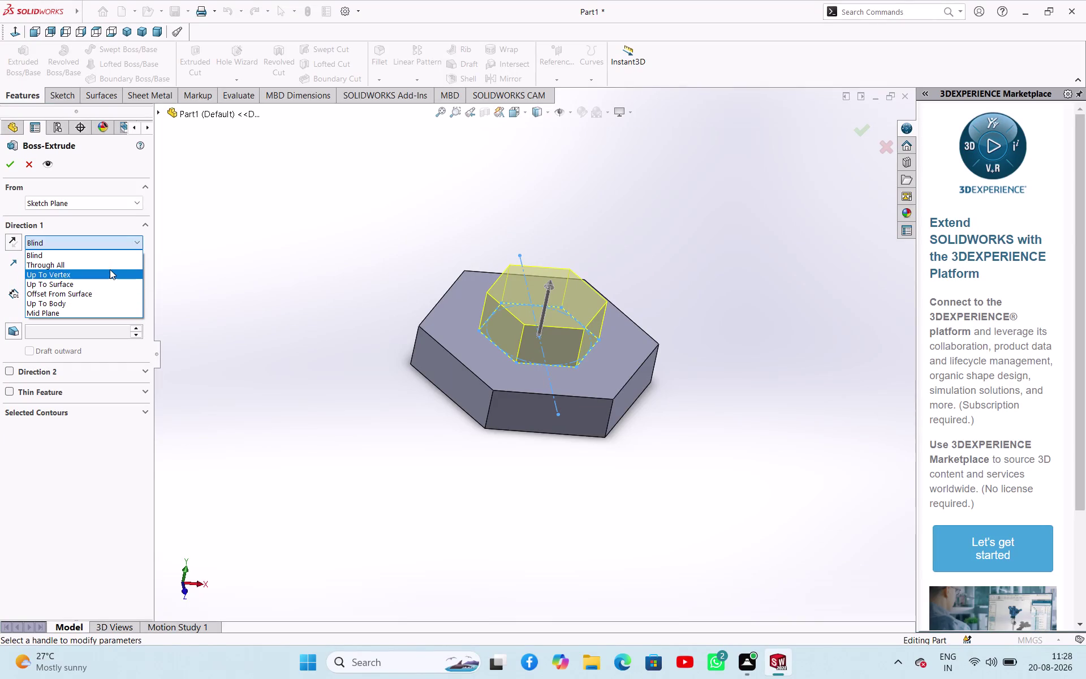
Extrude the smaller hexagon 60 mm upward as a blind boss on the base.
click(85, 240)
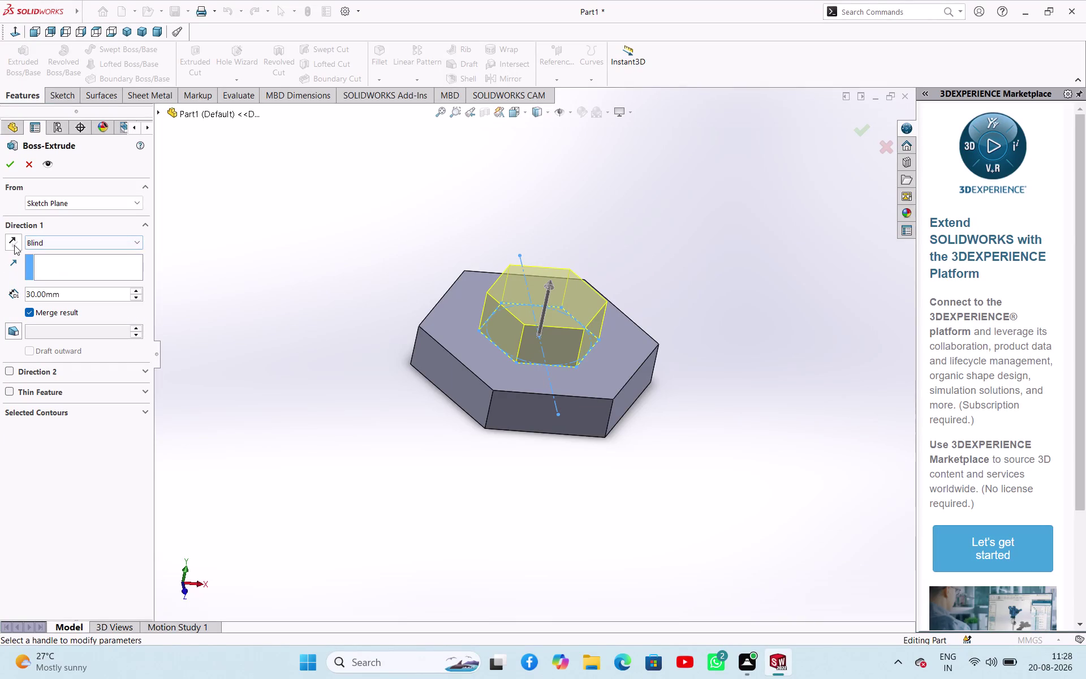
click(18, 243)
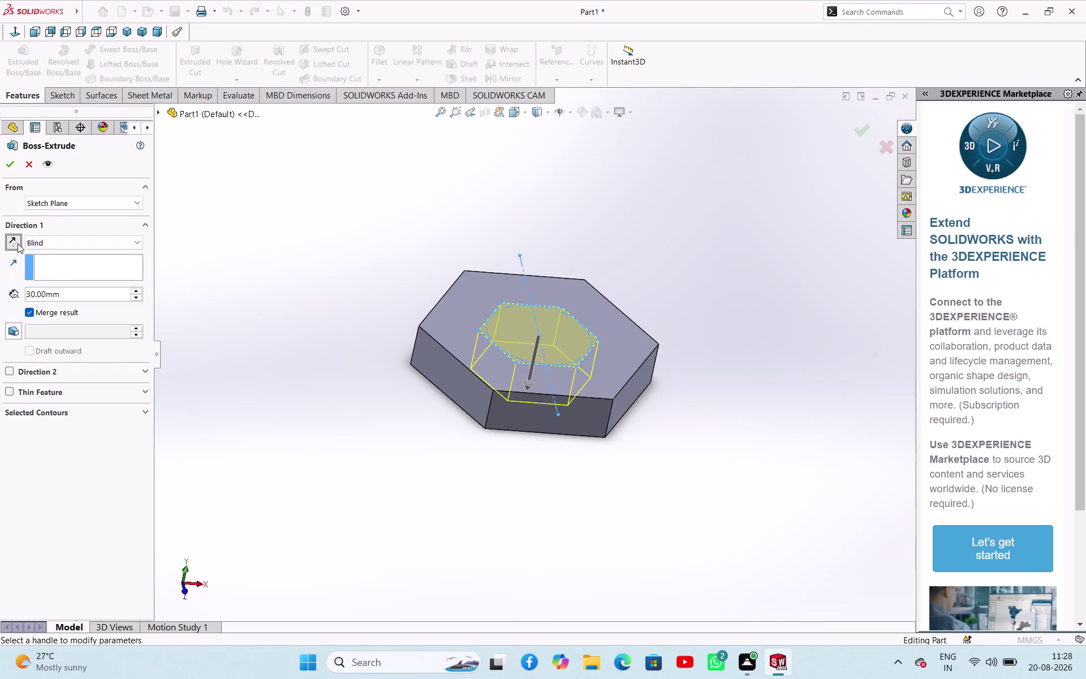
click(18, 243)
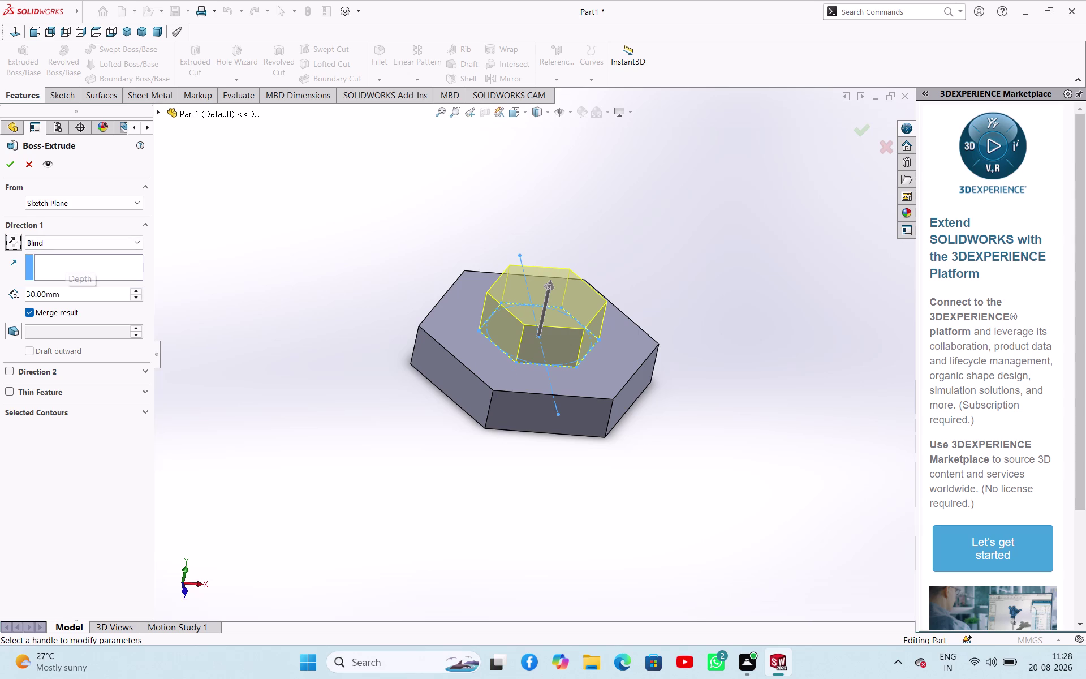
triple_click(139, 290)
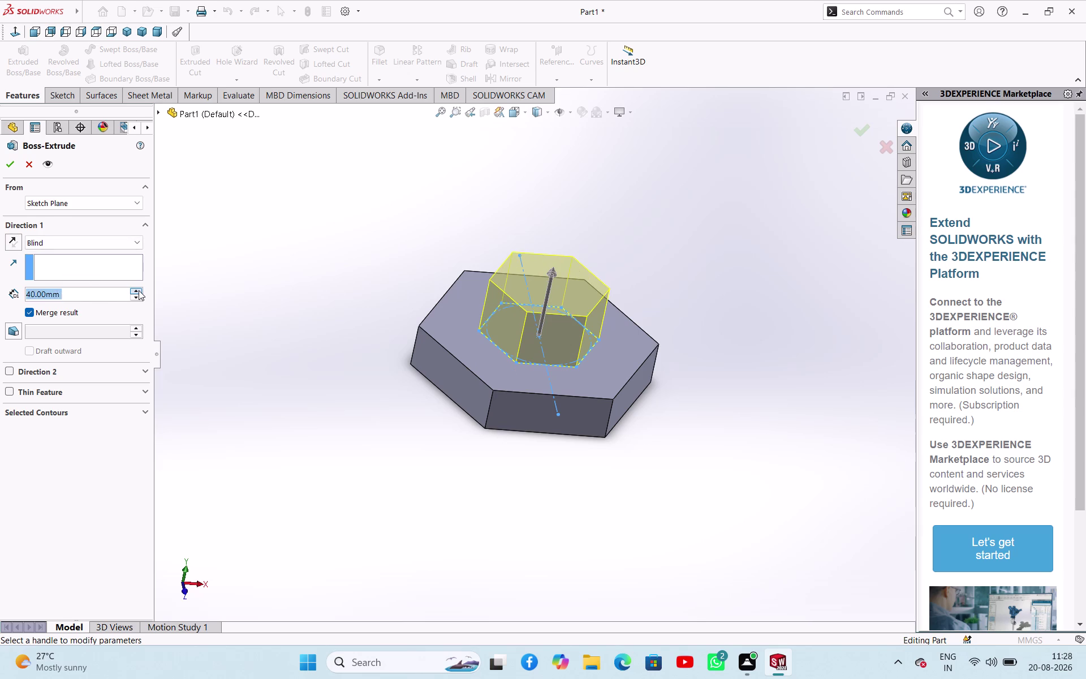
click(8, 164)
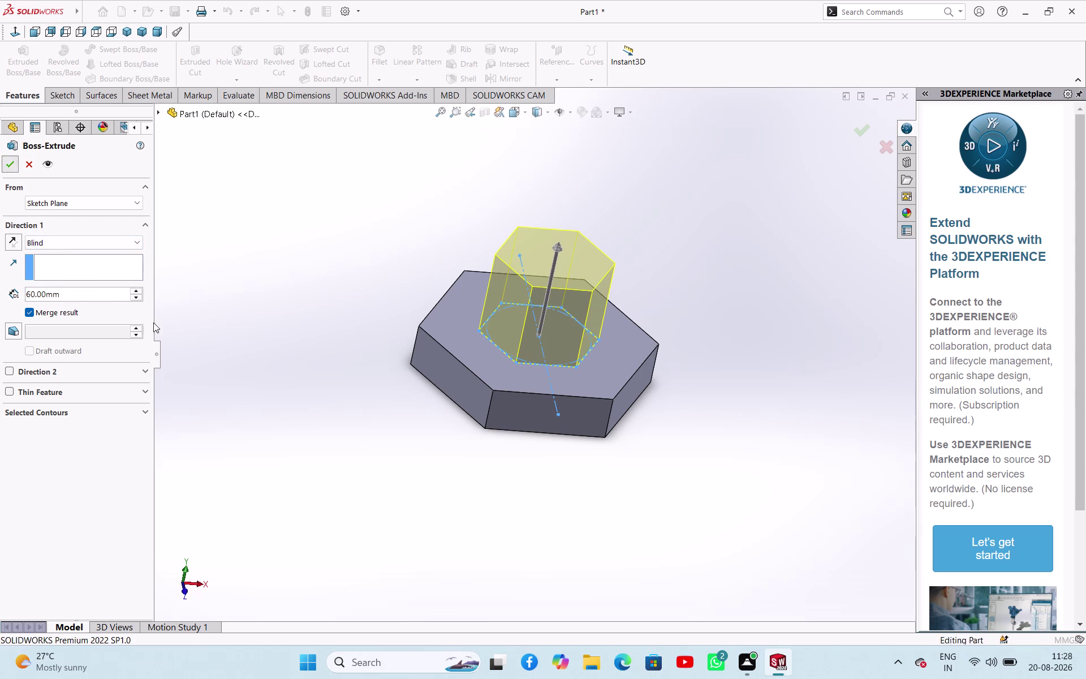
click(261, 352)
middle_click(307, 382)
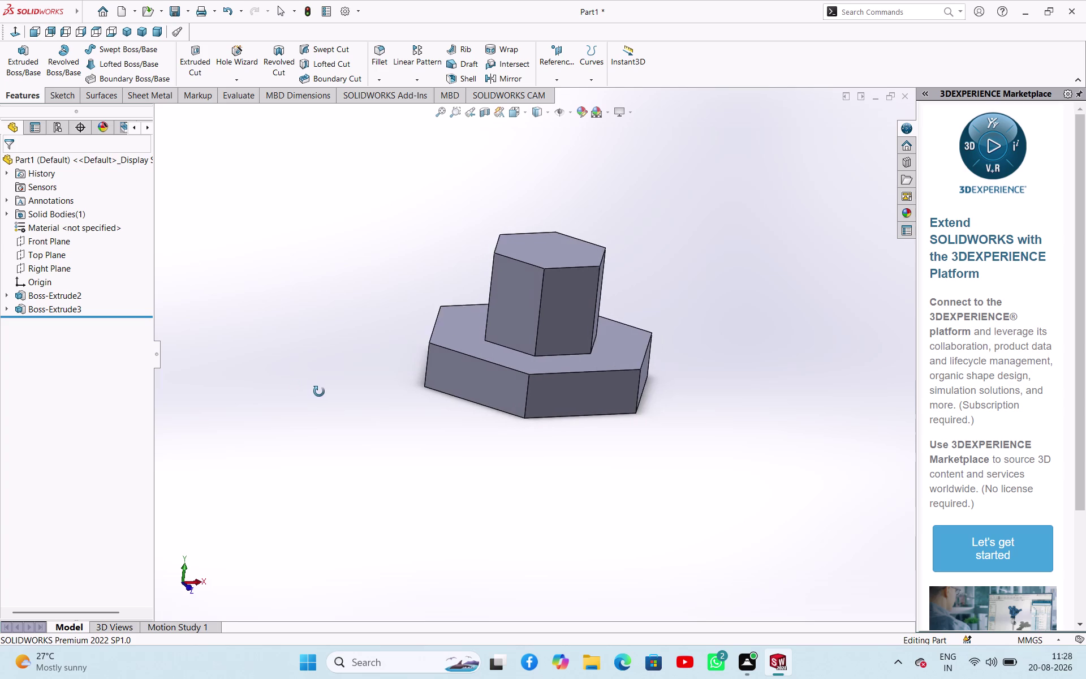
click(57, 245)
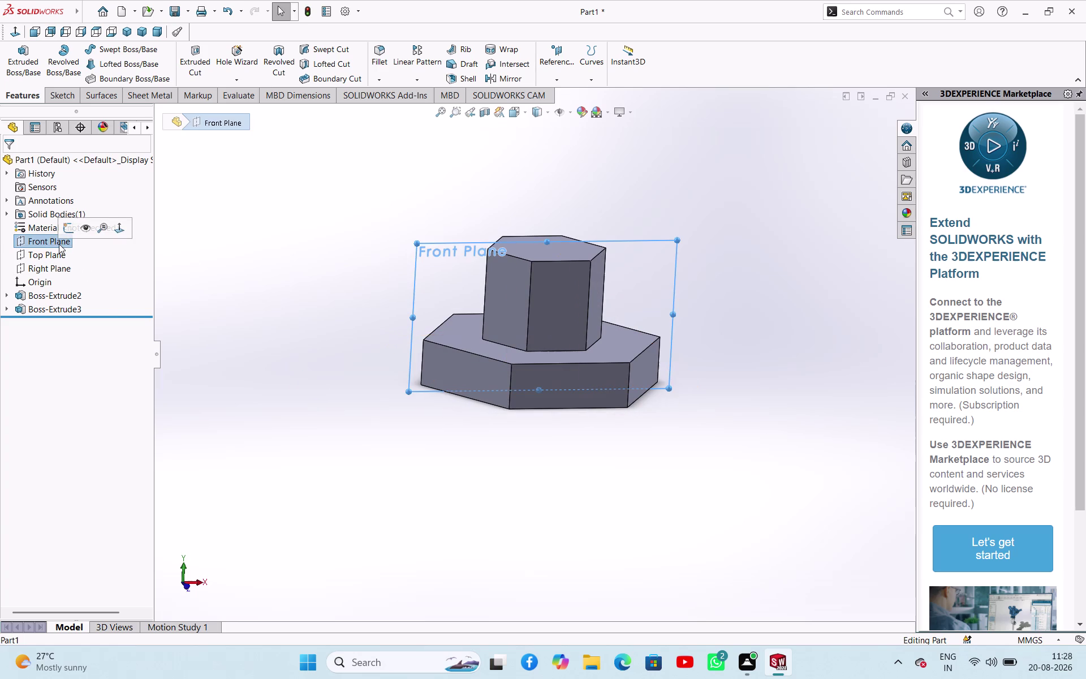
Start a sketch on the Front Plane, orbit to inspect the part, then switch to Top view.
click(68, 232)
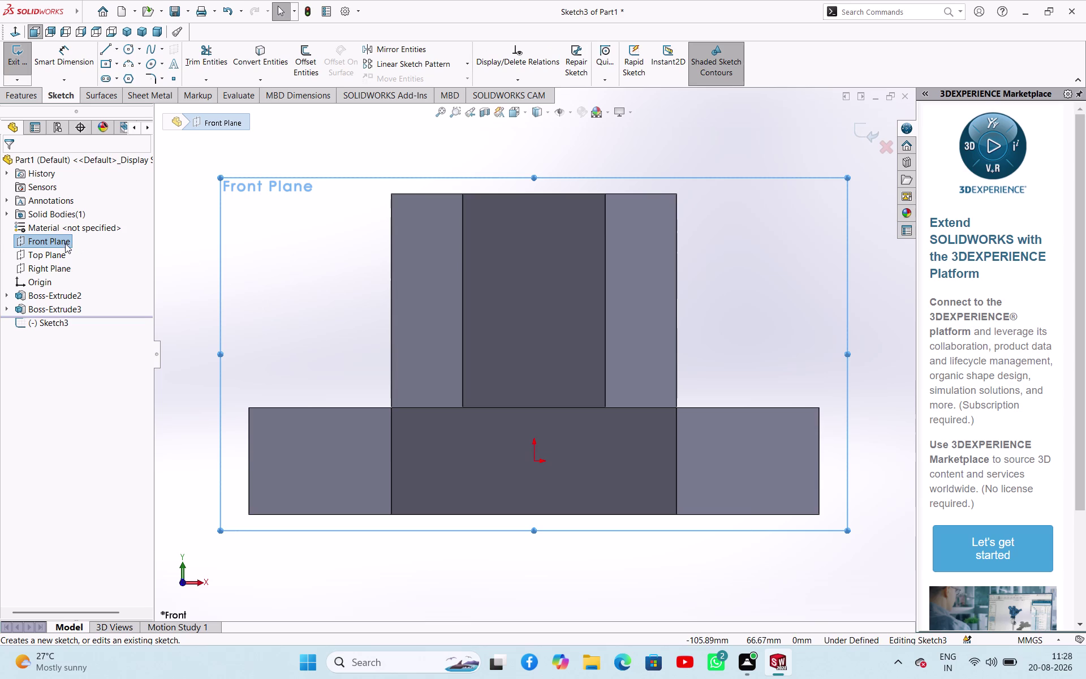
scroll(up, 3)
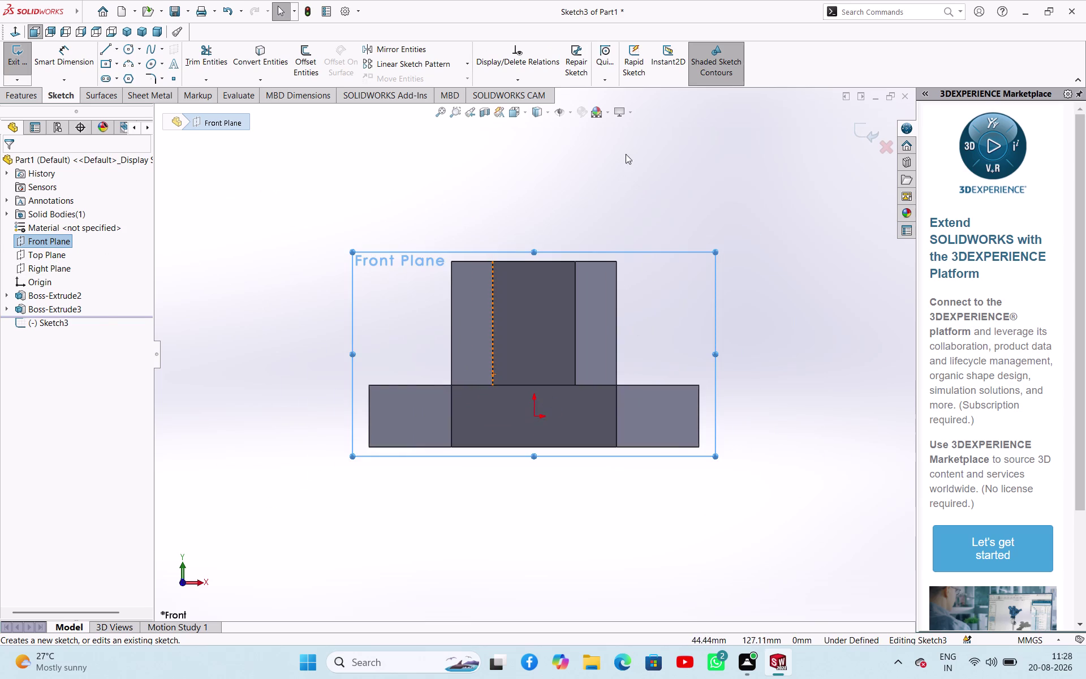
middle_drag(607, 203, 612, 261)
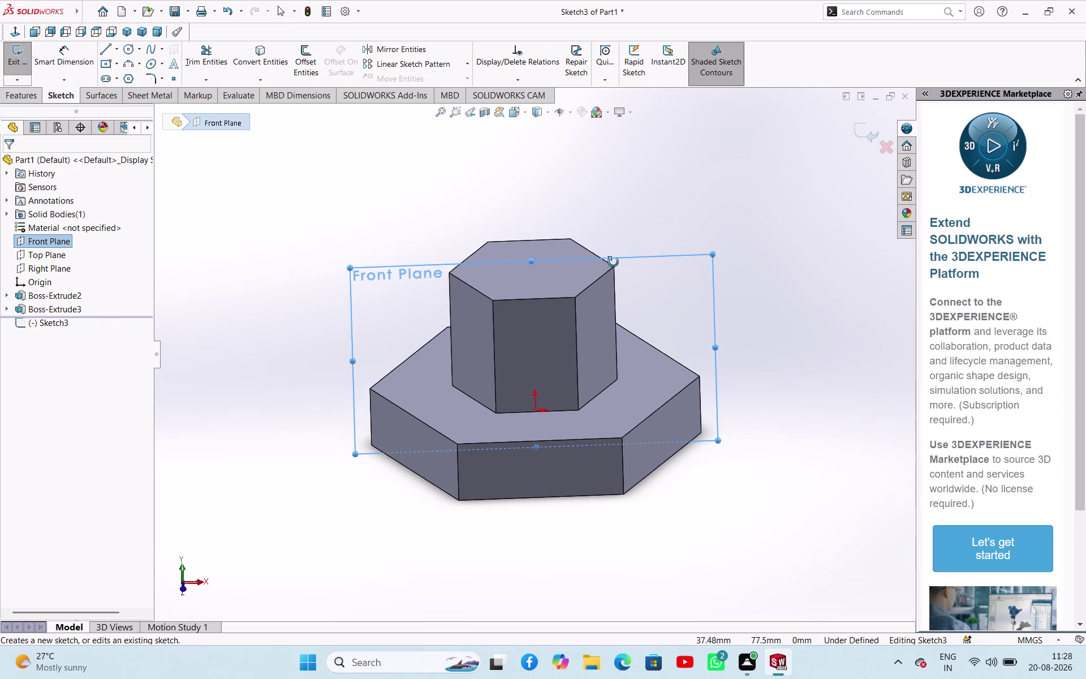
middle_drag(613, 262, 648, 291)
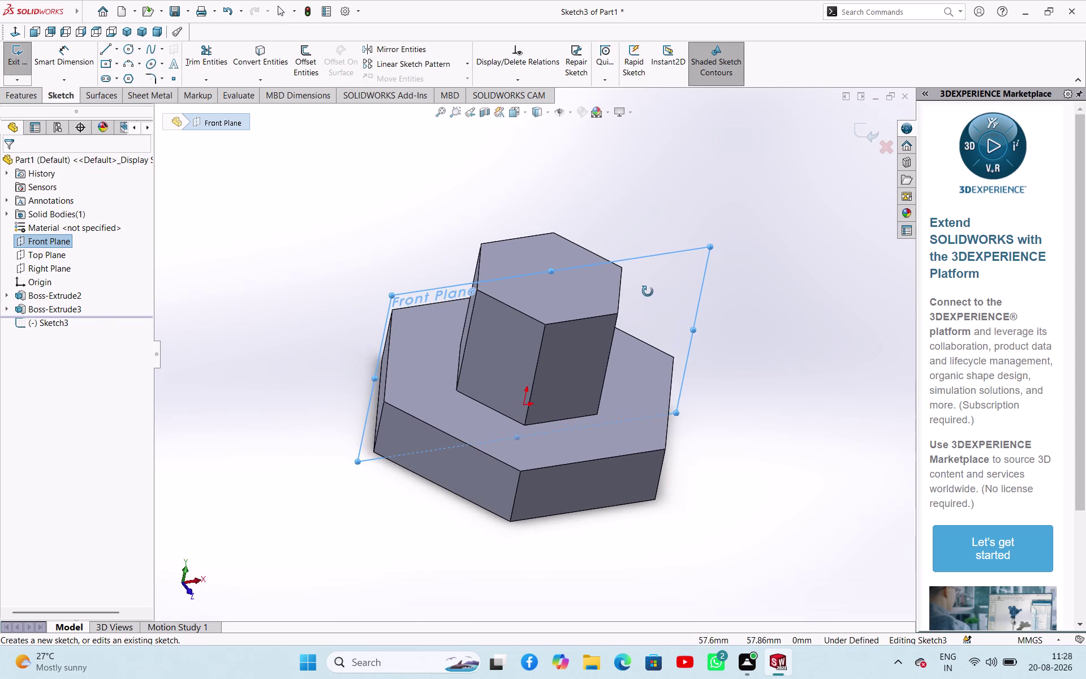
middle_drag(648, 291, 631, 291)
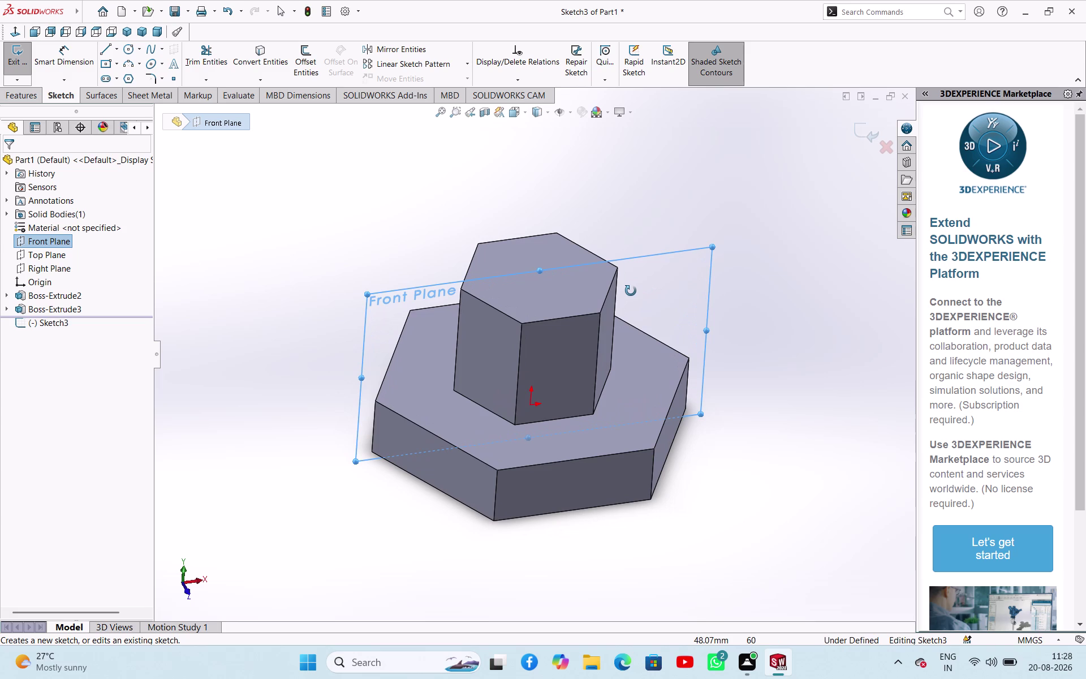
middle_drag(631, 291, 629, 290)
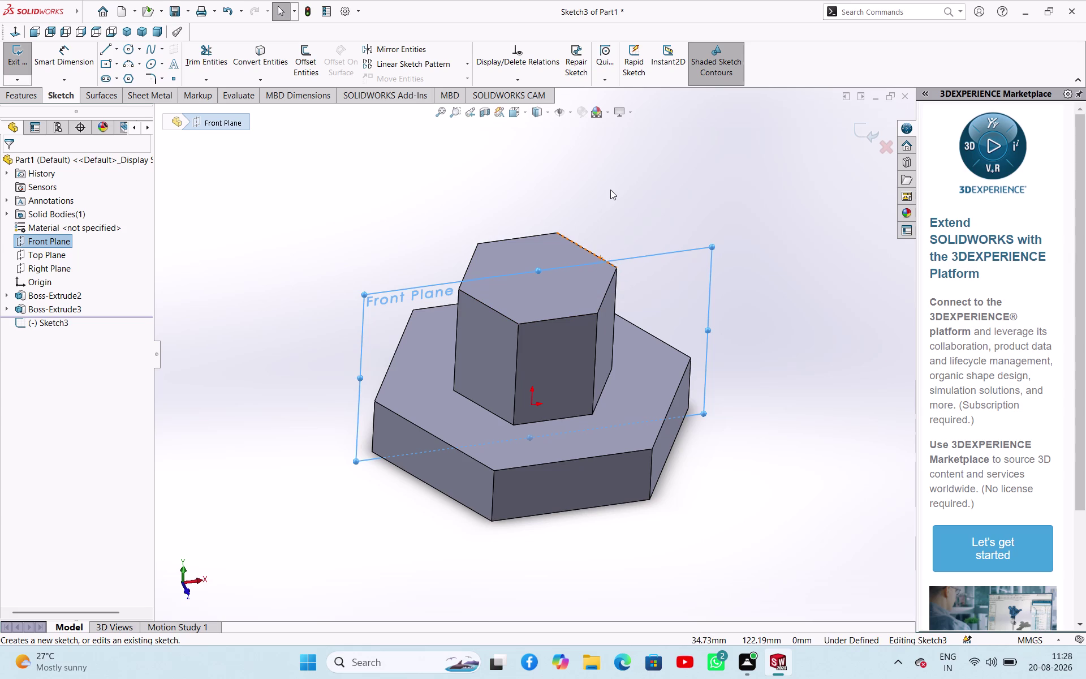
middle_drag(611, 189, 672, 255)
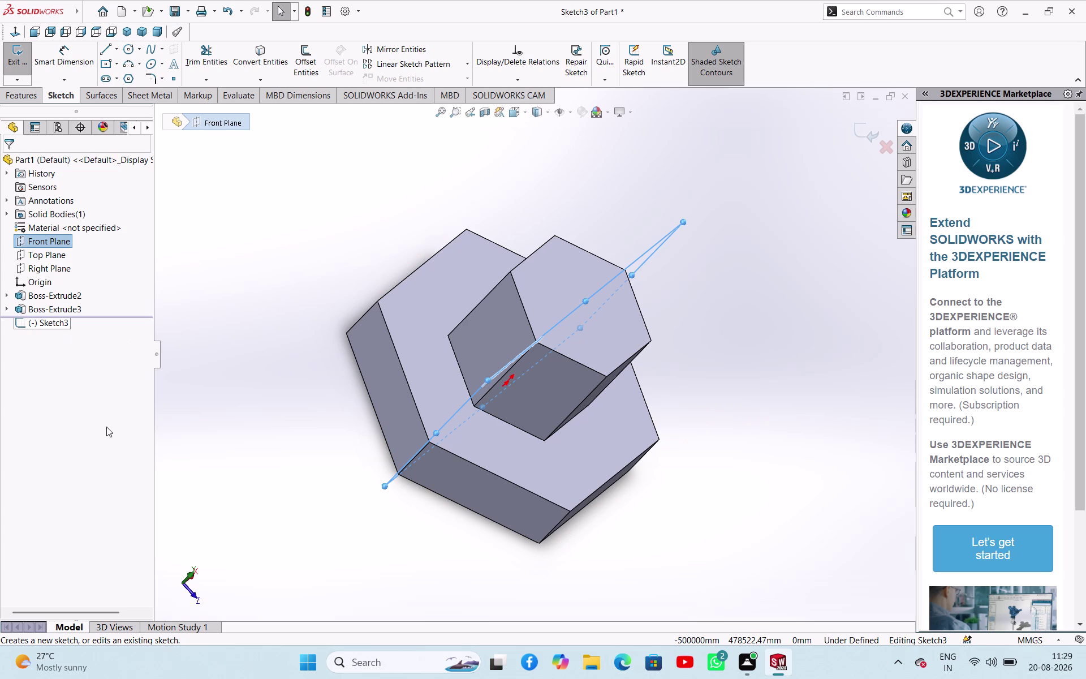
click(188, 575)
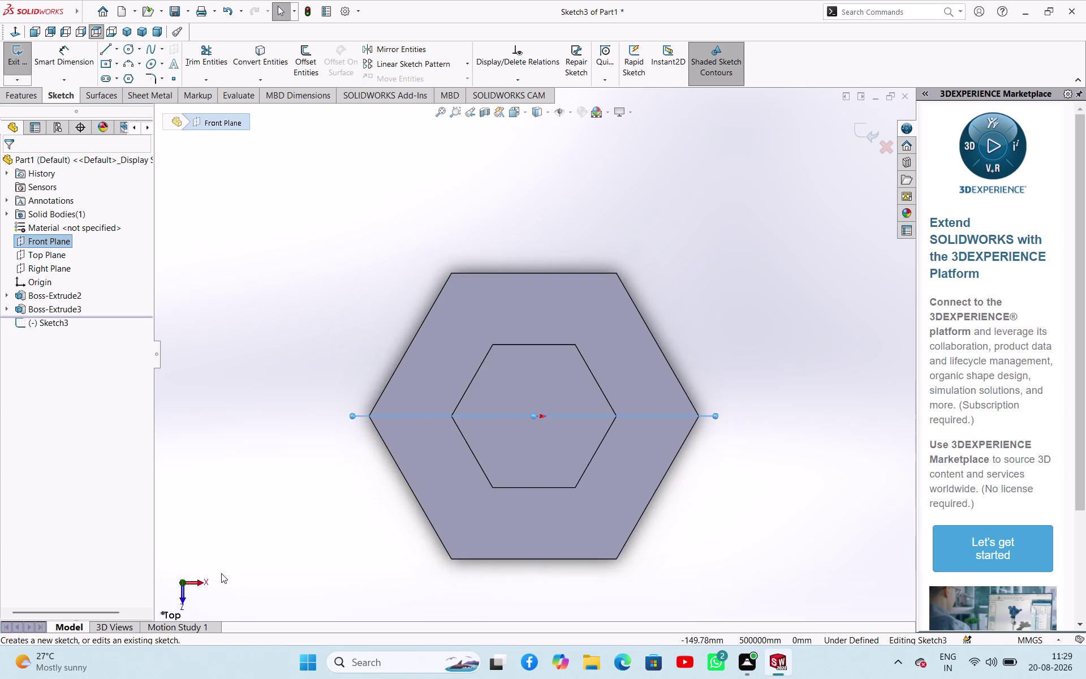
click(181, 601)
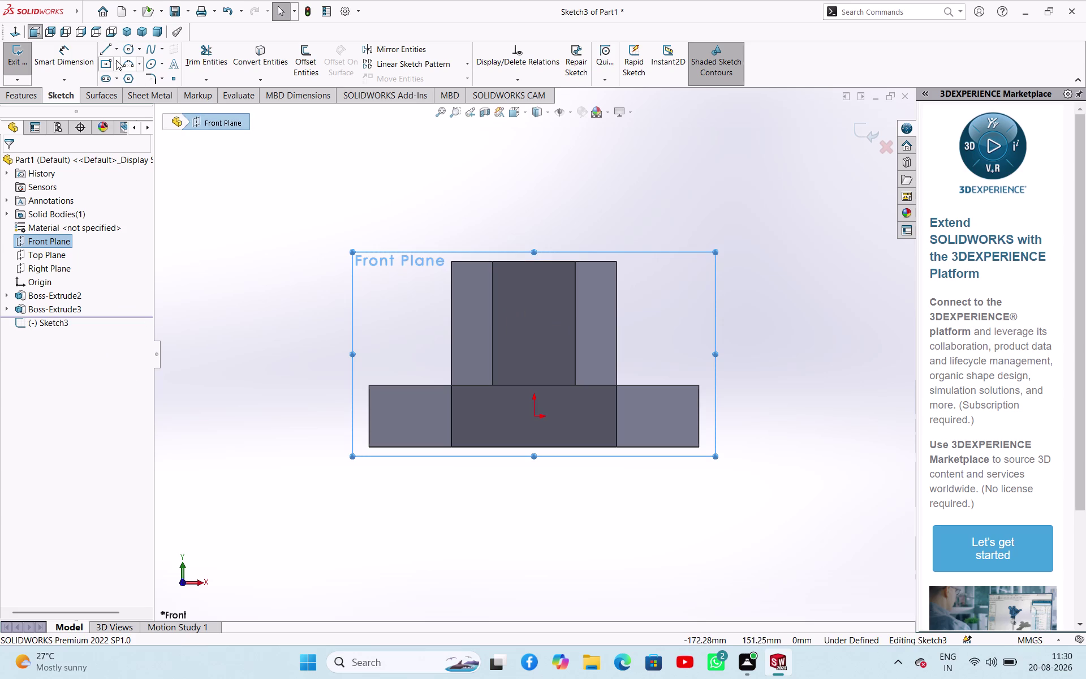
Draw a vertical midpoint centerline from the origin down past the part.
click(123, 49)
click(114, 44)
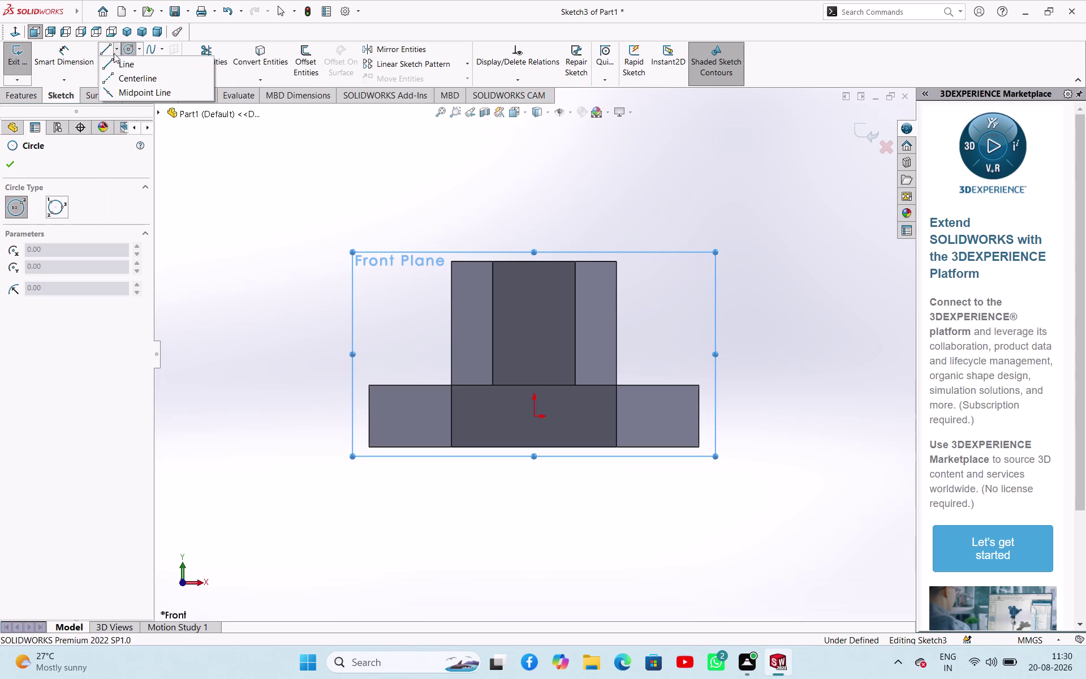
click(111, 75)
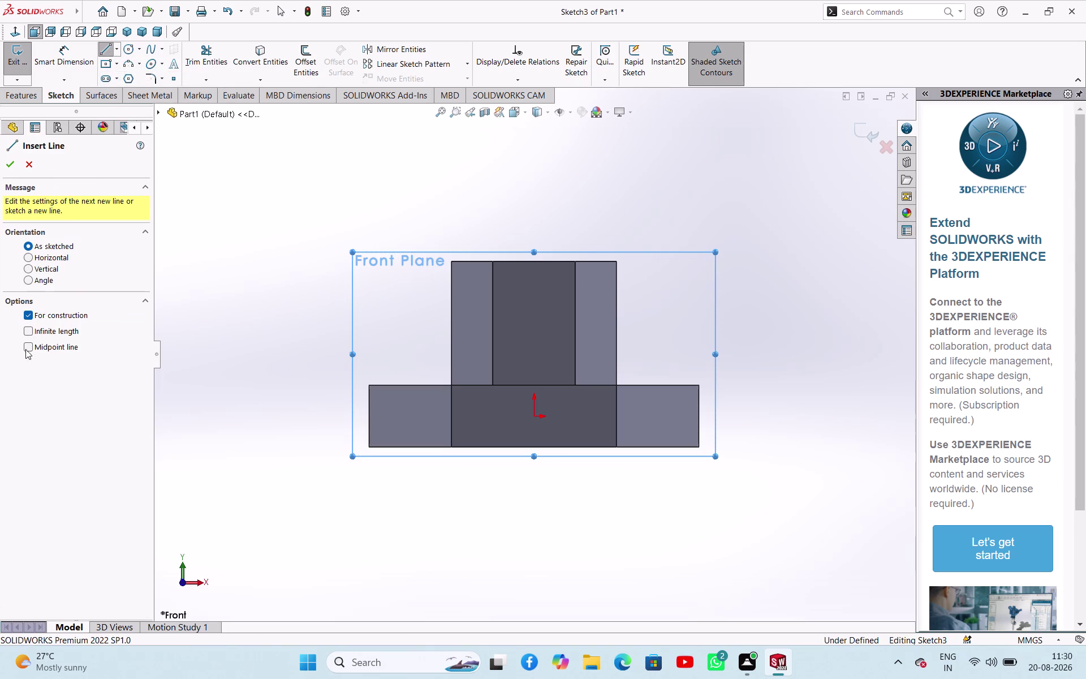
click(27, 349)
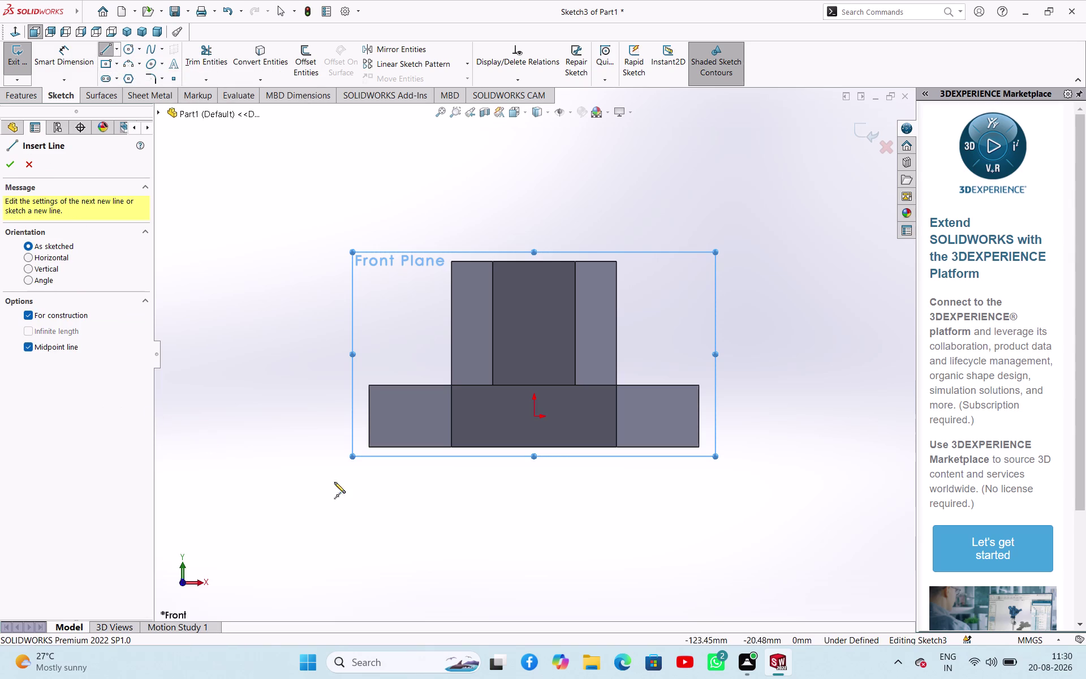
click(533, 419)
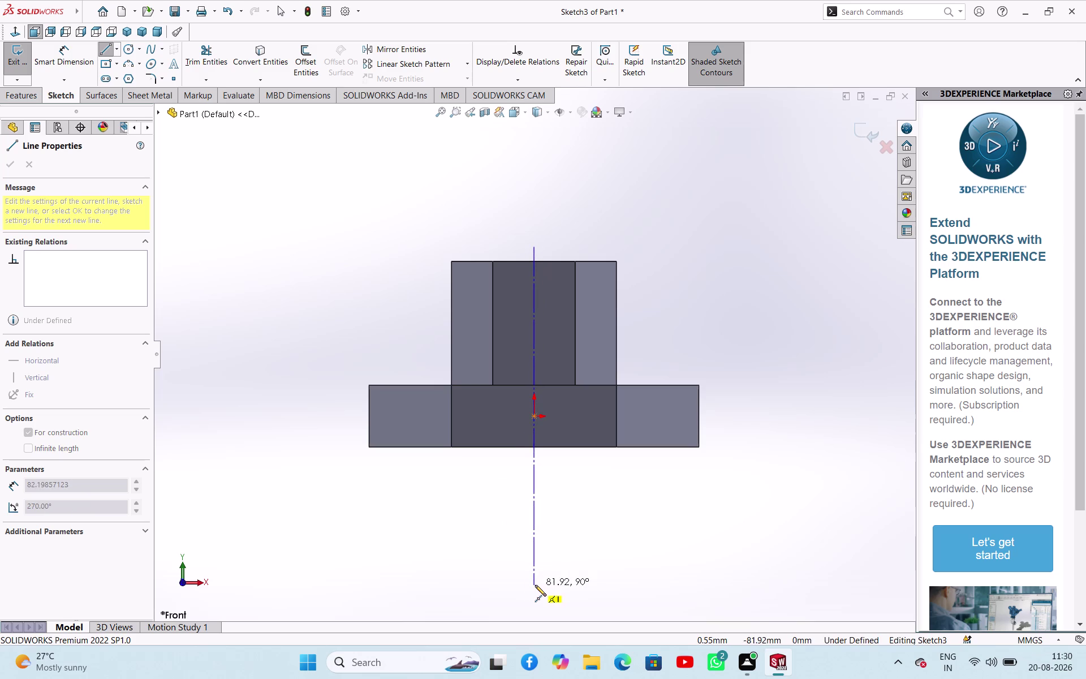
click(535, 585)
right_click(614, 523)
click(633, 529)
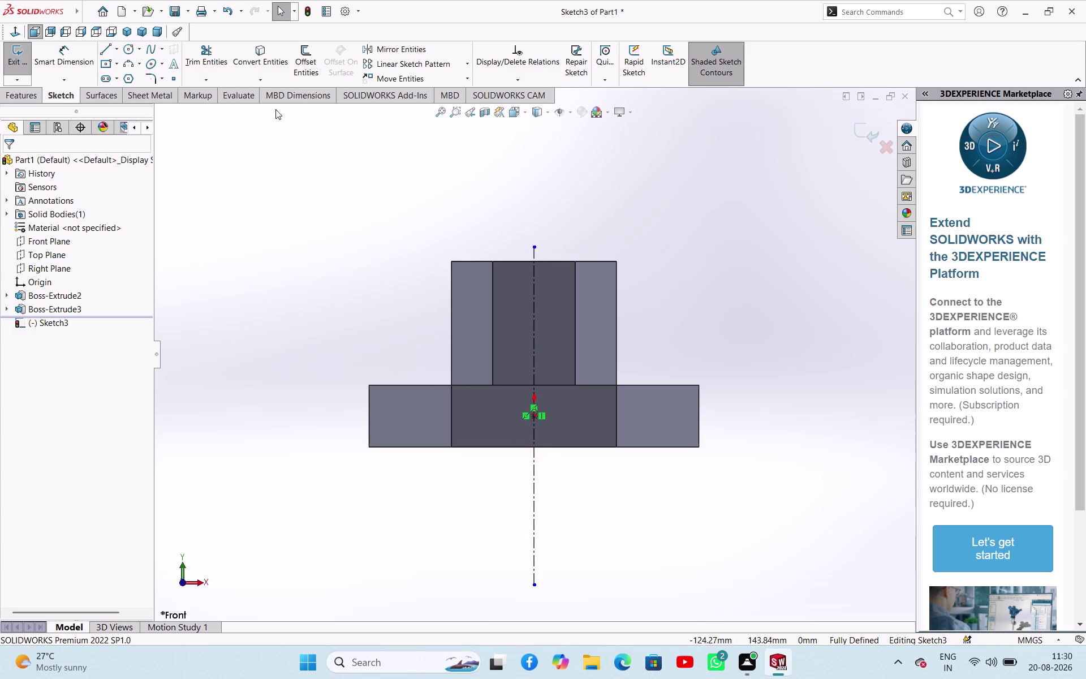
Draw a horizontal centerline across the upper prism from its left-edge midpoint.
click(116, 50)
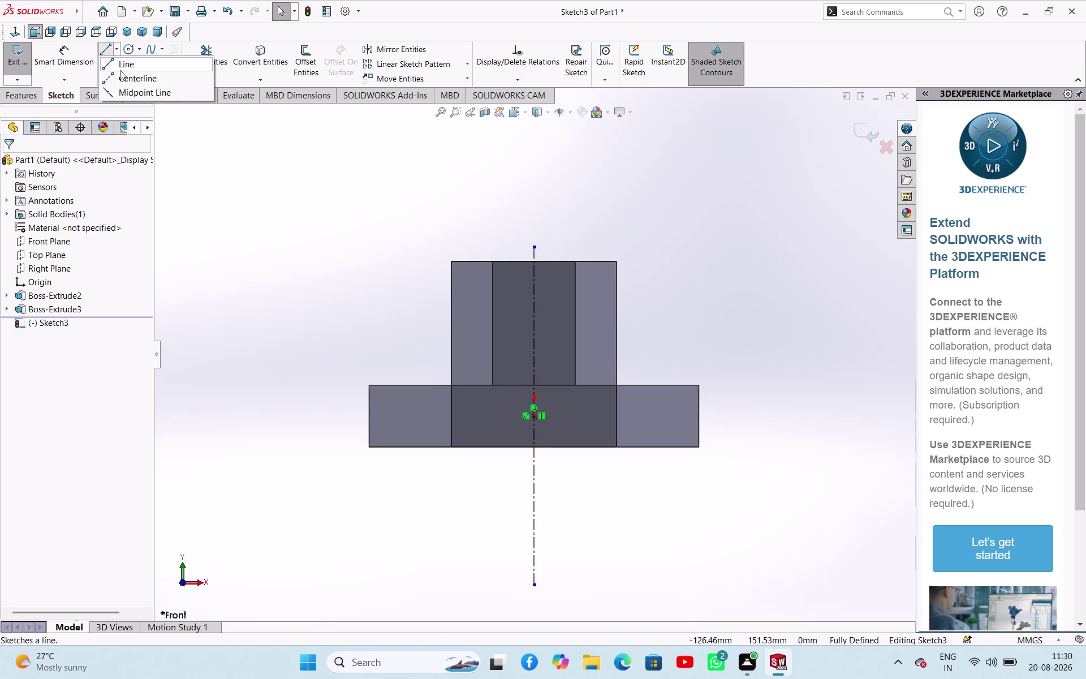
click(120, 73)
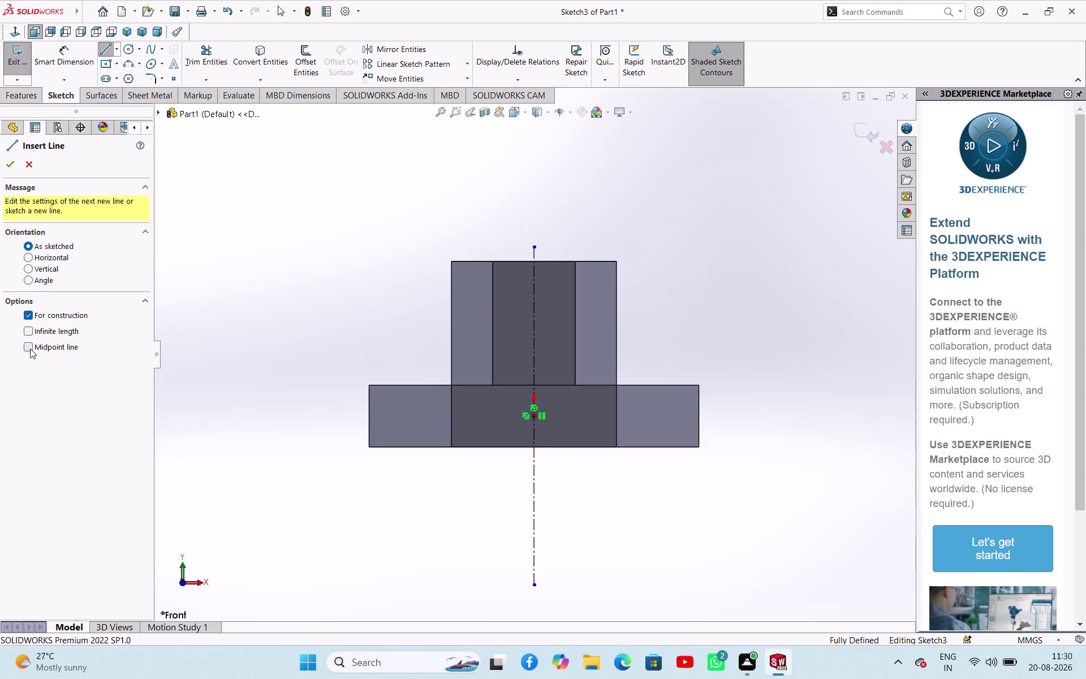
click(30, 349)
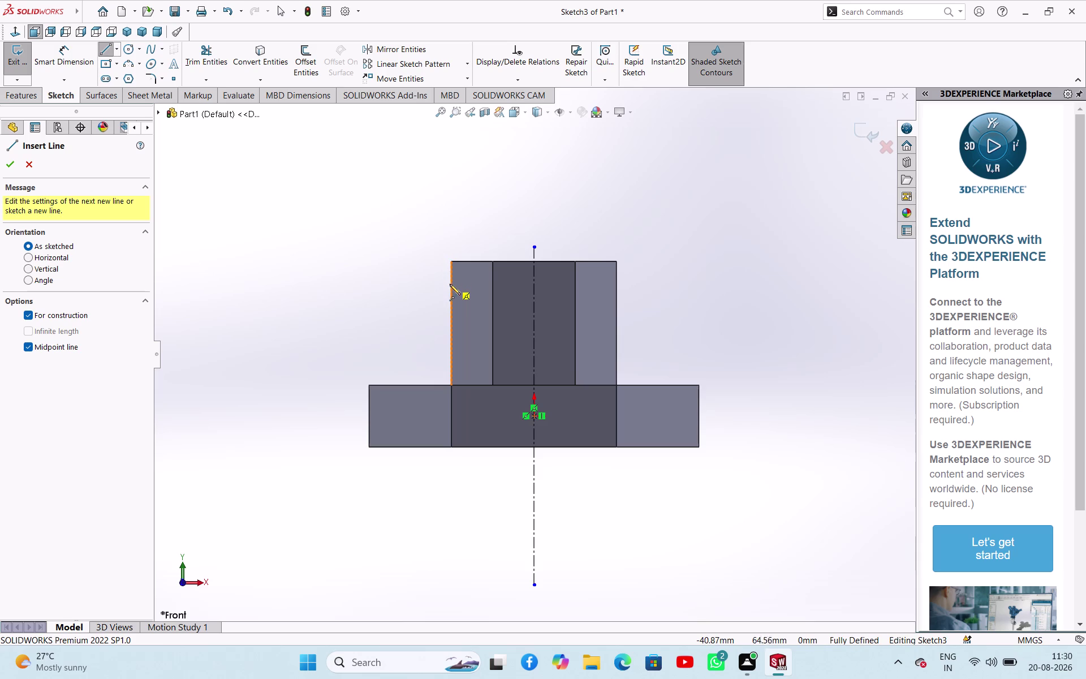
click(450, 322)
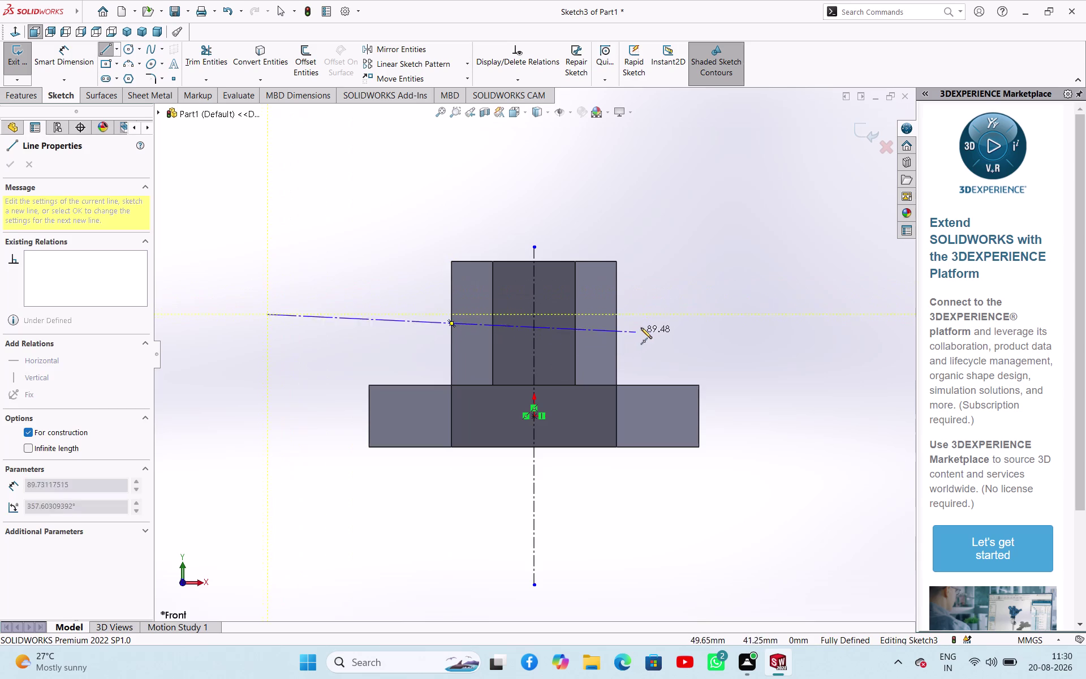
click(647, 323)
right_drag(668, 334, 673, 334)
click(687, 339)
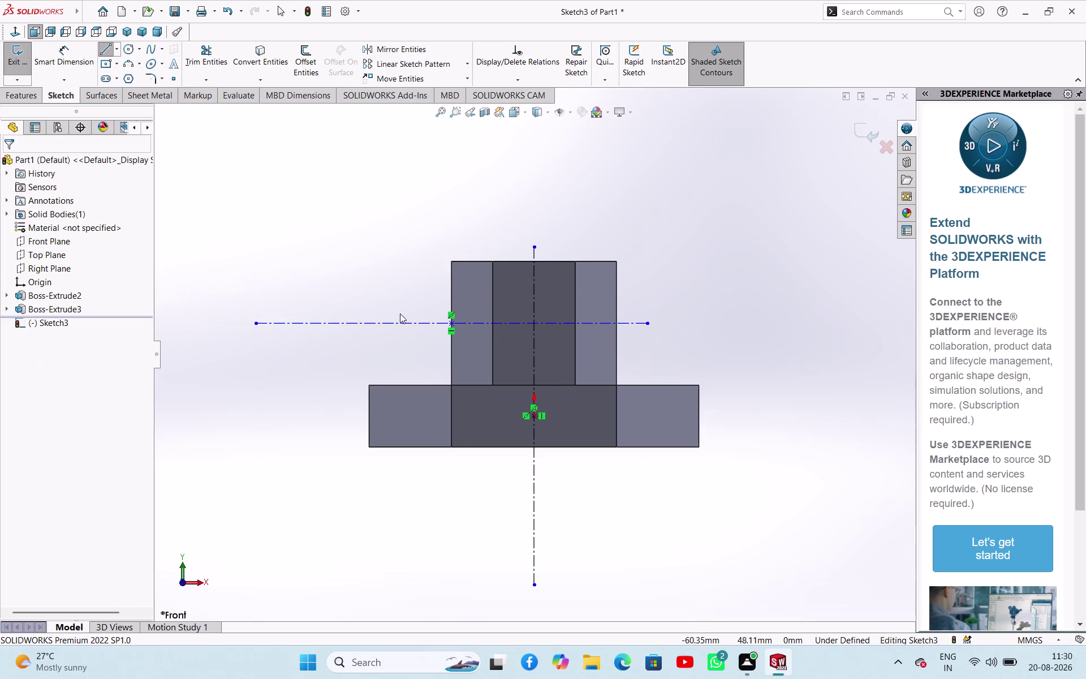
Draw a horizontal centerline across the base from its left-edge midpoint.
click(119, 47)
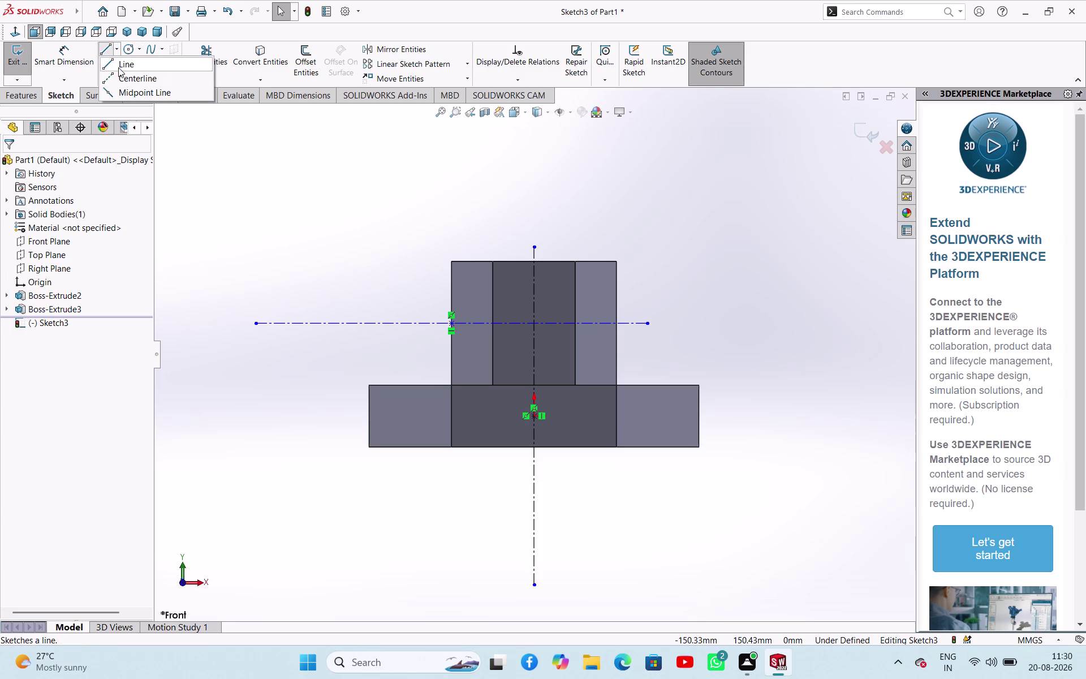
click(118, 74)
click(27, 345)
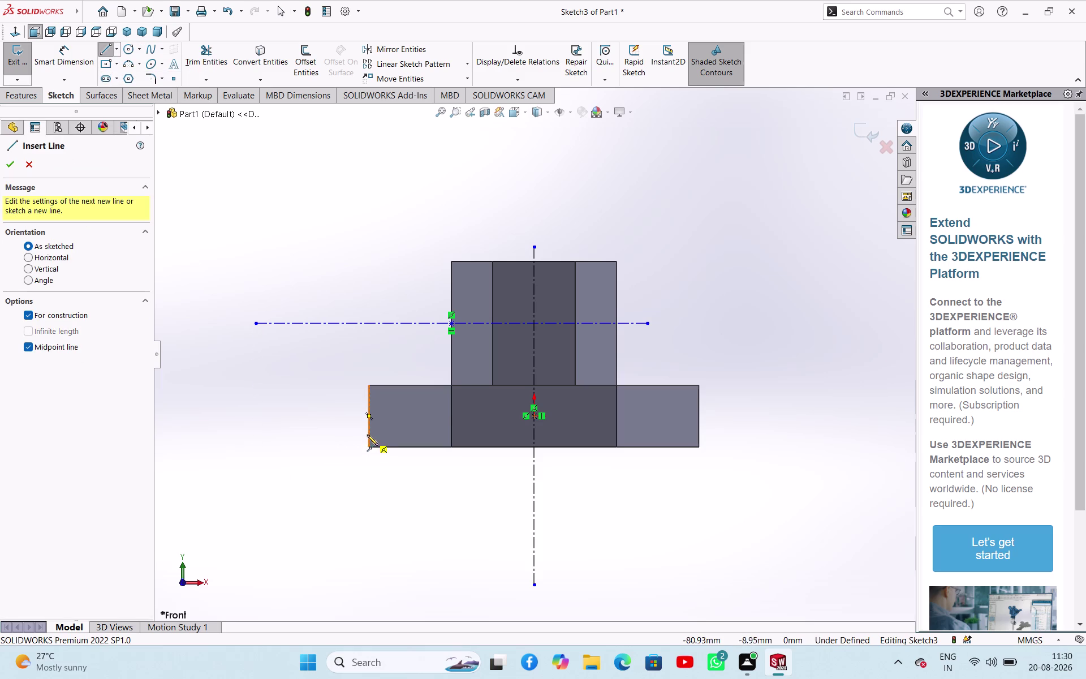
click(368, 419)
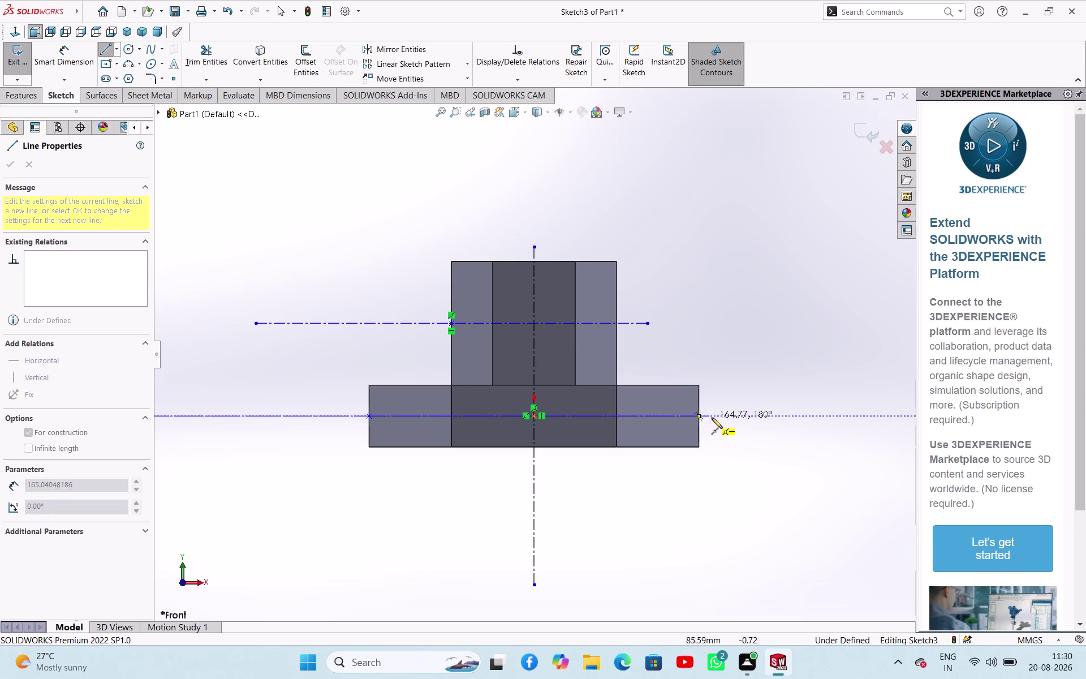
click(719, 416)
right_drag(722, 437, 729, 438)
click(735, 441)
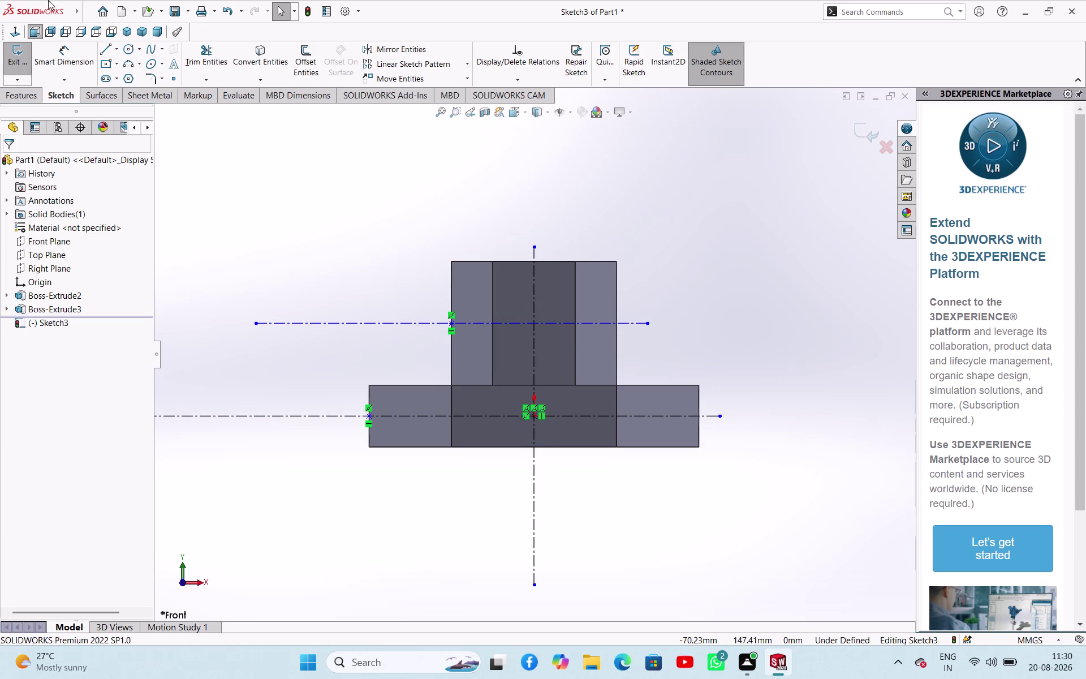
click(115, 79)
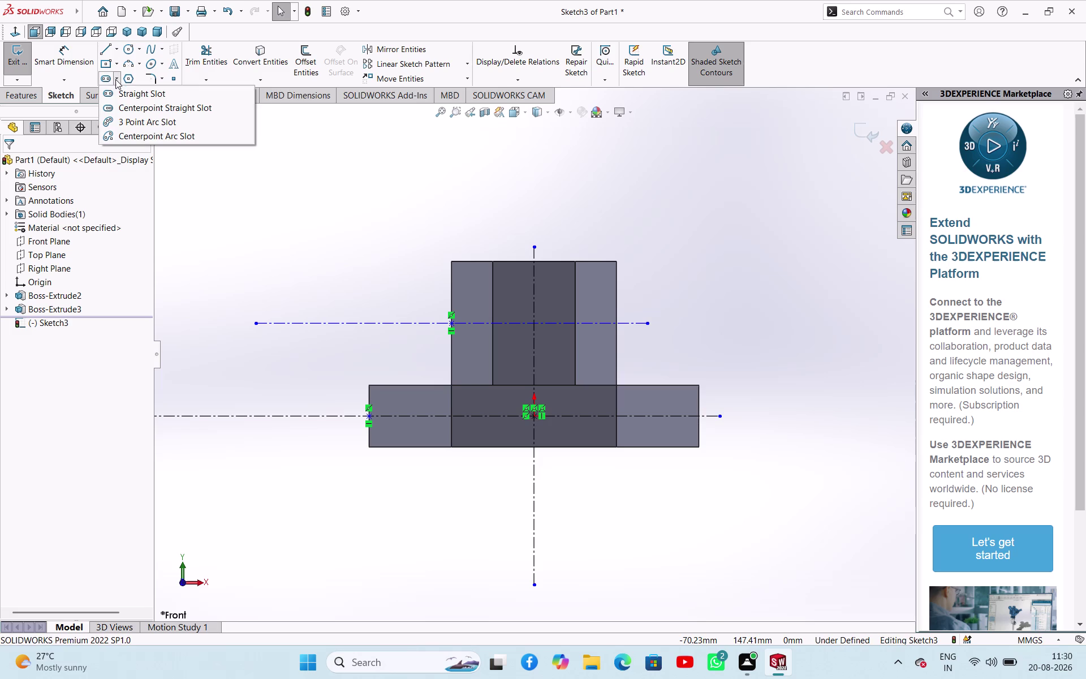
Sketch a centerpoint straight slot centred on the origin along the base centerline.
click(122, 97)
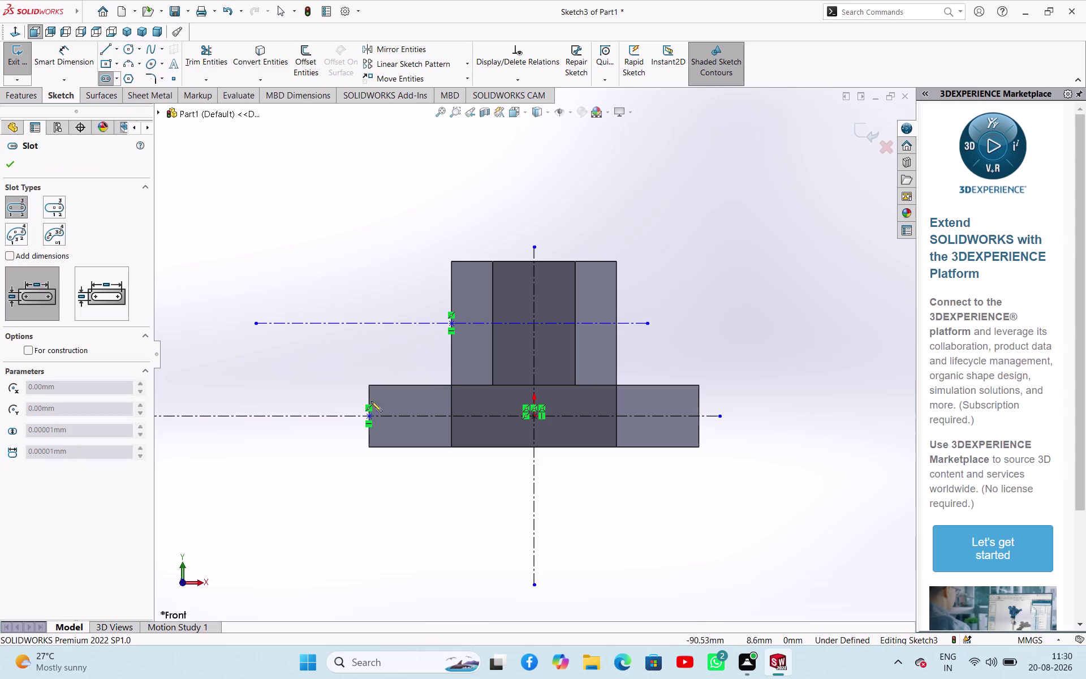
scroll(down, 3)
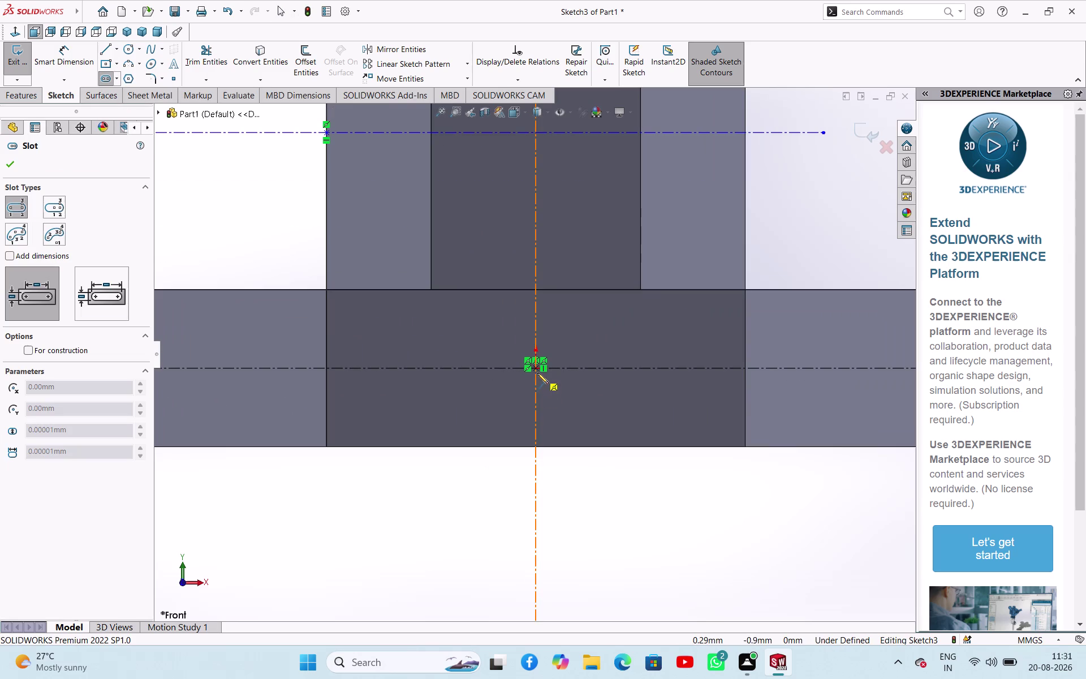
click(537, 370)
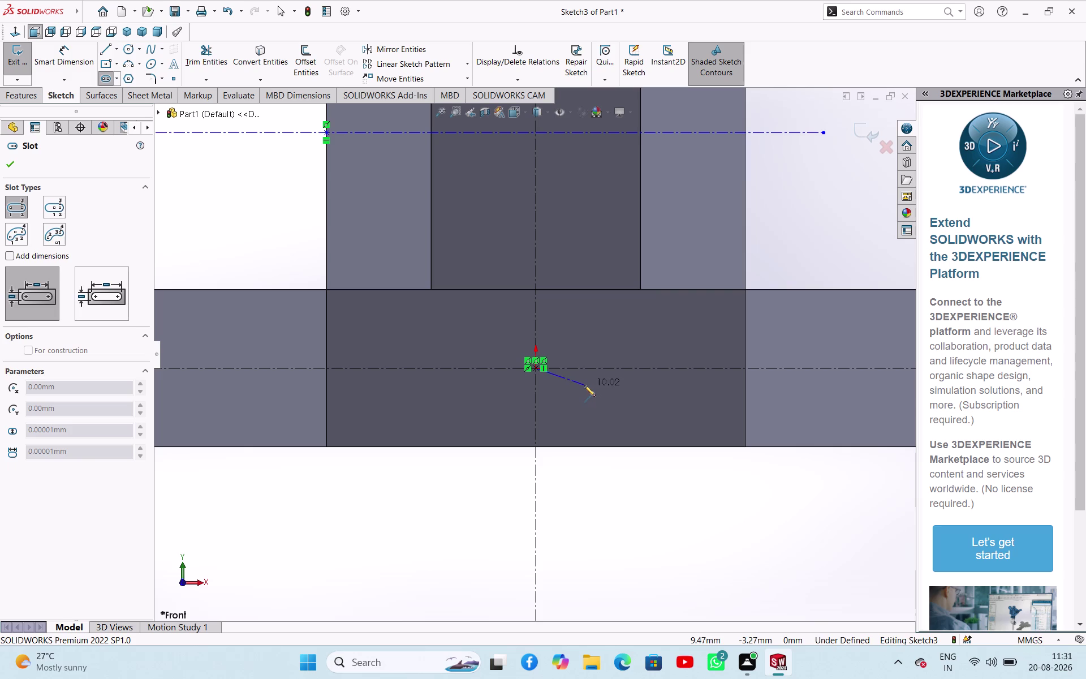
key(Escape)
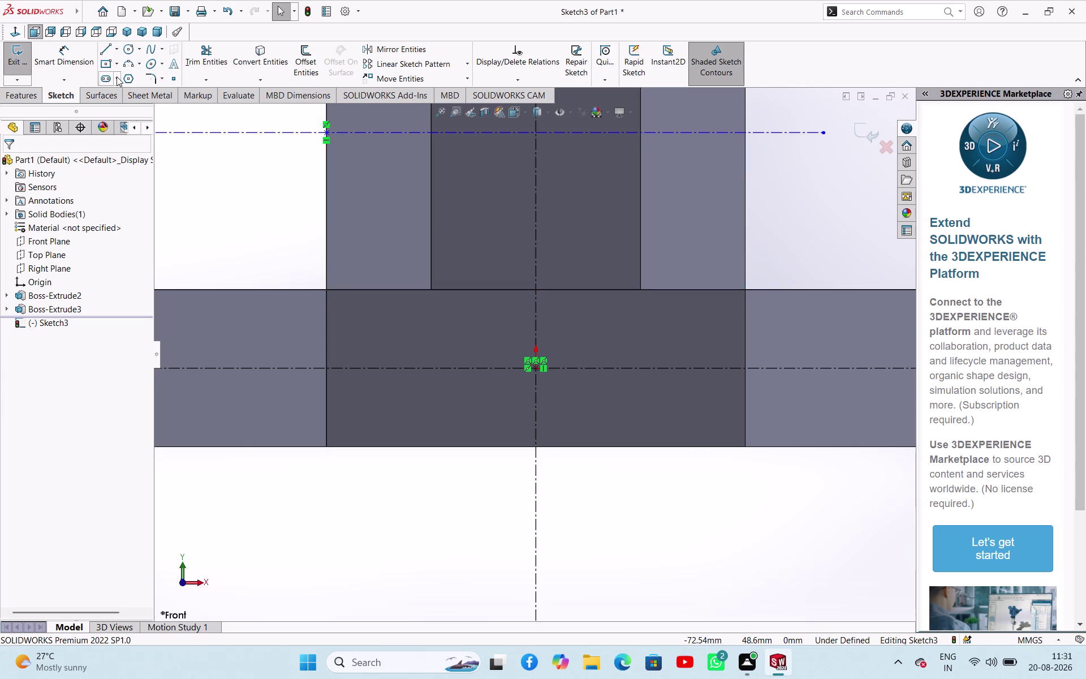
click(117, 77)
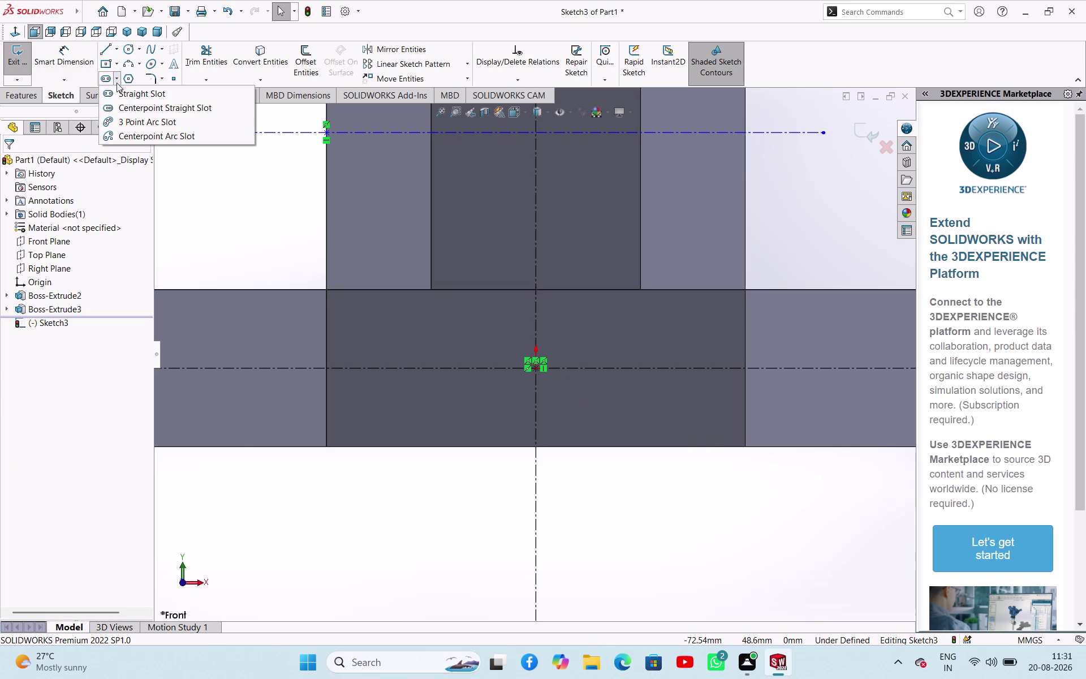
click(127, 109)
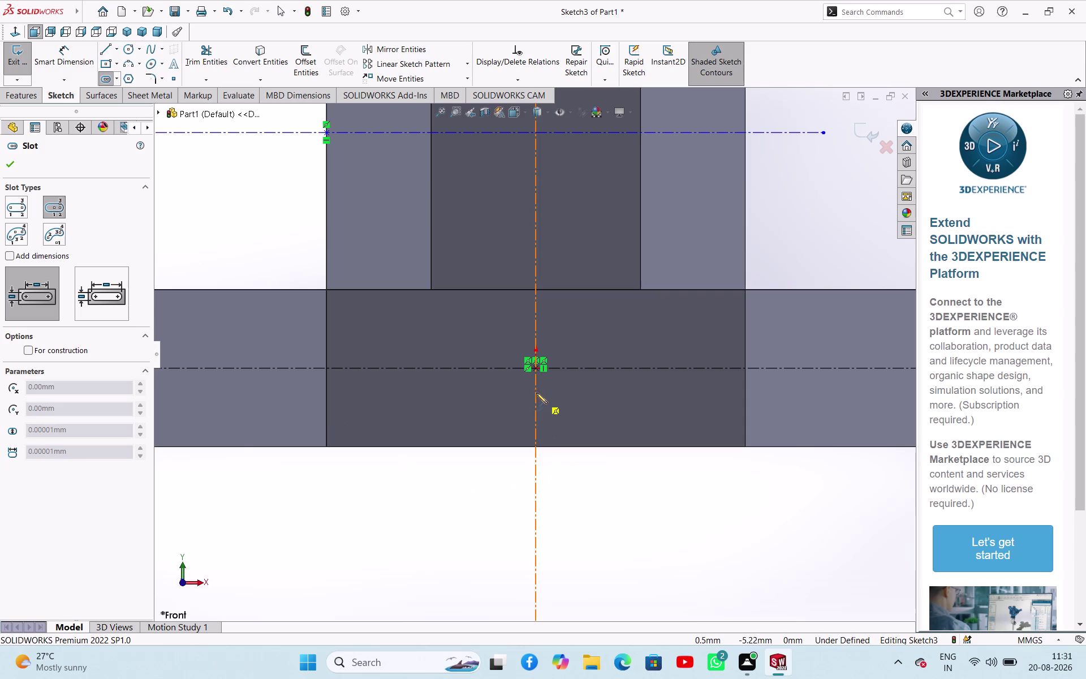
click(535, 370)
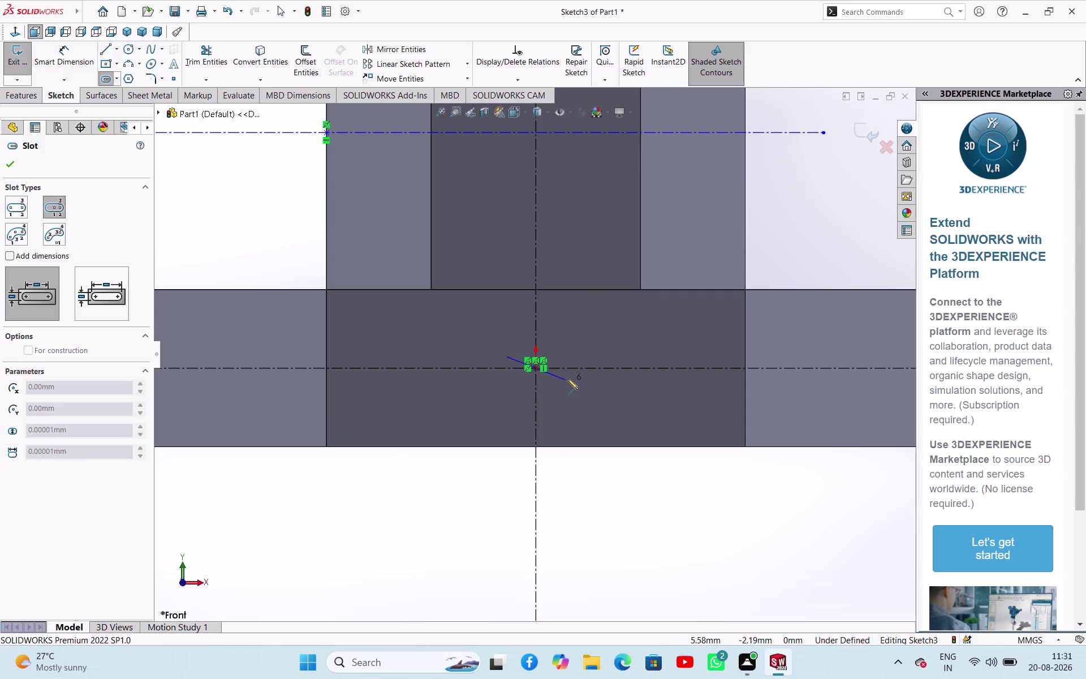
click(577, 371)
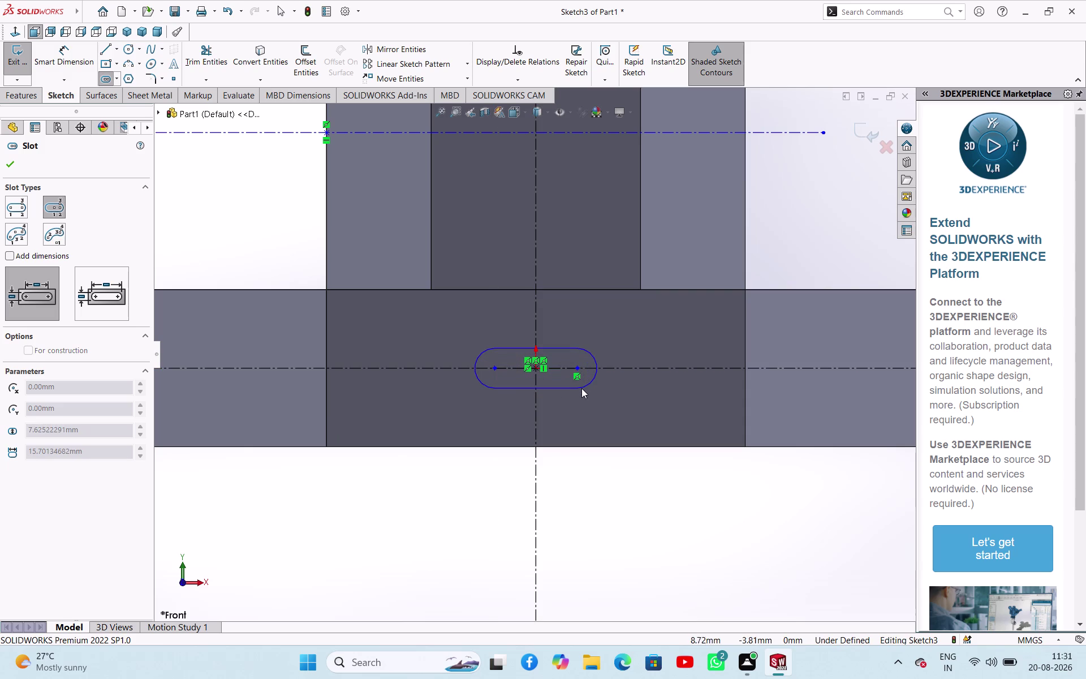
click(582, 389)
right_click(489, 481)
click(496, 488)
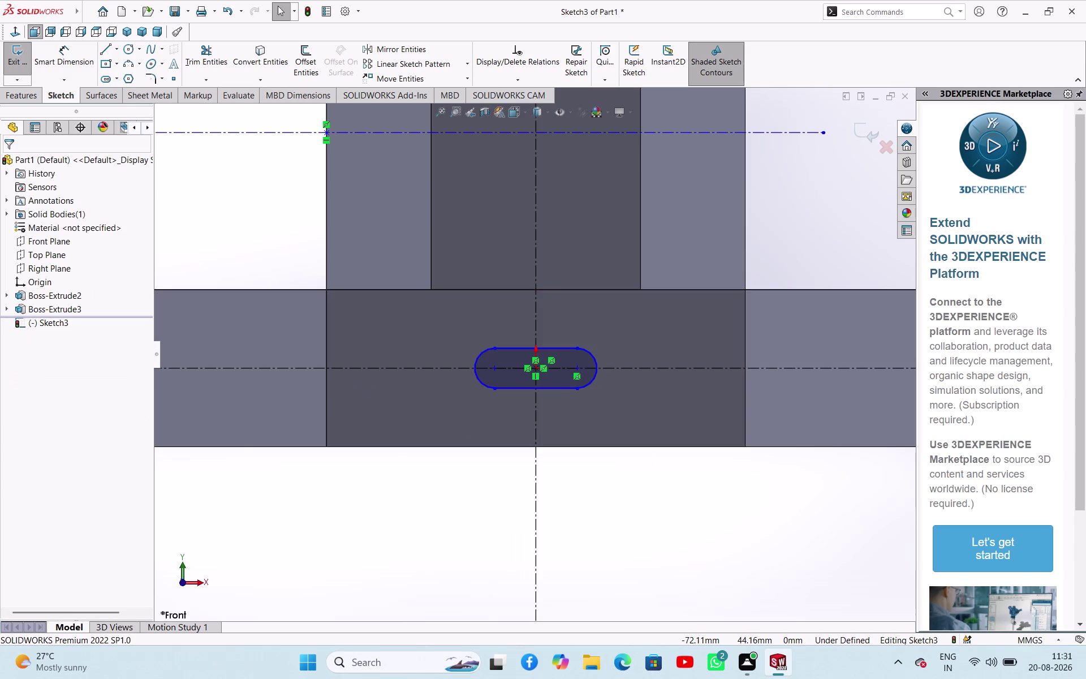
Try extra slots below the part and cancel each one.
click(120, 81)
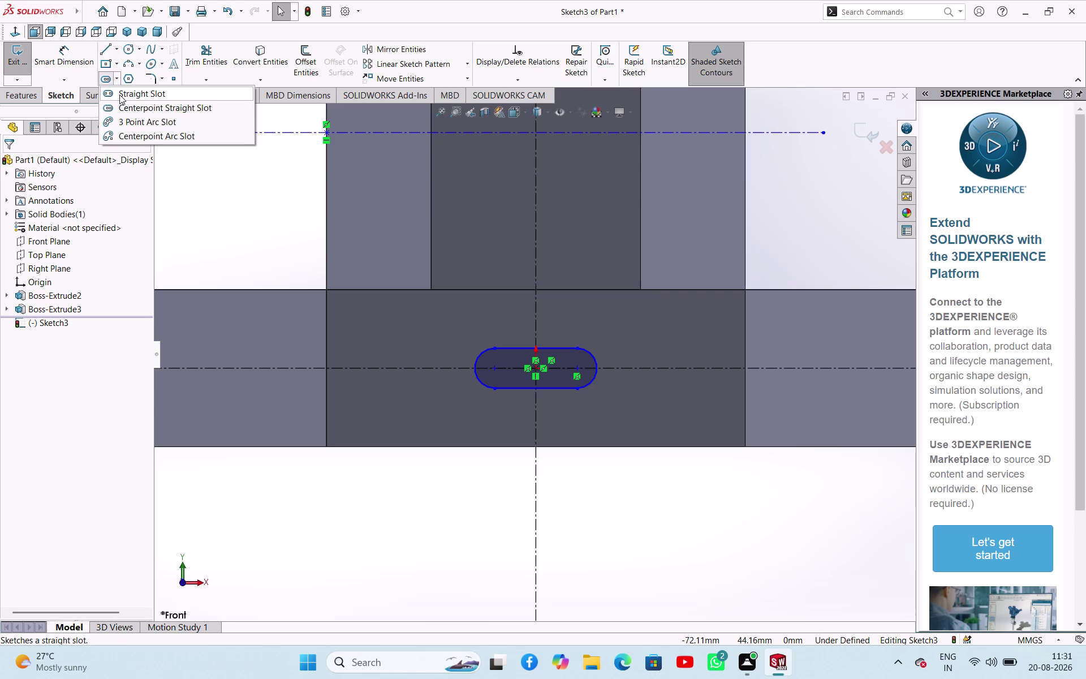
click(124, 96)
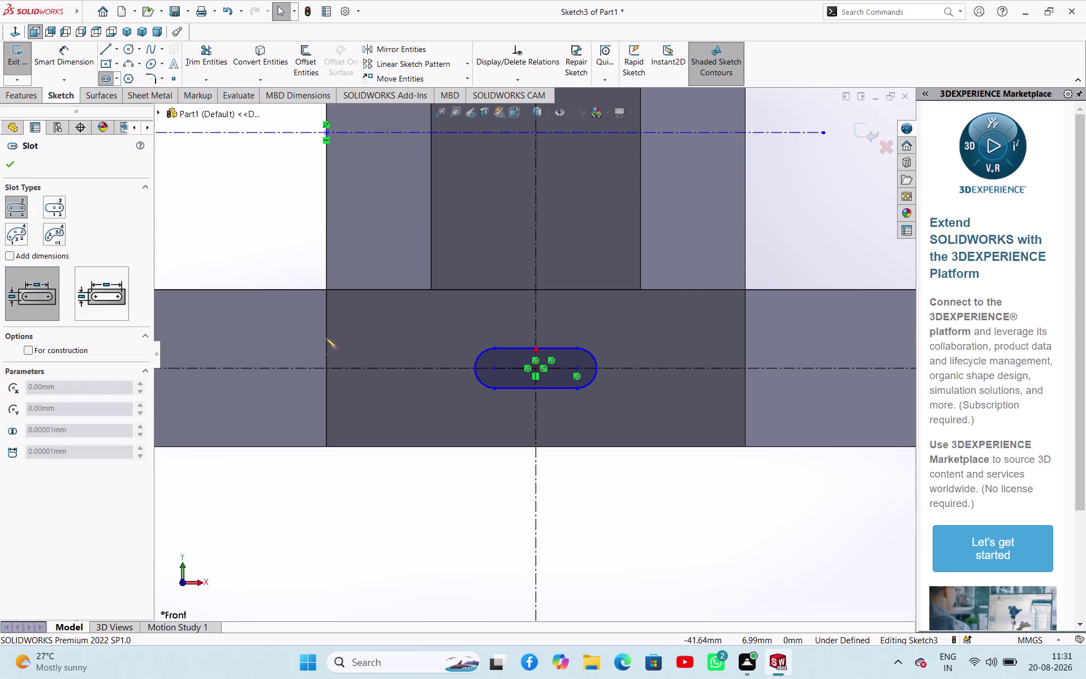
scroll(up, 3)
click(332, 489)
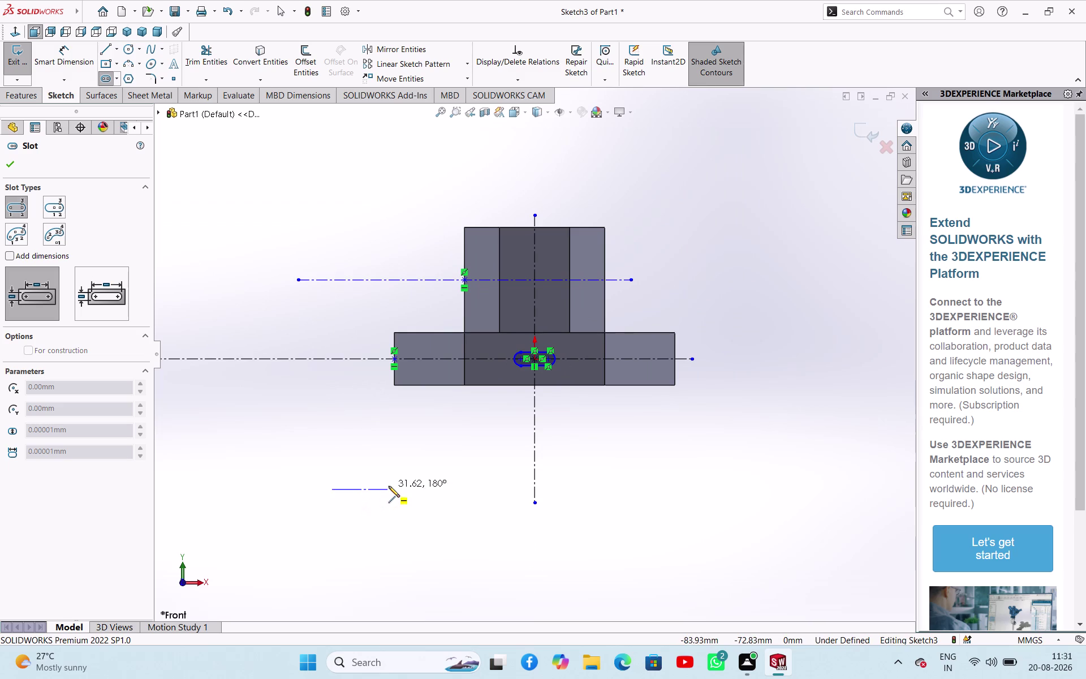
click(394, 490)
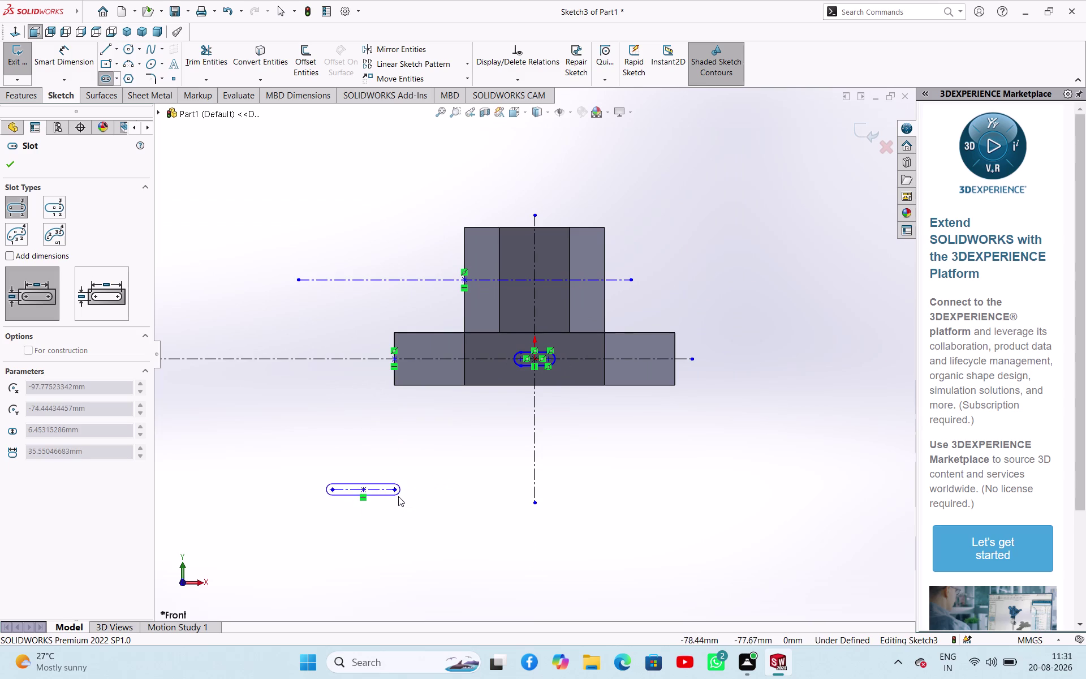
key(Escape)
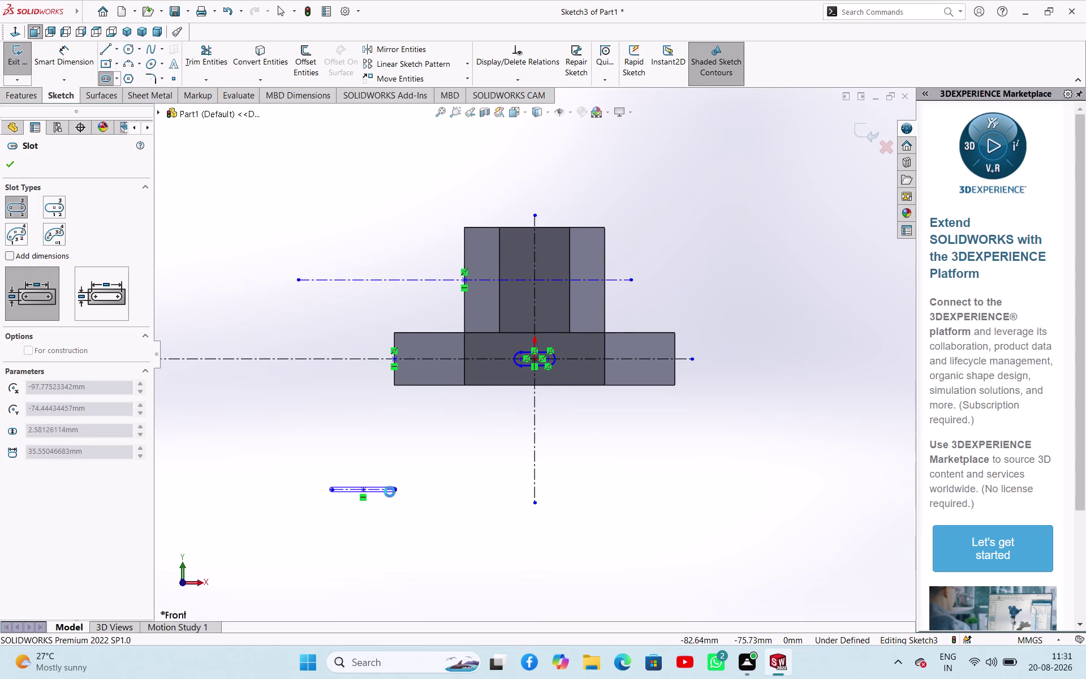
key(Escape)
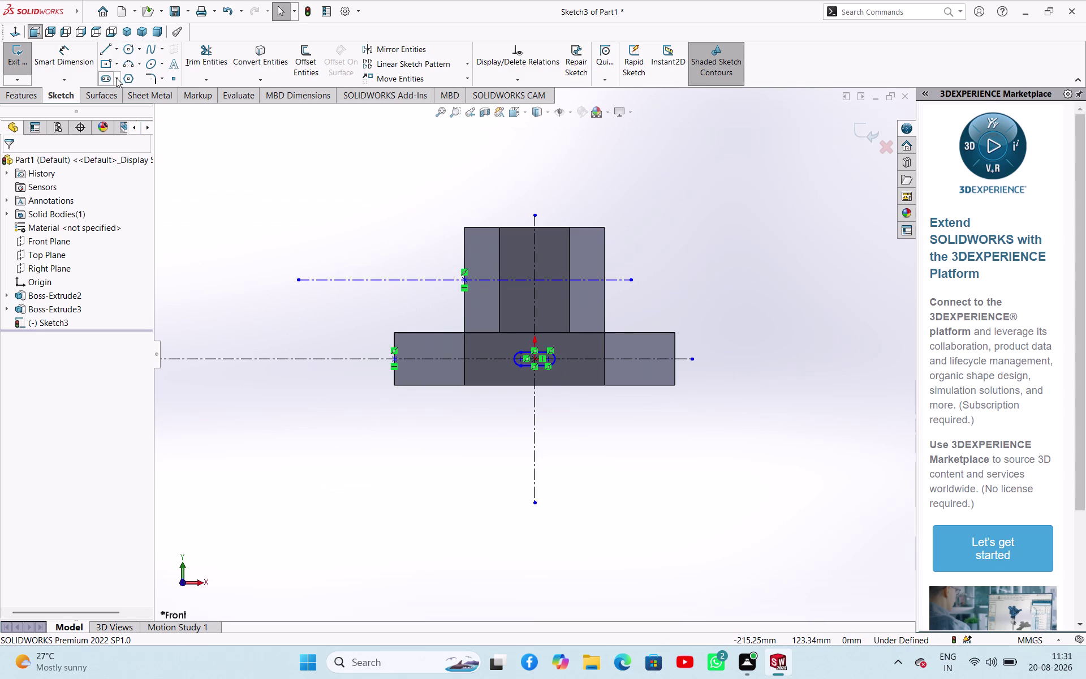
click(115, 77)
click(125, 106)
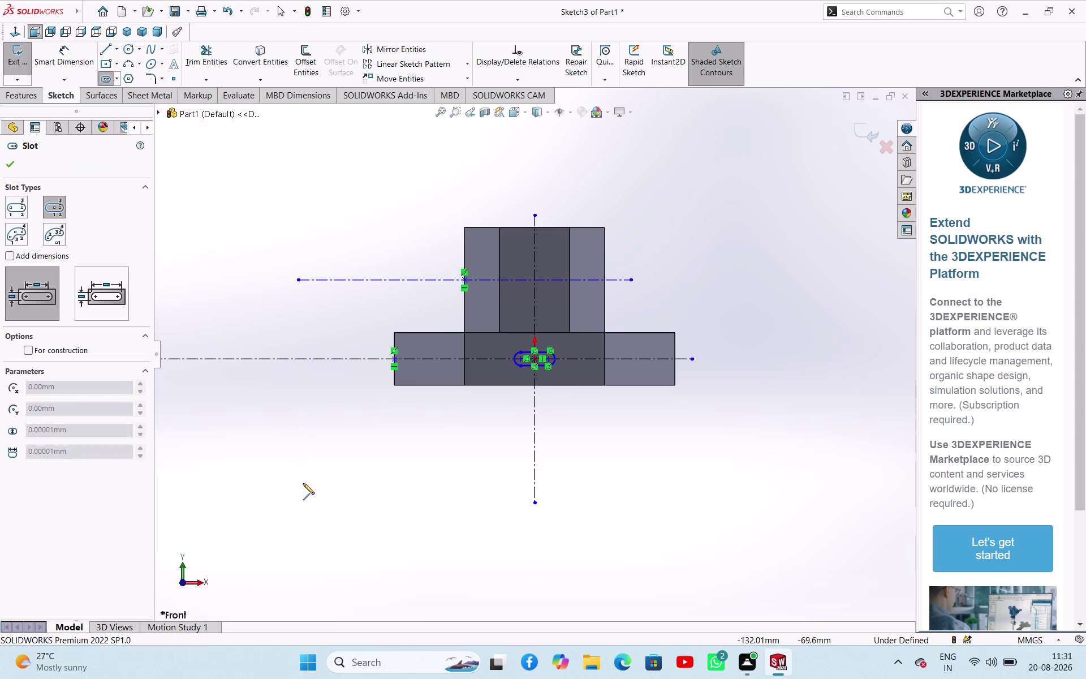
click(303, 486)
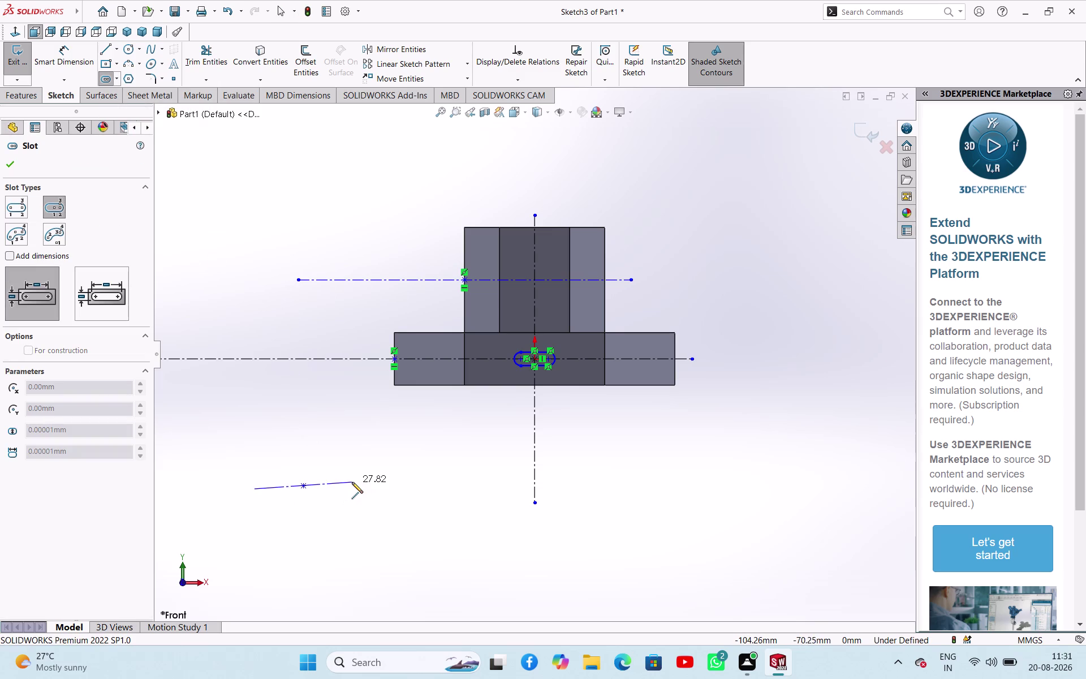
key(Escape)
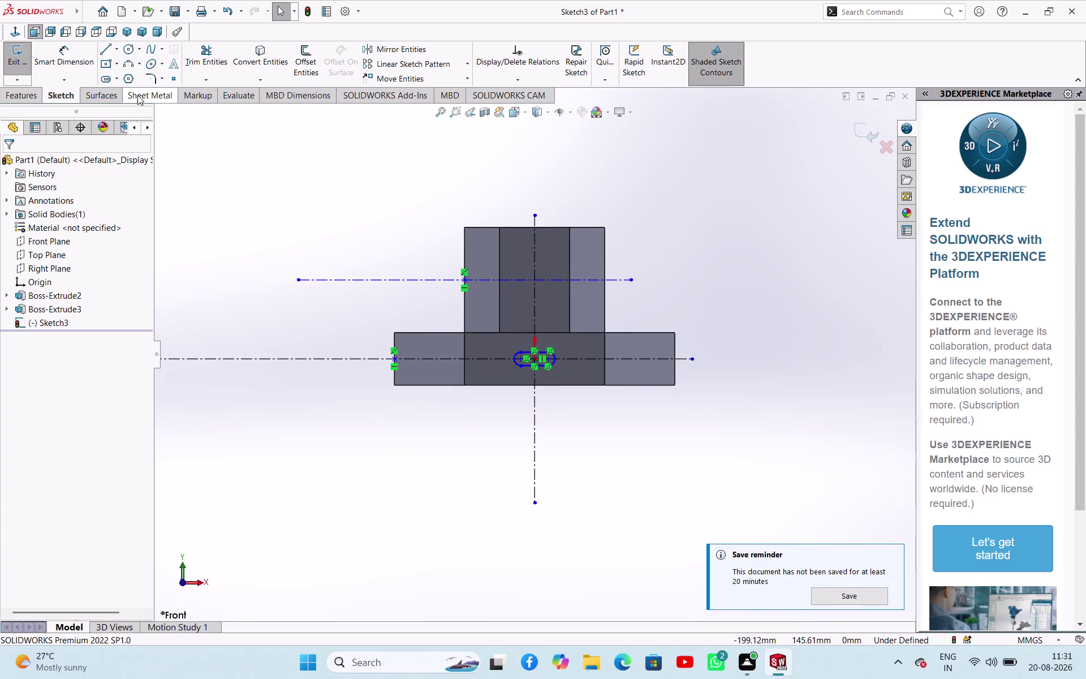
click(117, 78)
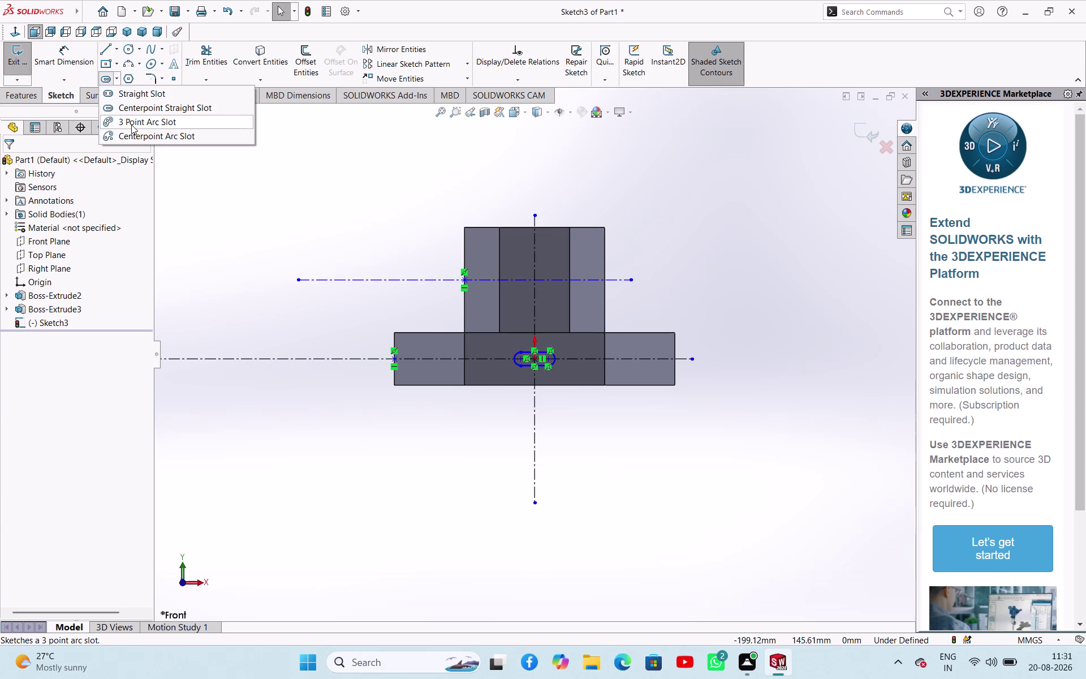
Try a three-point arc slot below the part and cancel it.
click(131, 125)
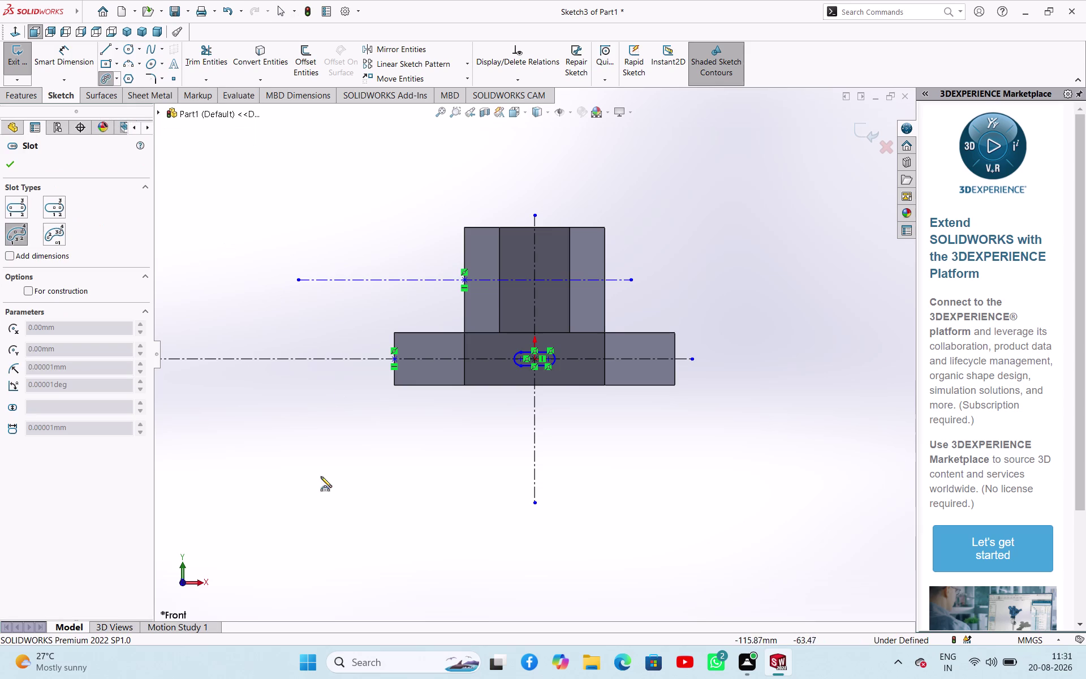
click(295, 492)
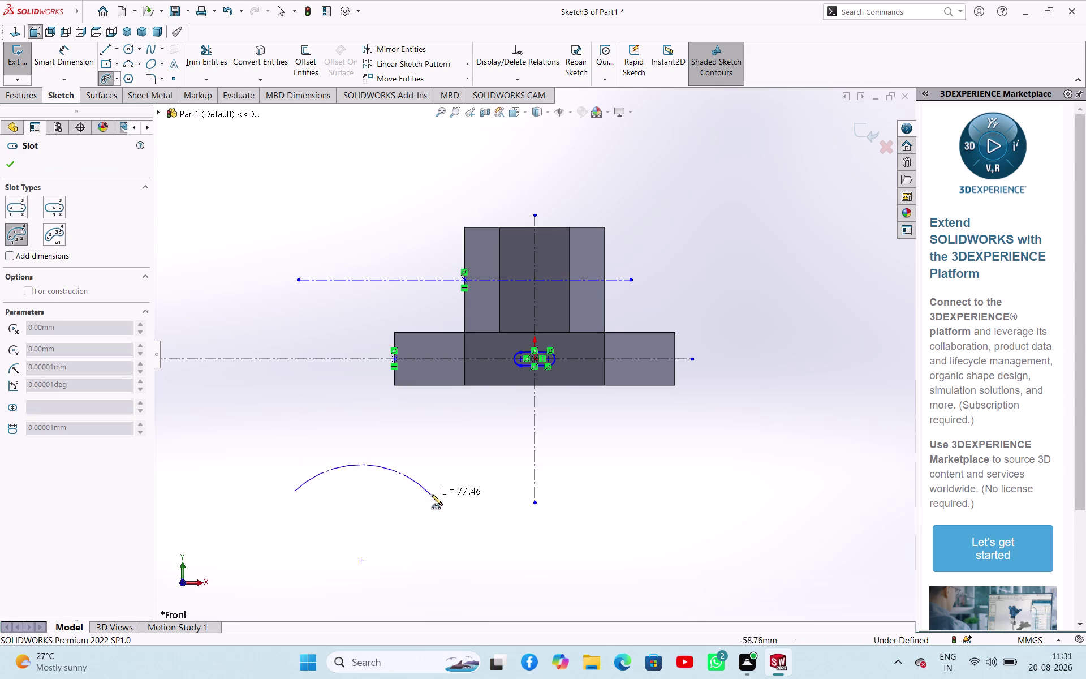
click(455, 502)
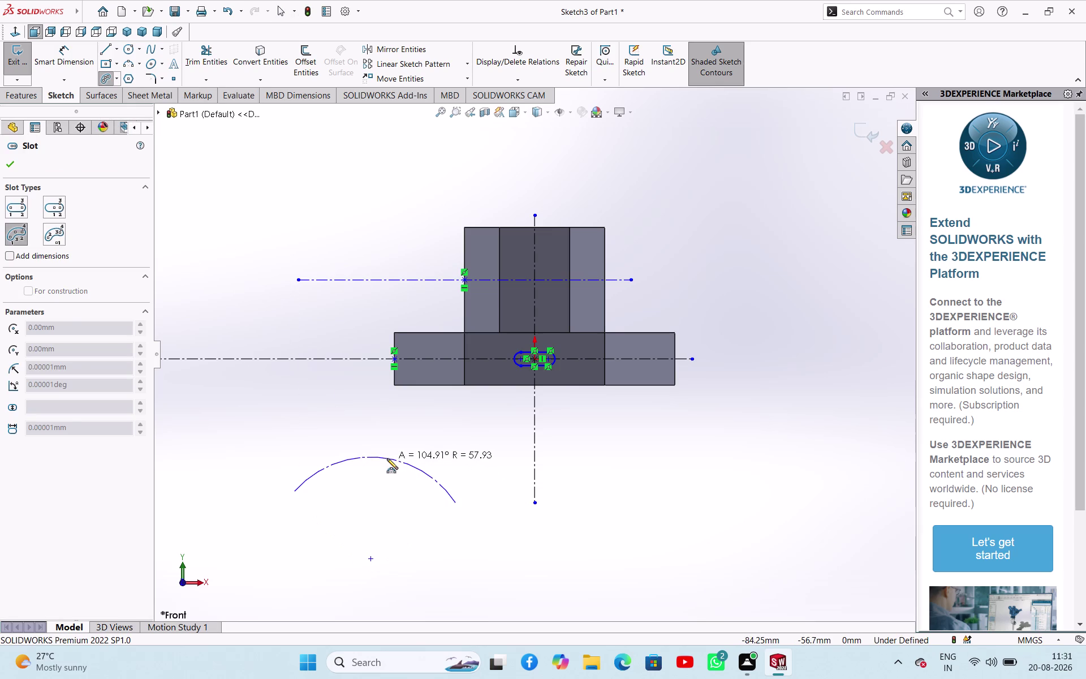
click(387, 458)
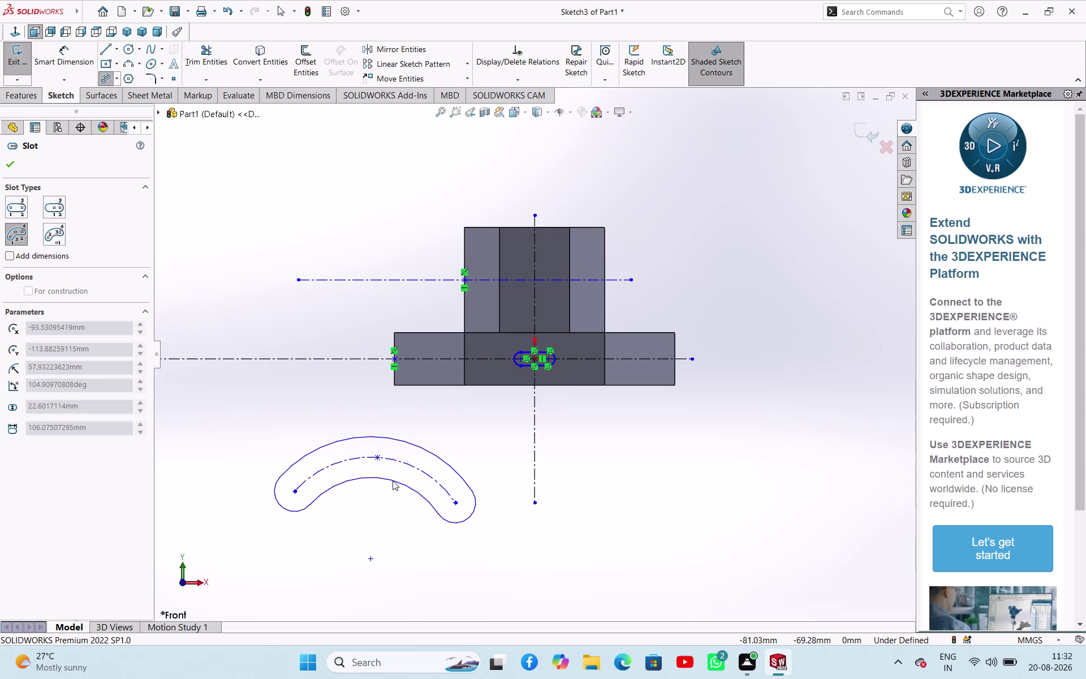
key(Escape)
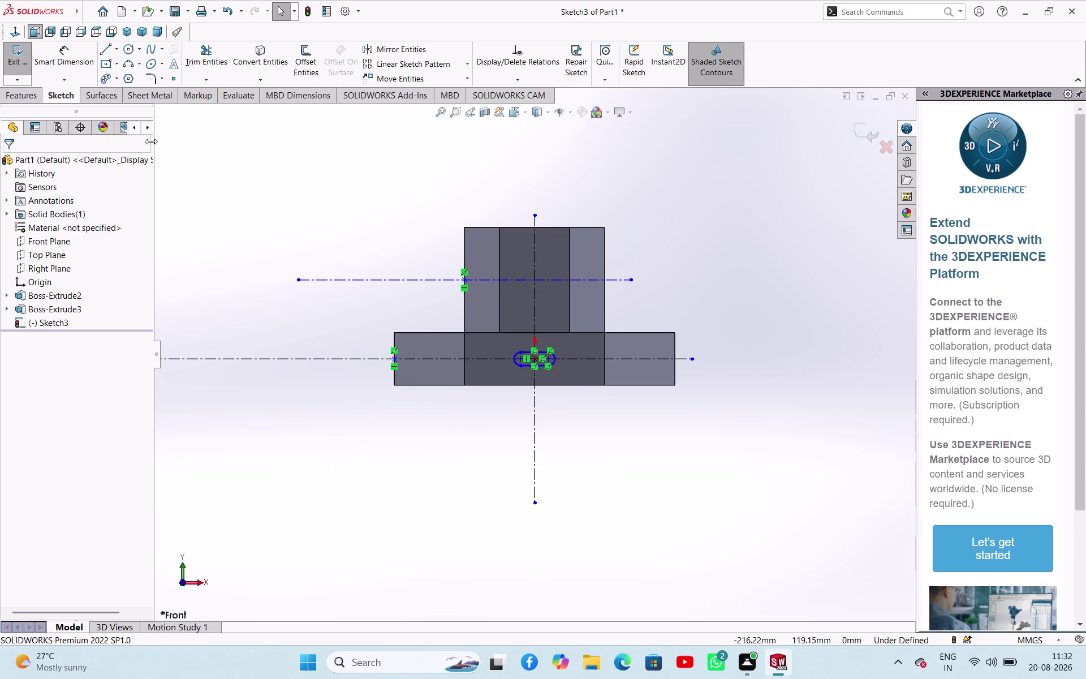
Sketch a centerpoint arc slot below the part.
click(114, 81)
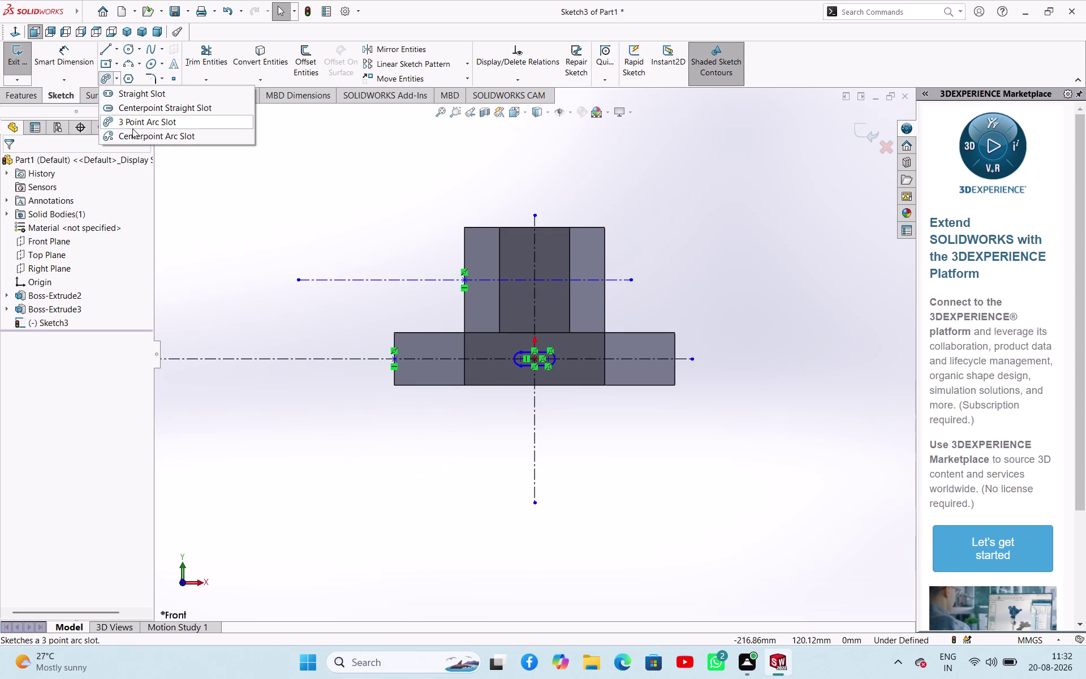
click(134, 136)
click(283, 491)
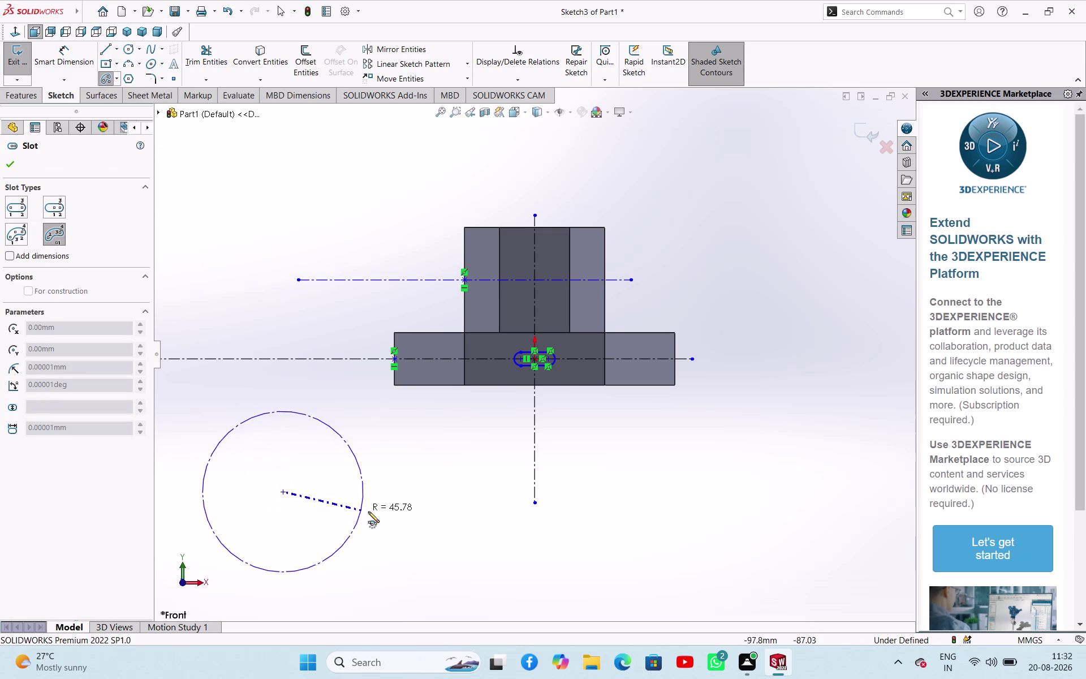
click(371, 512)
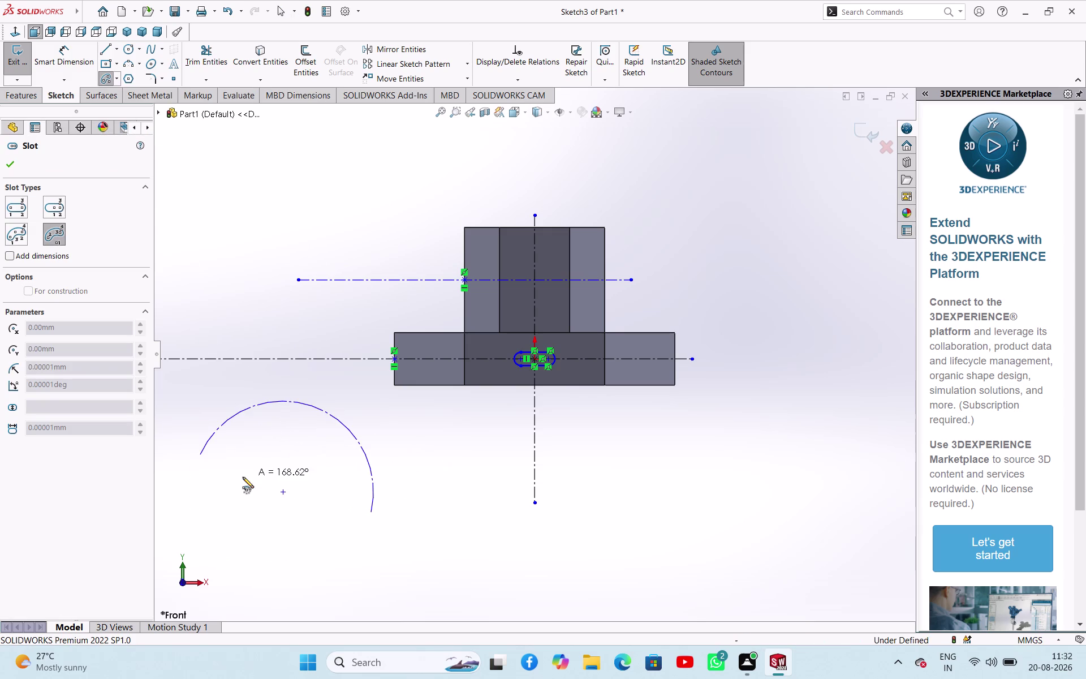
click(258, 525)
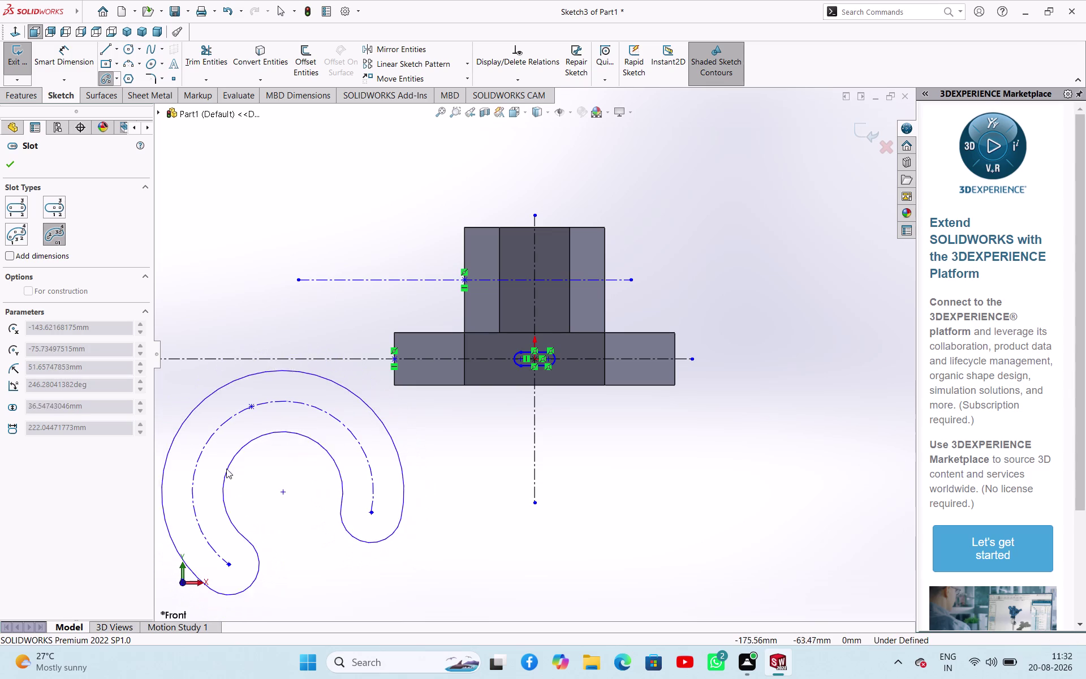
click(217, 453)
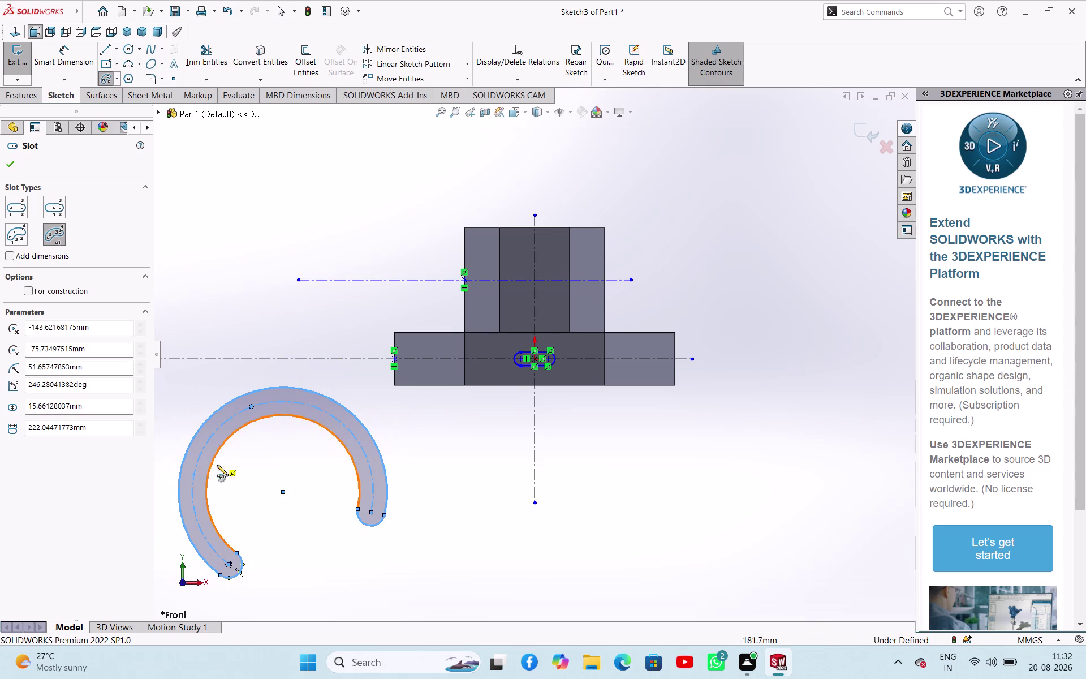
right_click(331, 552)
click(340, 555)
right_drag(476, 534, 408, 557)
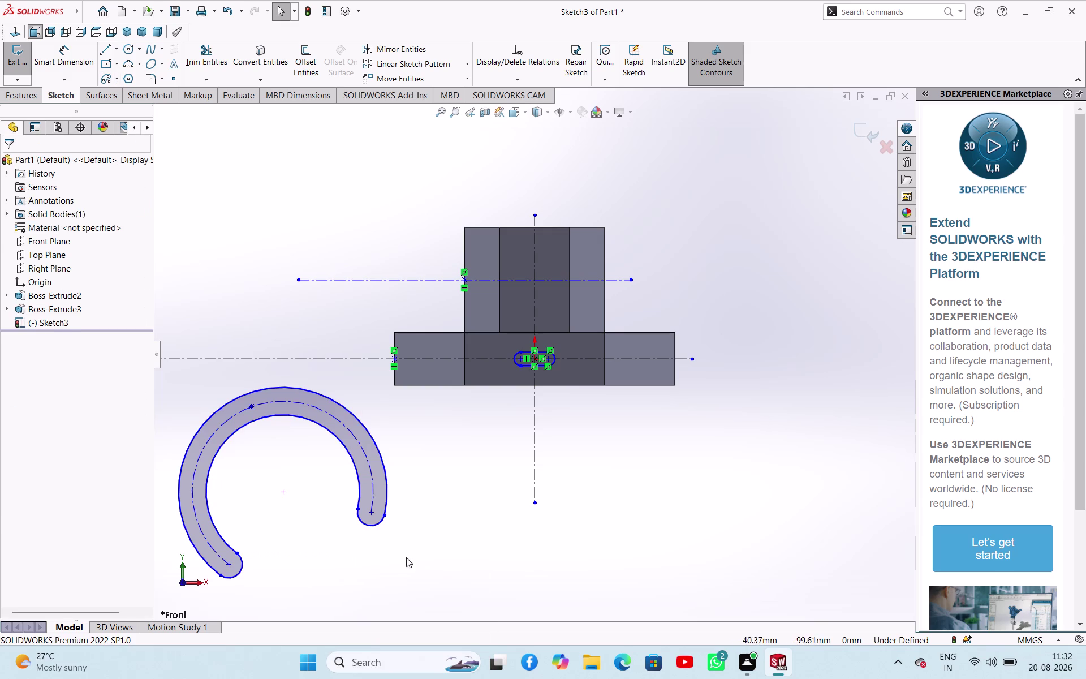
right_drag(407, 556, 402, 558)
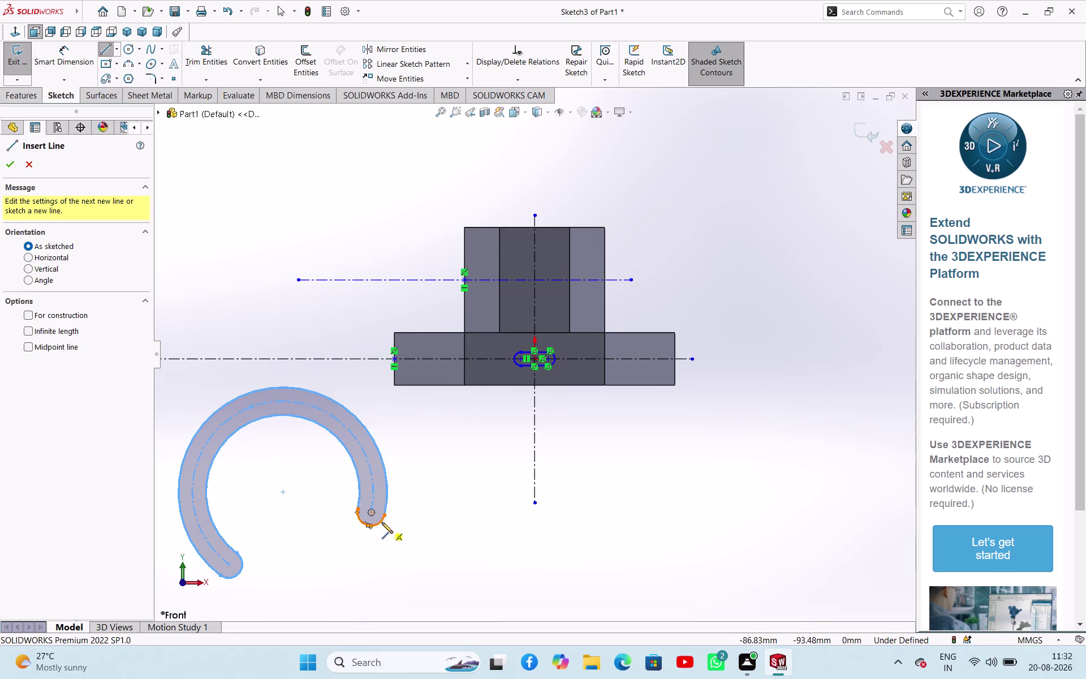
right_drag(443, 510, 492, 454)
right_drag(433, 539, 459, 436)
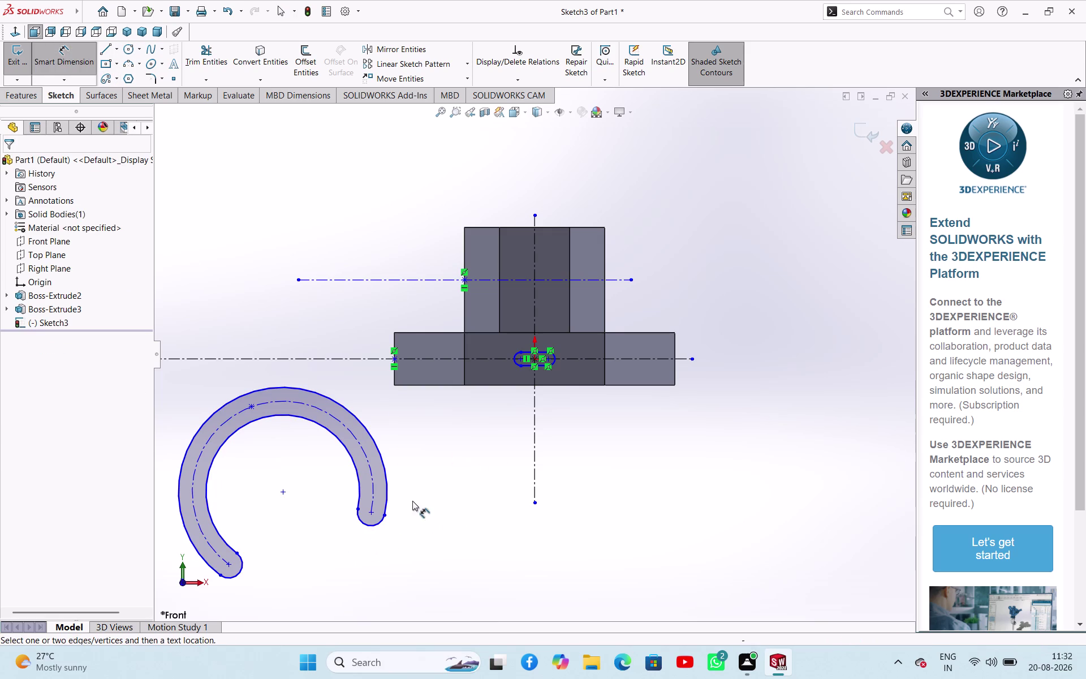
Dimension the curved slot's arc radius to 20 mm.
click(378, 521)
click(387, 541)
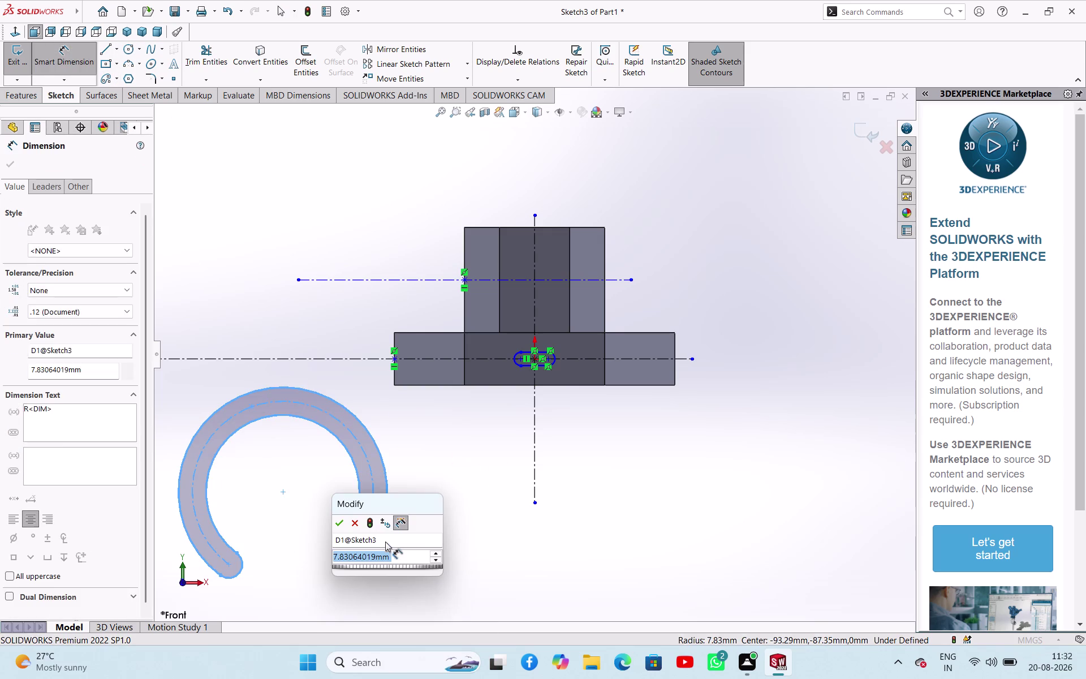
key(2)
right_drag(355, 611, 341, 644)
key(0)
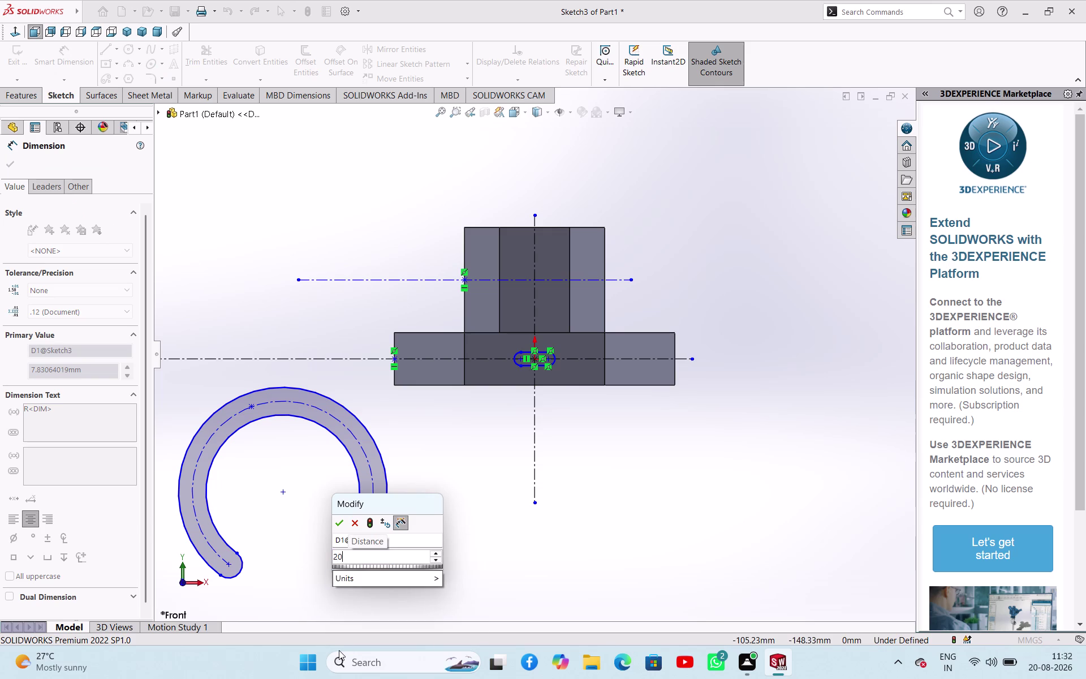
key(Return)
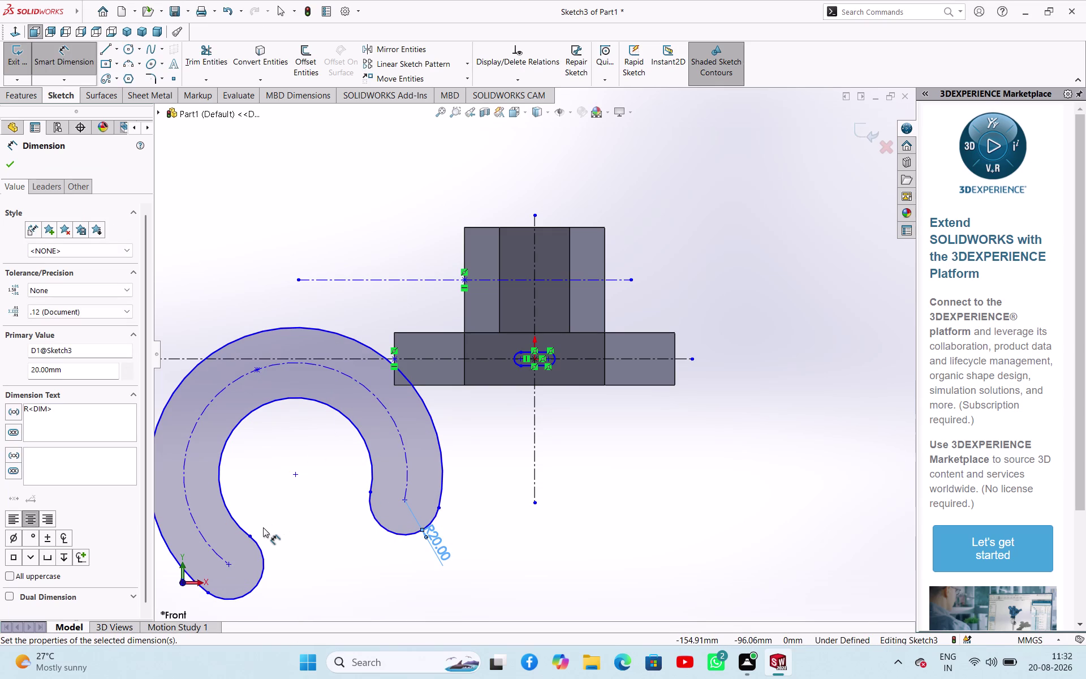
Undo the radius and the curved slot, then zoom in on the base.
key(ctrl+z)
key(ctrl+z)
key(ctrl+z)
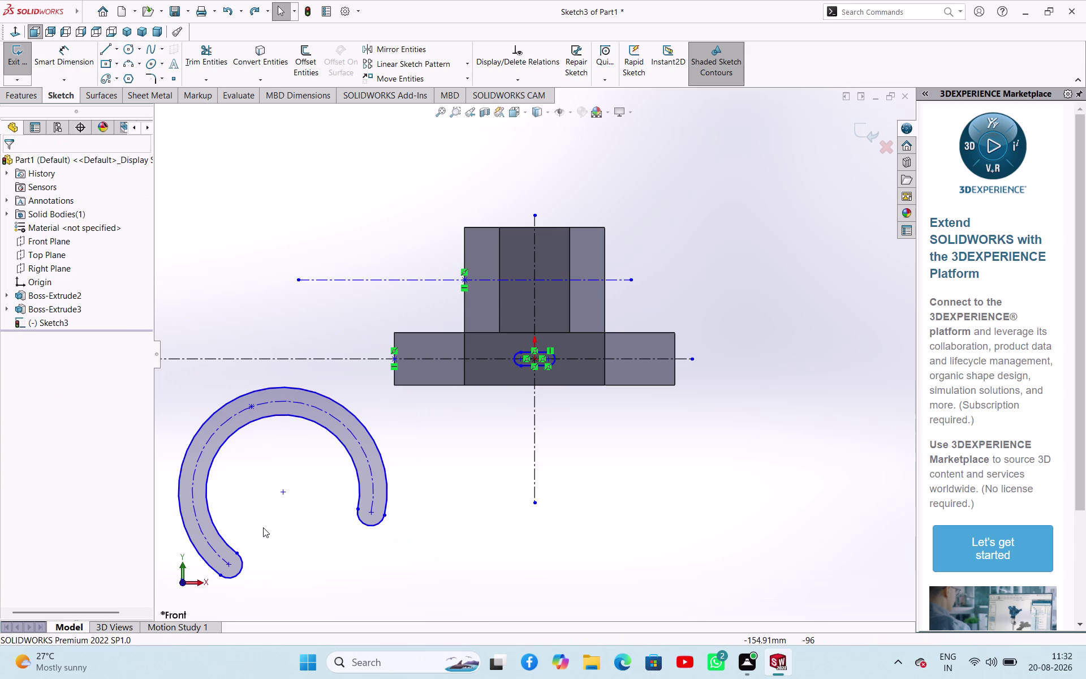
scroll(down, 3)
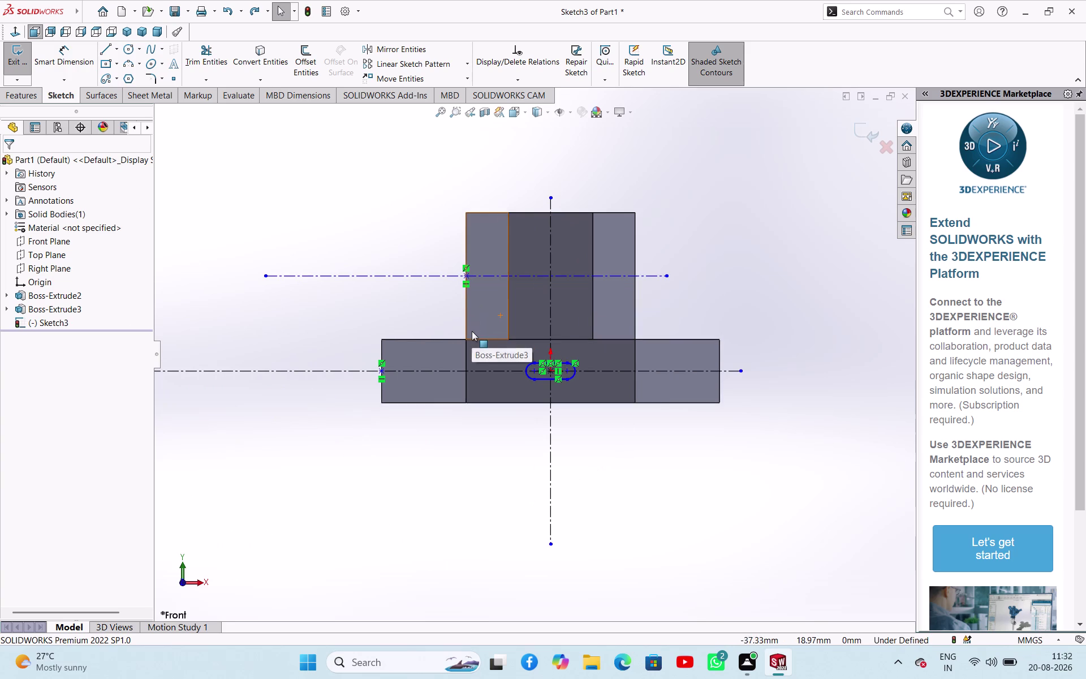
Dimension the slot's centre-to-centre length to 20 mm.
scroll(down, 3)
scroll(down, 3)
scroll(down, 3)
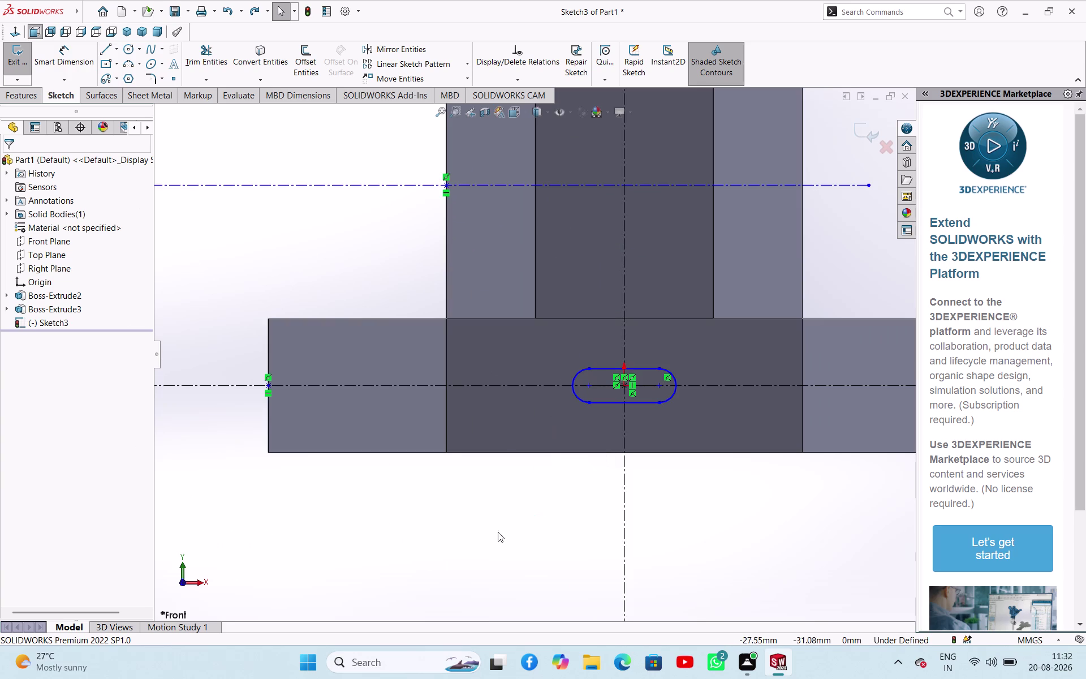
right_drag(497, 533, 526, 481)
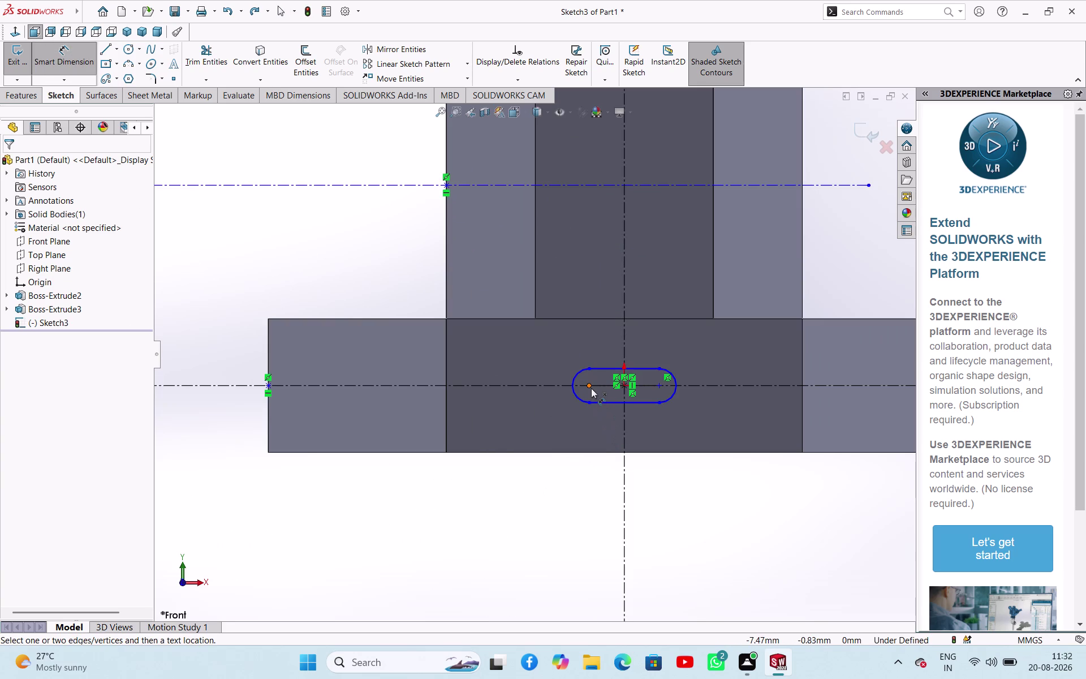
click(591, 388)
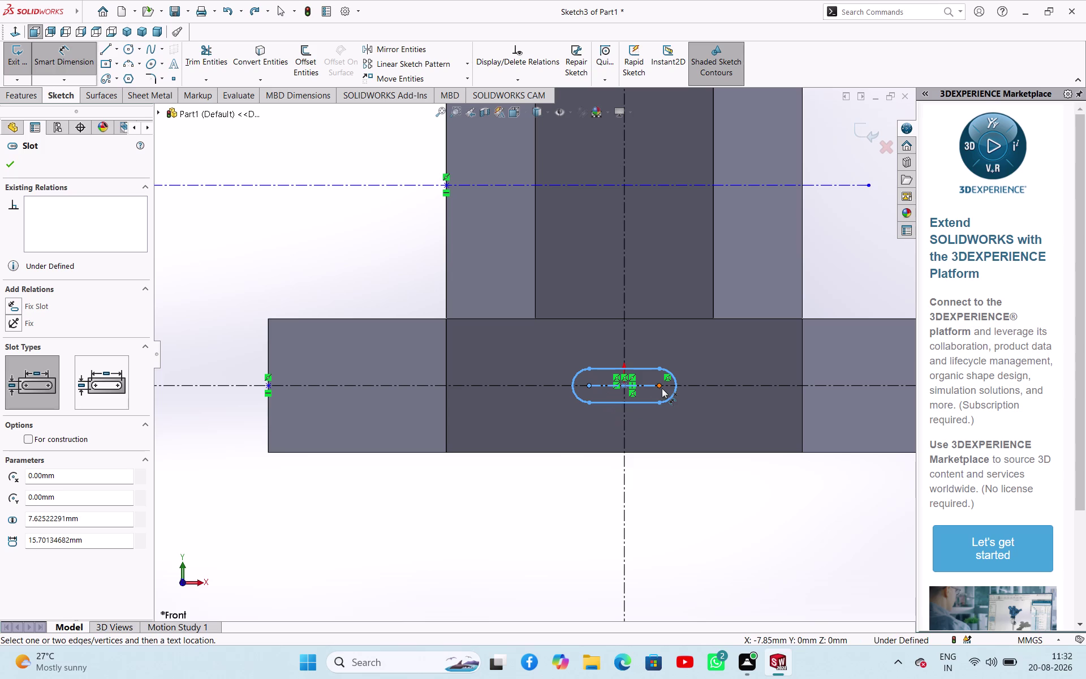
click(662, 387)
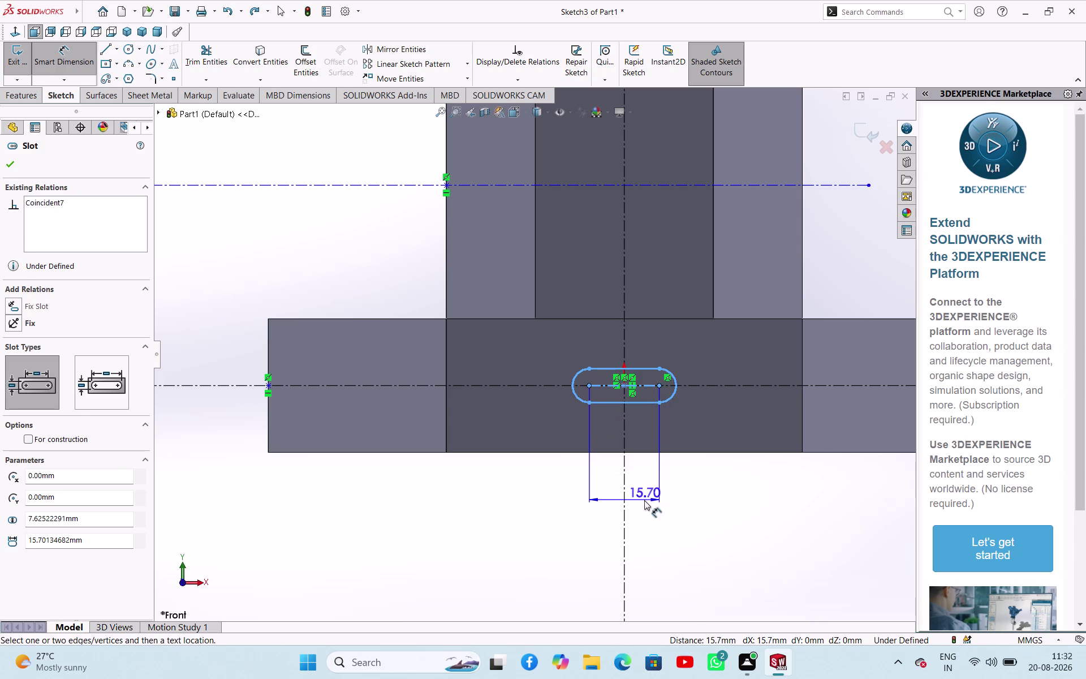
click(644, 500)
text(20)
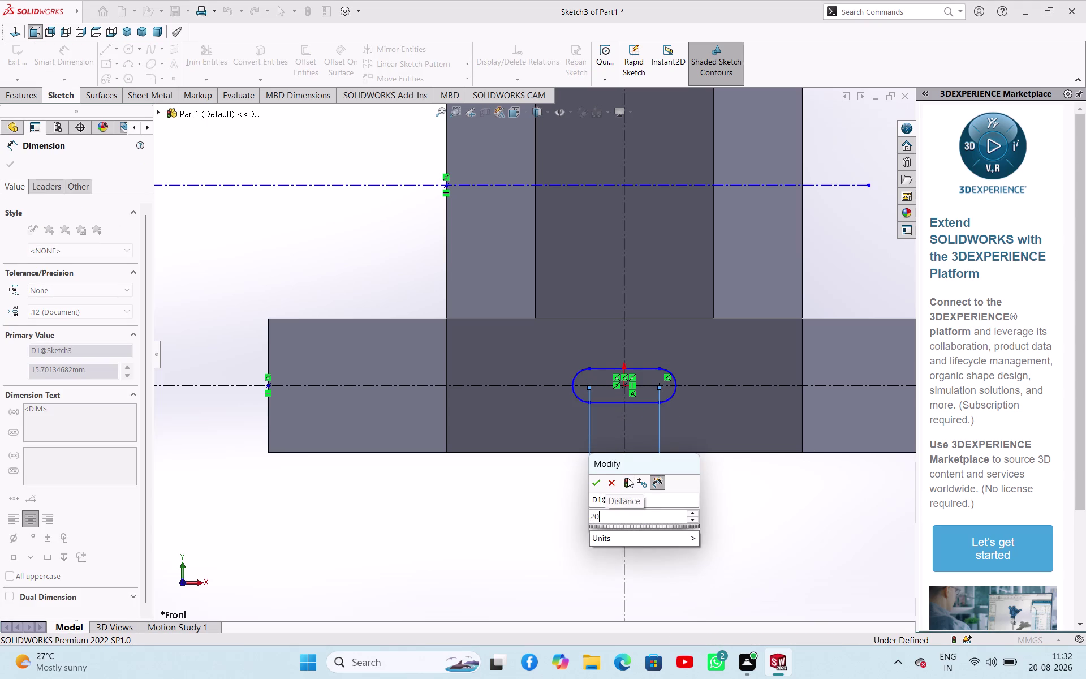
key(Return)
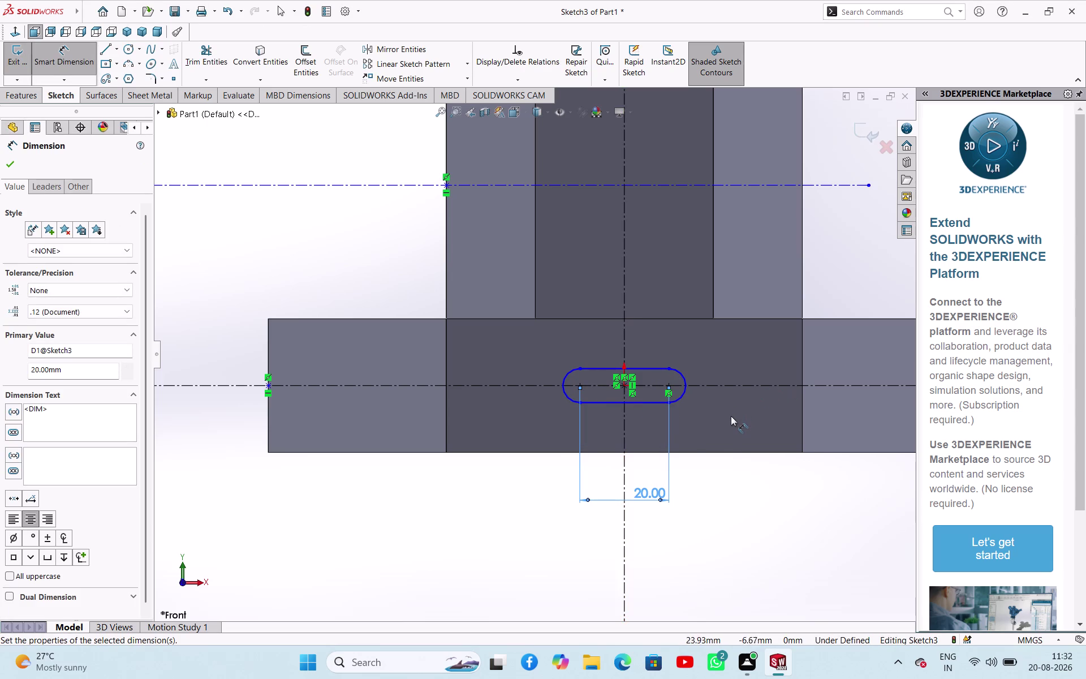
Dimension the slot's end arc to R10 and close Smart Dimension.
click(684, 396)
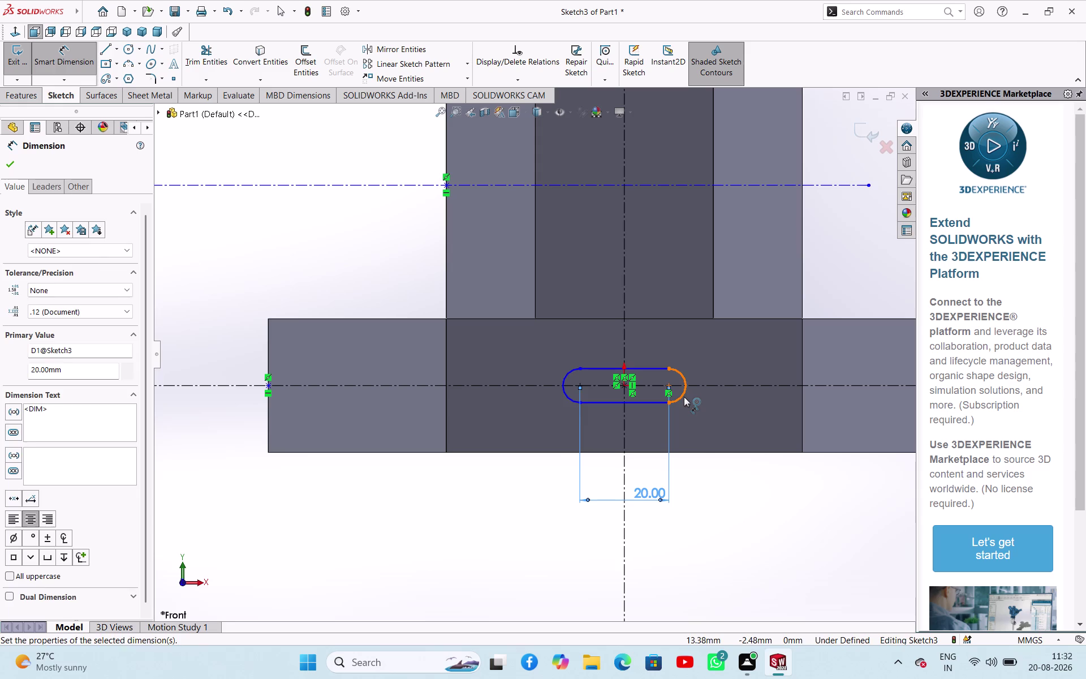
click(734, 491)
text(1)
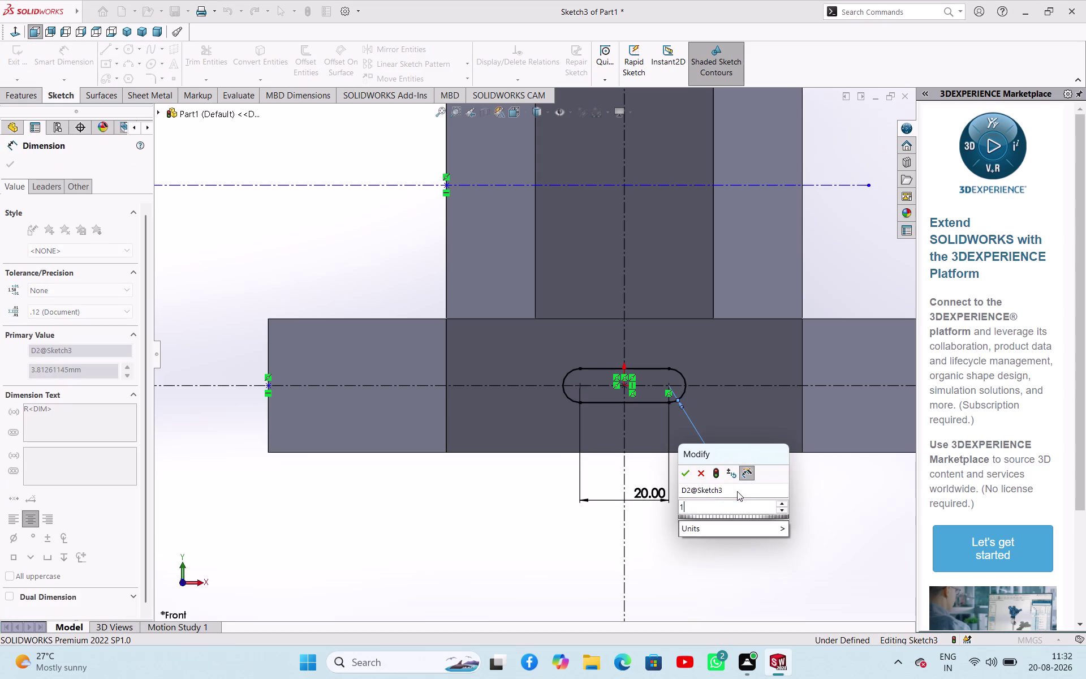
text(0)
key(Return)
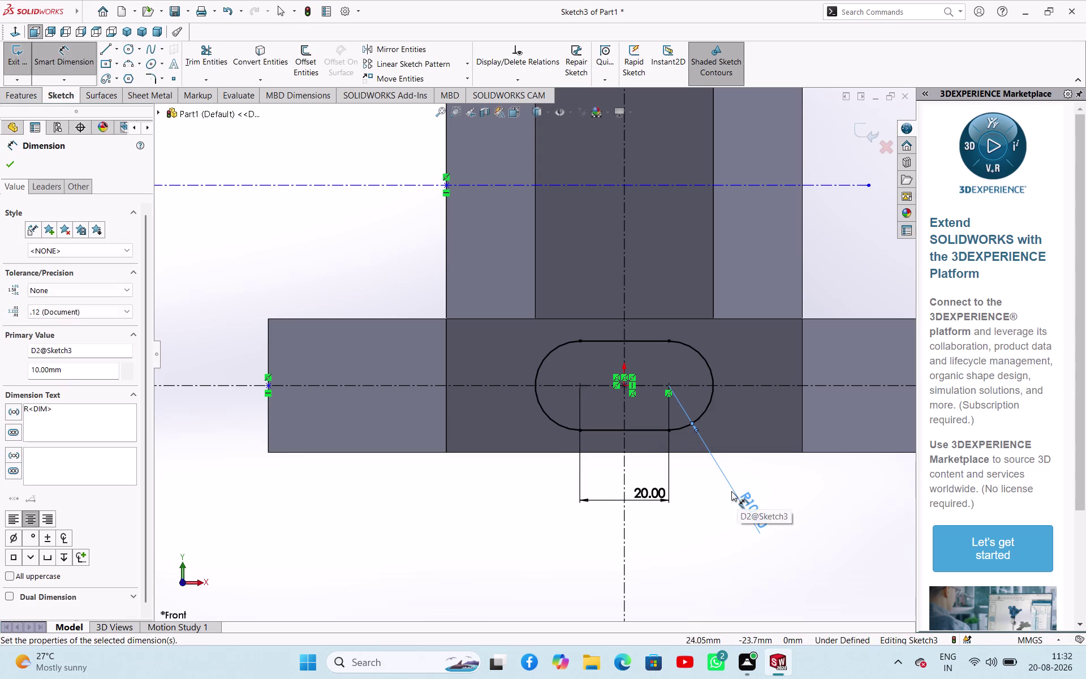
click(6, 162)
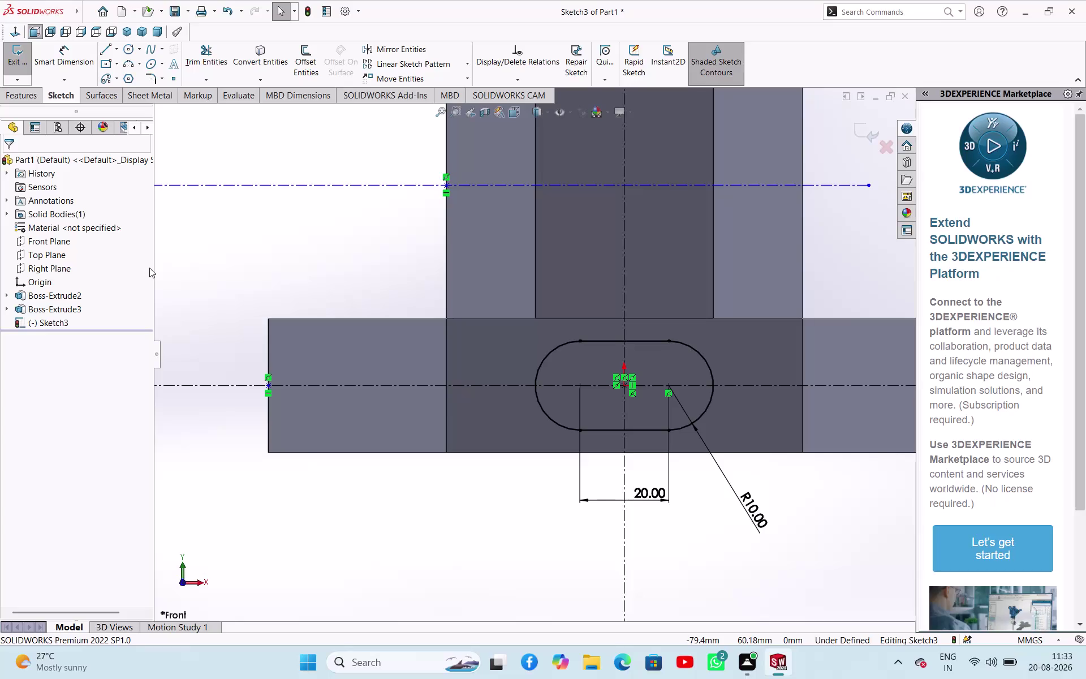
scroll(up, 3)
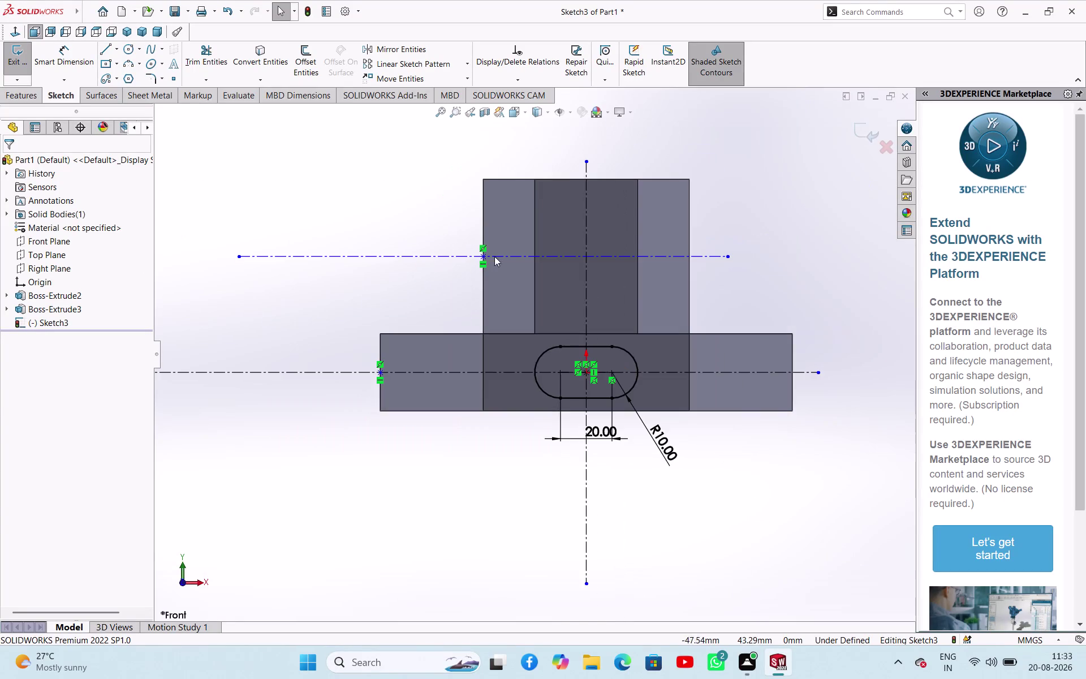
Start a circle, then cancel it.
scroll(down, 3)
scroll(up, 3)
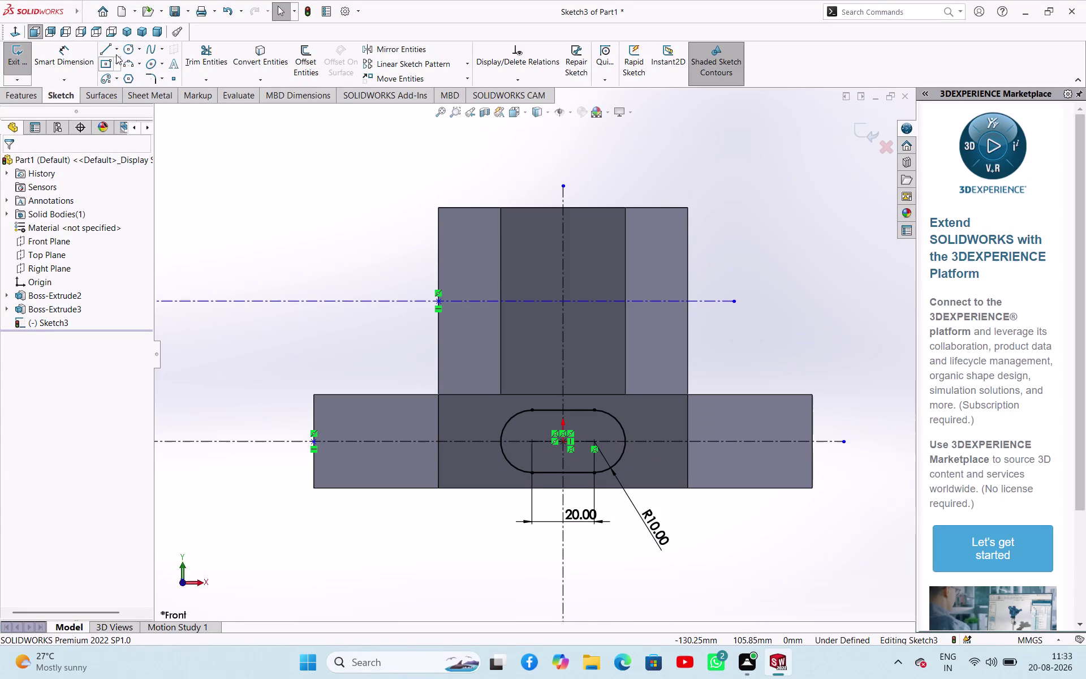
click(128, 53)
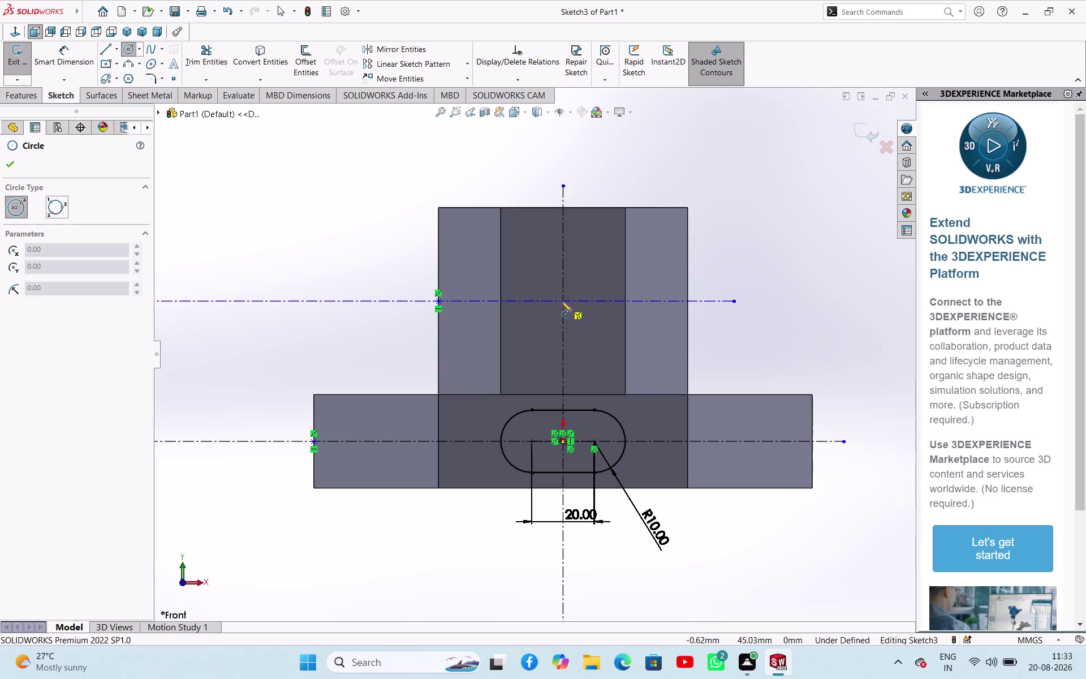
key(Escape)
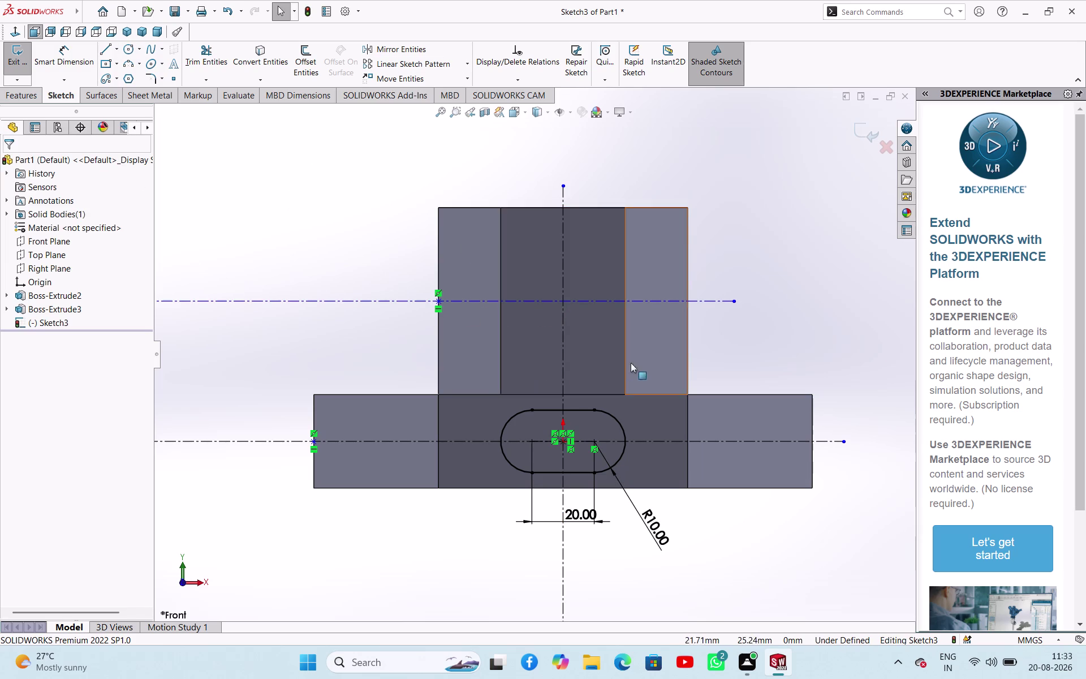
Power-trim across the stray geometry over the upper prism, then exit Trim.
scroll(down, 3)
scroll(down, 3)
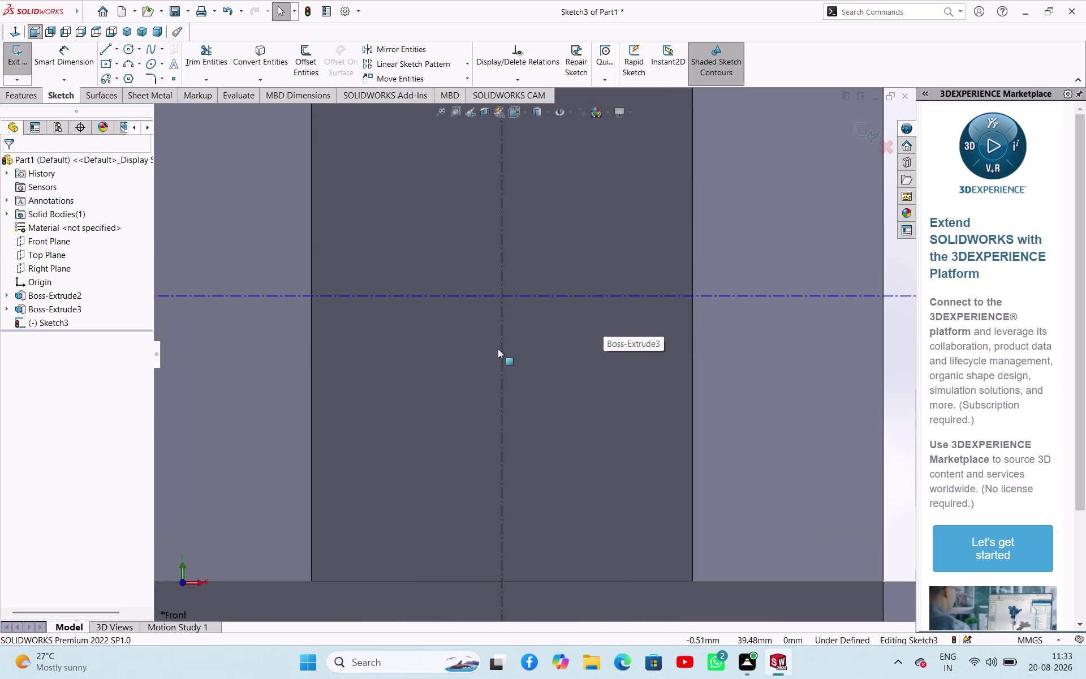
scroll(up, 3)
click(209, 53)
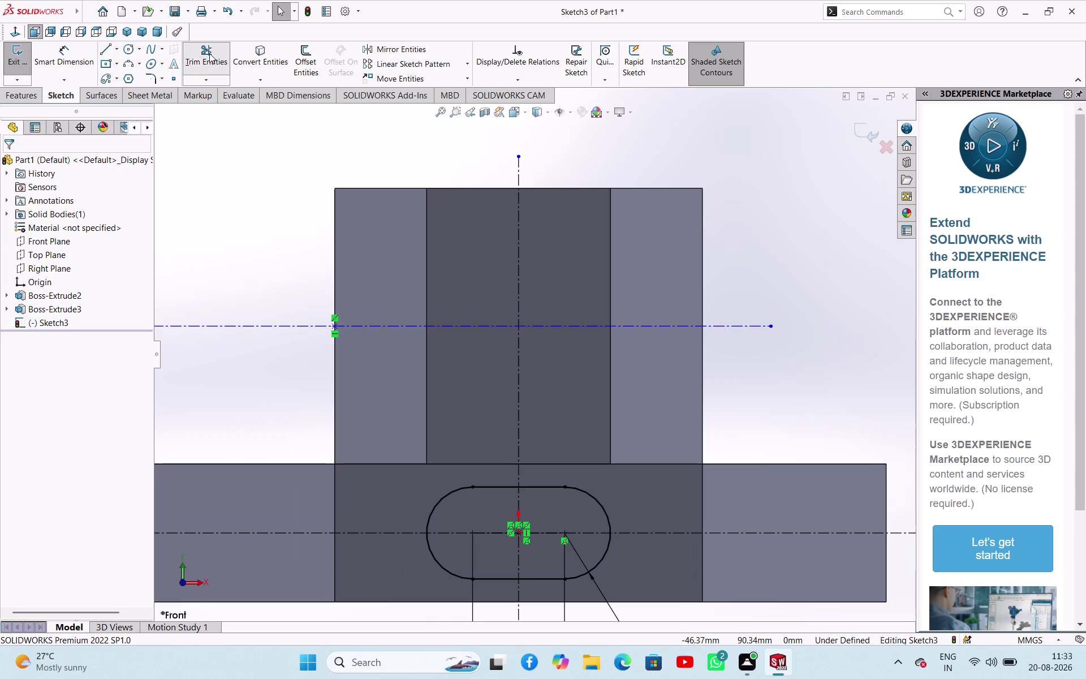
drag(506, 366, 537, 373)
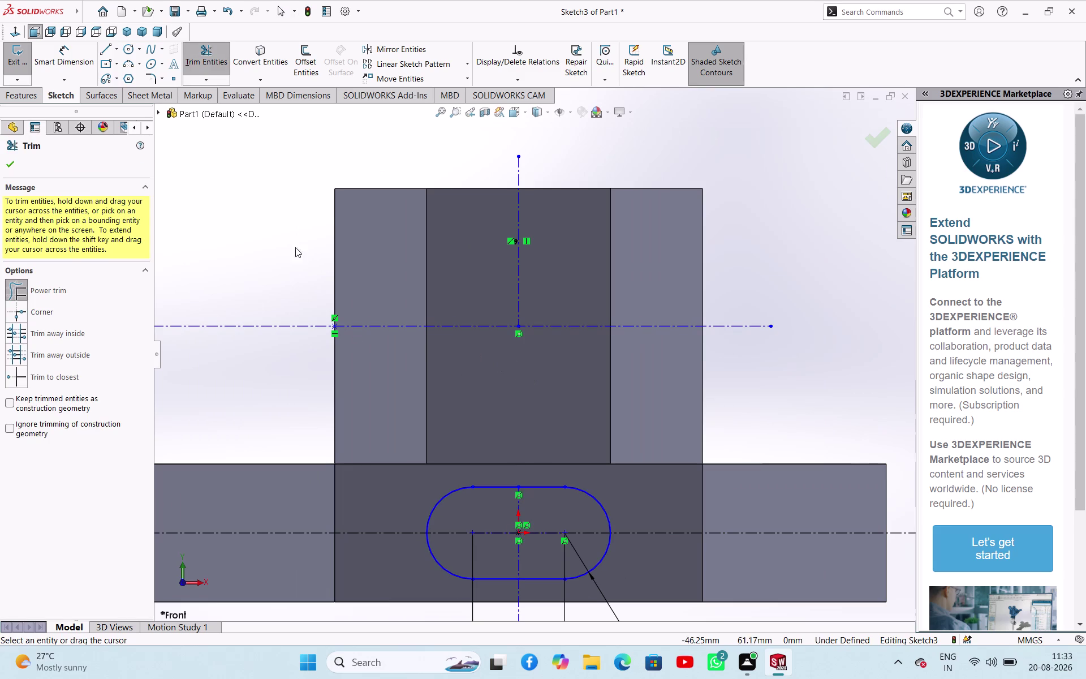
right_click(219, 199)
click(249, 232)
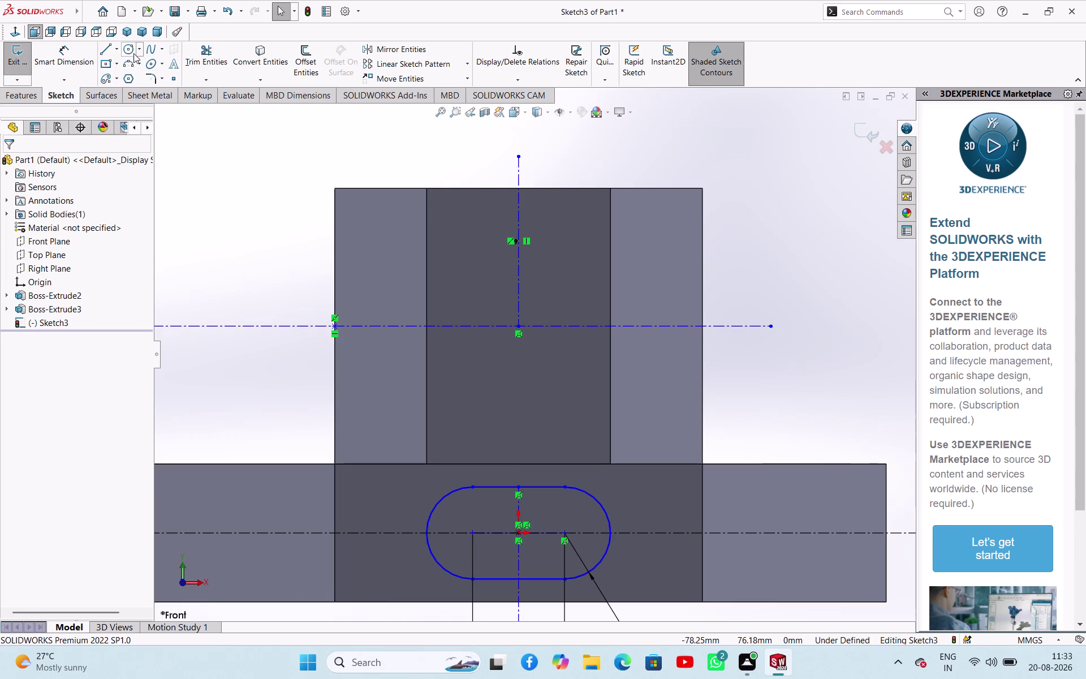
Draw a circle centred on the upper prism's centerline.
click(128, 51)
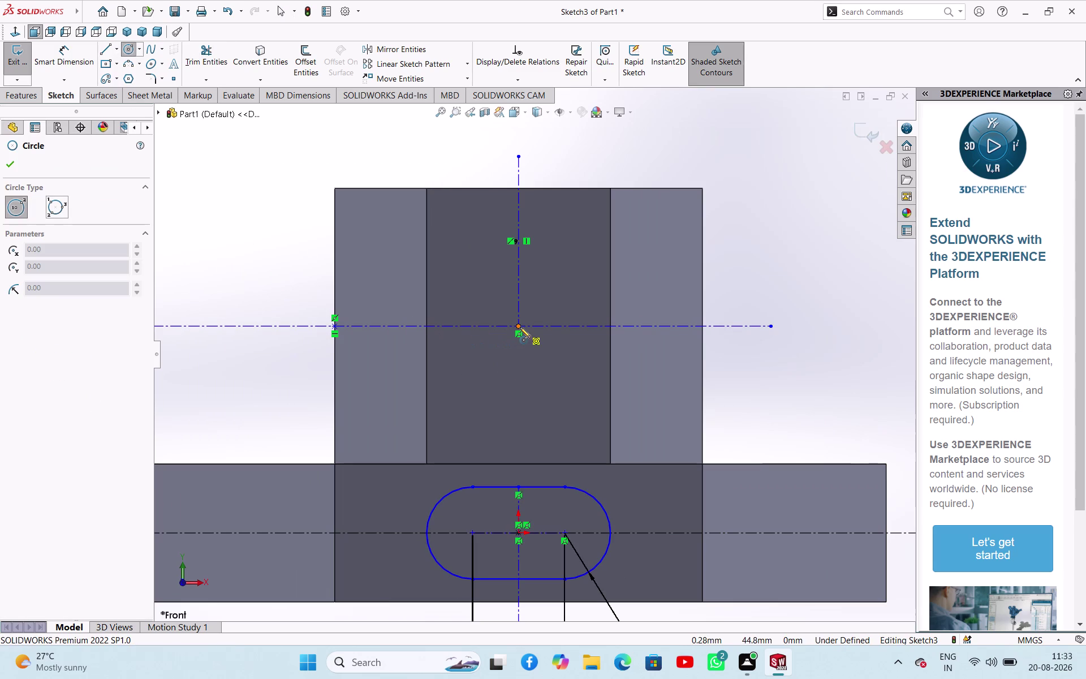
click(520, 327)
click(548, 379)
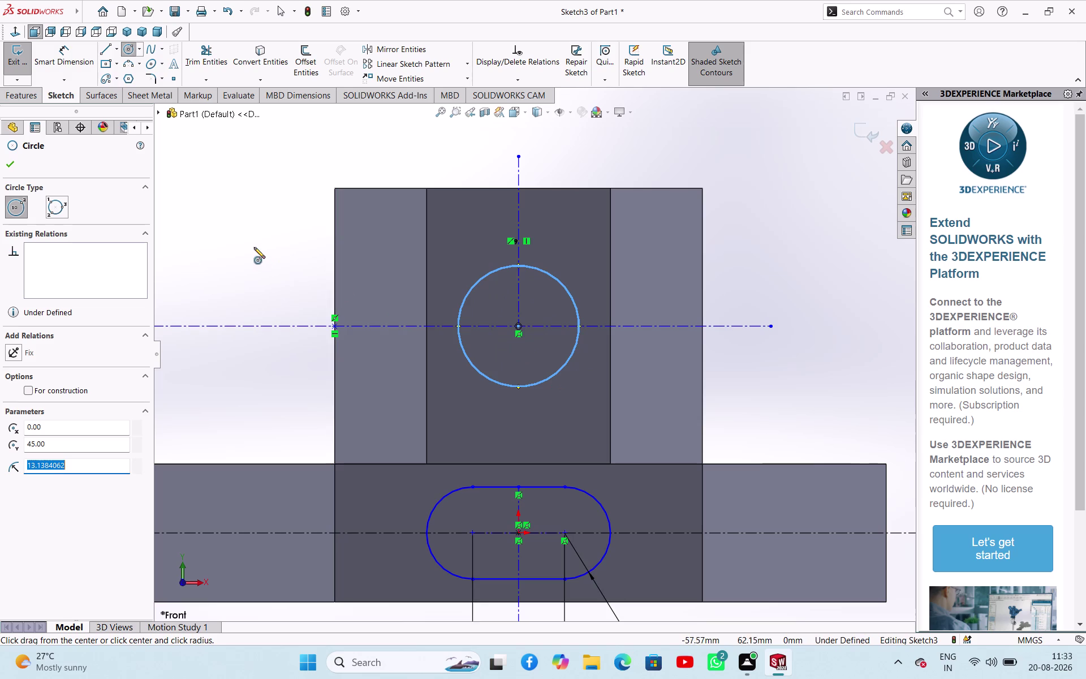
right_click(254, 247)
click(269, 254)
Dimension the circle's diameter to 31.5 mm.
right_drag(255, 290, 249, 185)
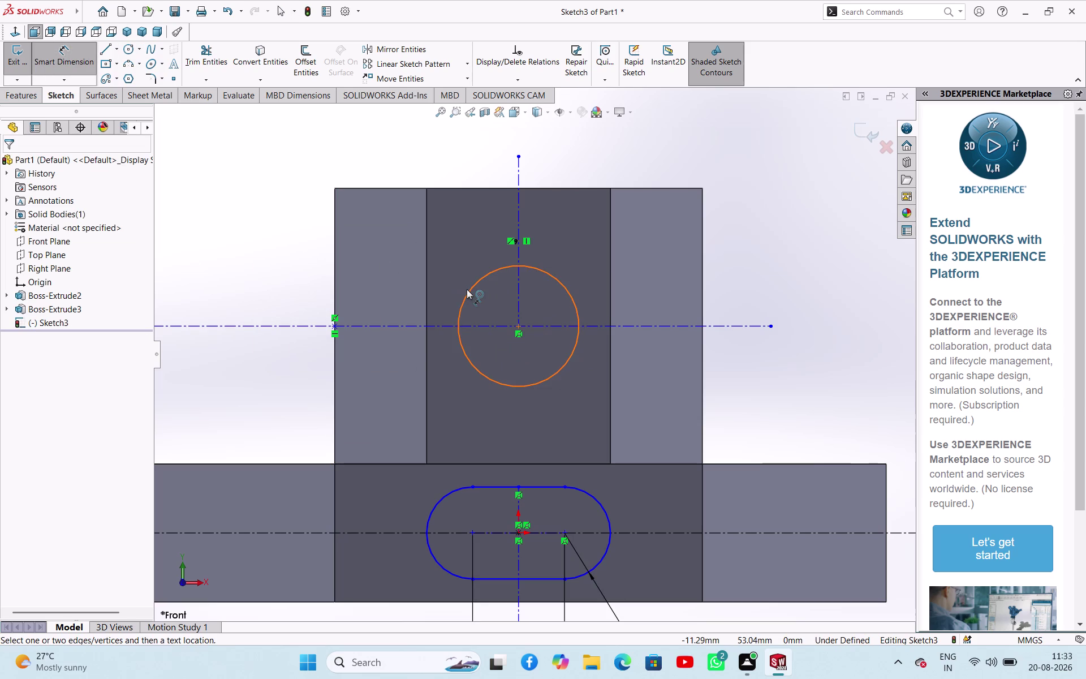
click(467, 289)
click(303, 245)
text(3)
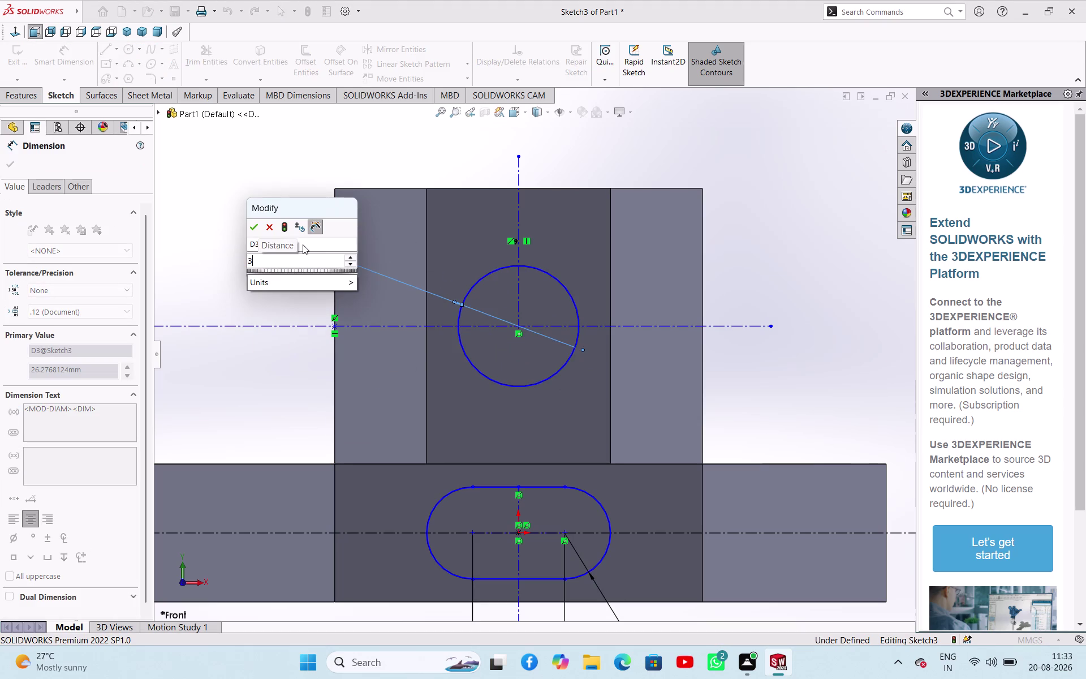
text(1)
text(.5)
key(Return)
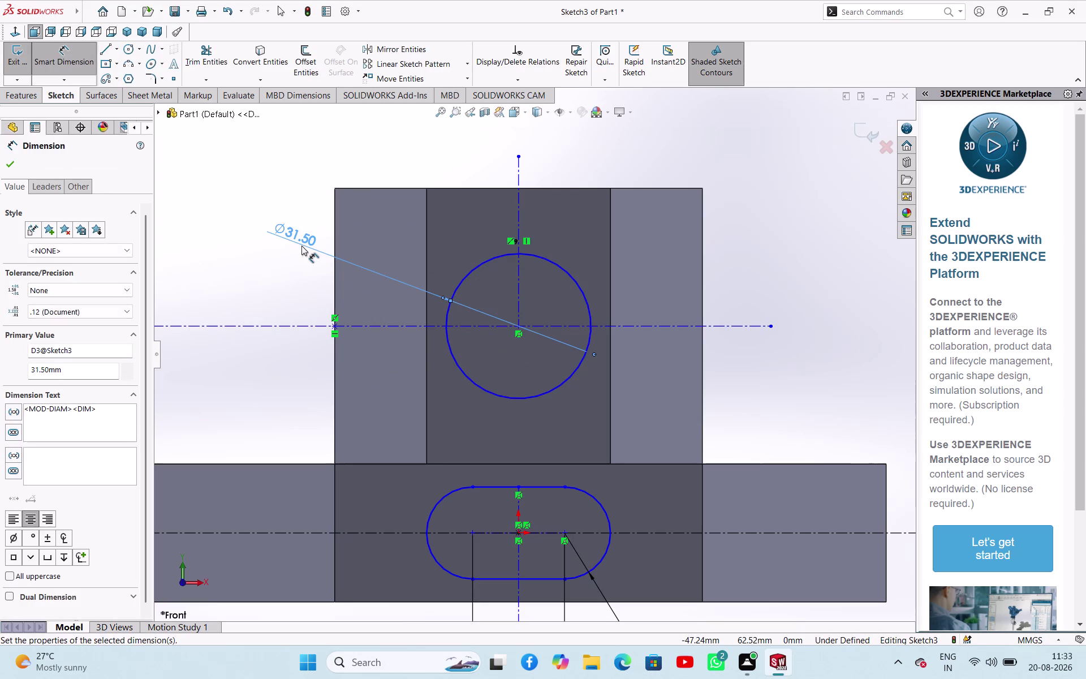
click(15, 162)
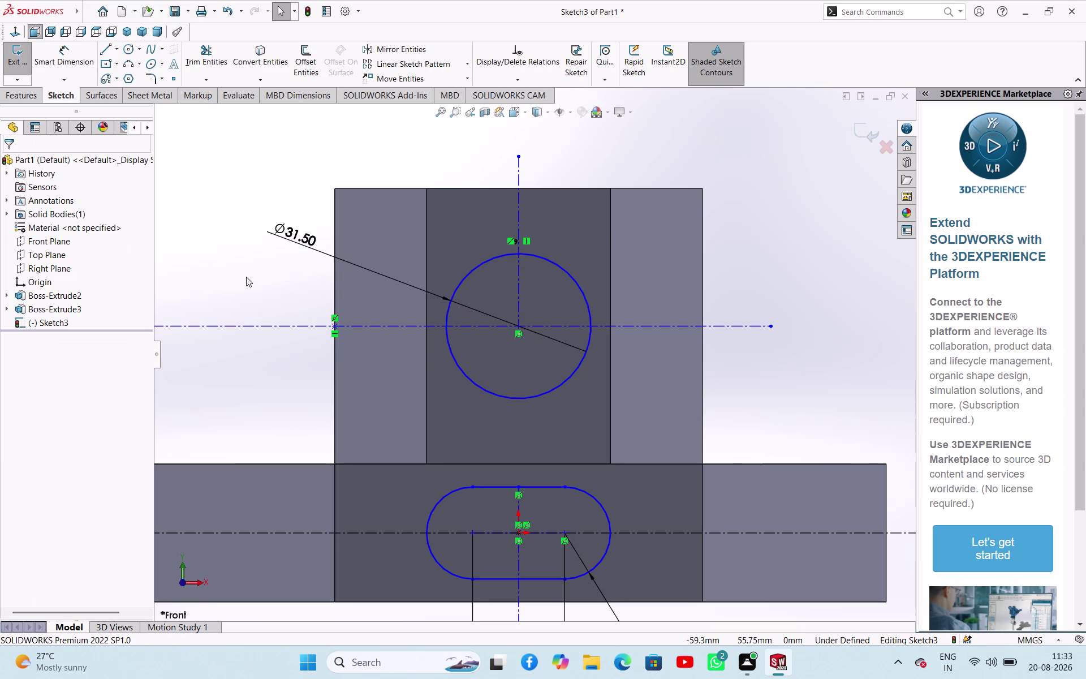
Orbit to check Sketch3, then exit the sketch.
scroll(up, 3)
middle_drag(683, 245, 696, 373)
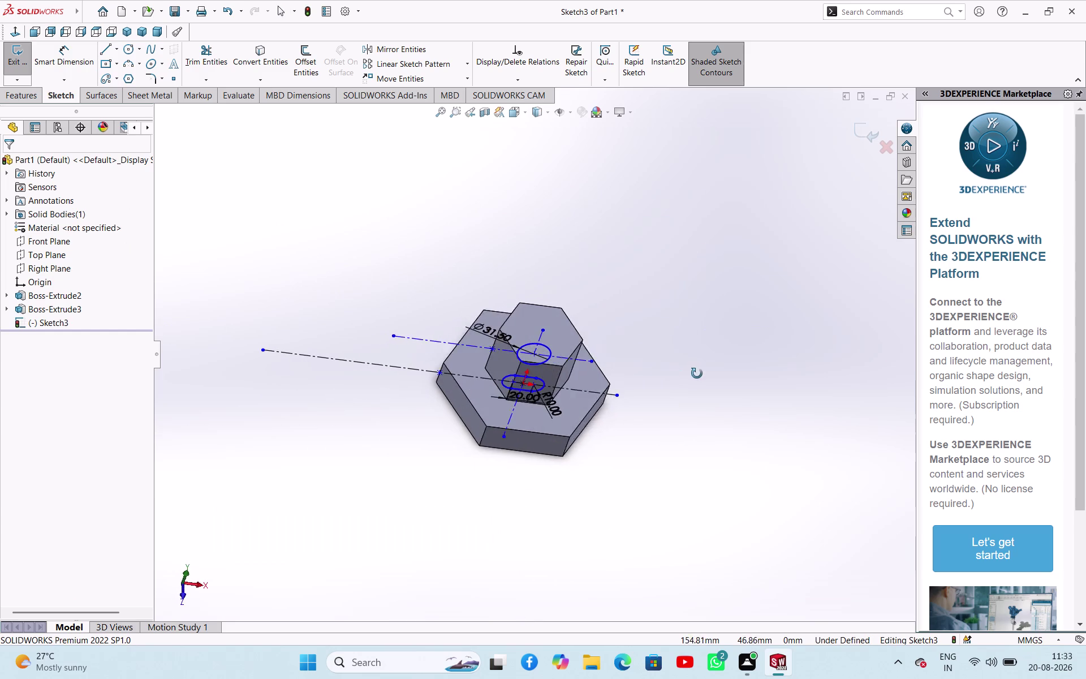
middle_drag(696, 374, 666, 419)
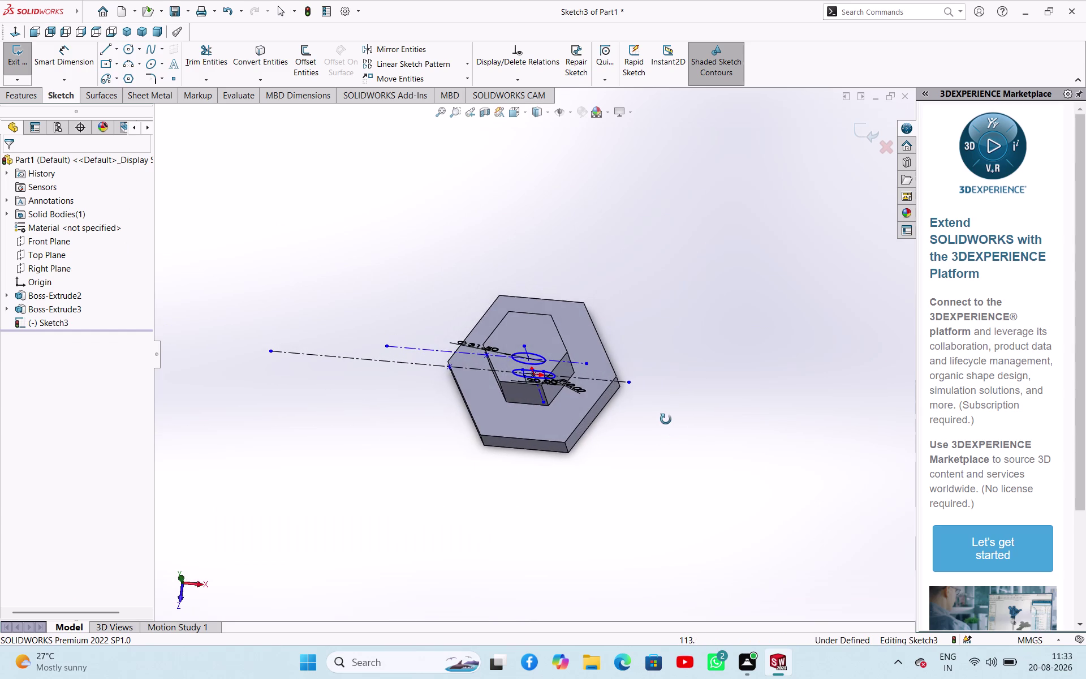
middle_drag(666, 419, 607, 390)
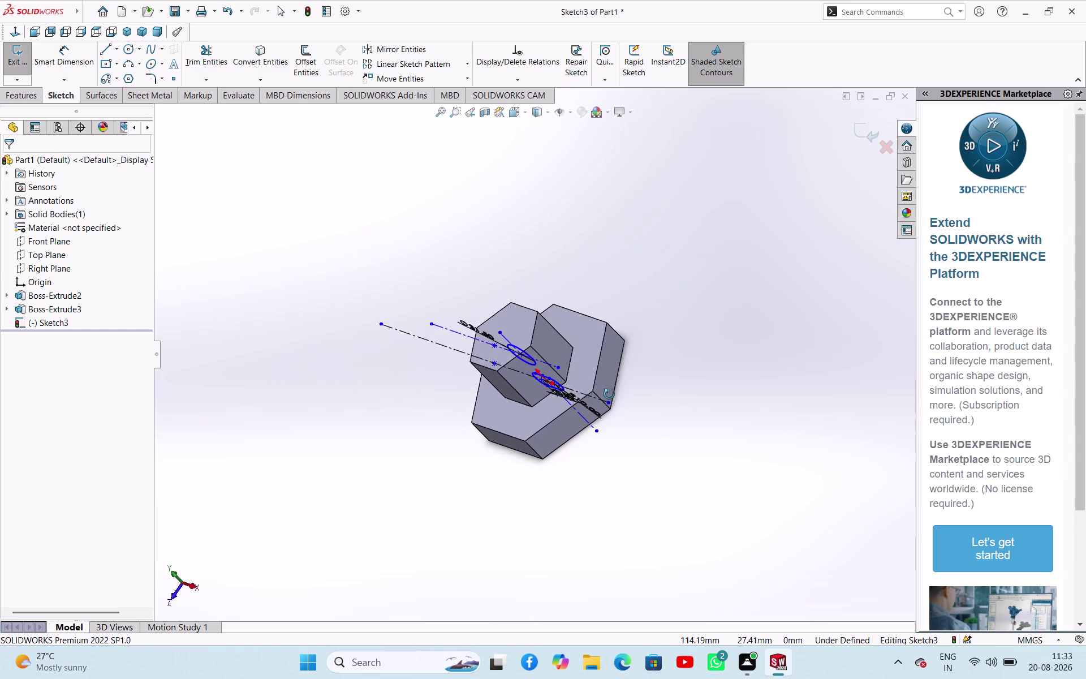
middle_drag(607, 390, 659, 402)
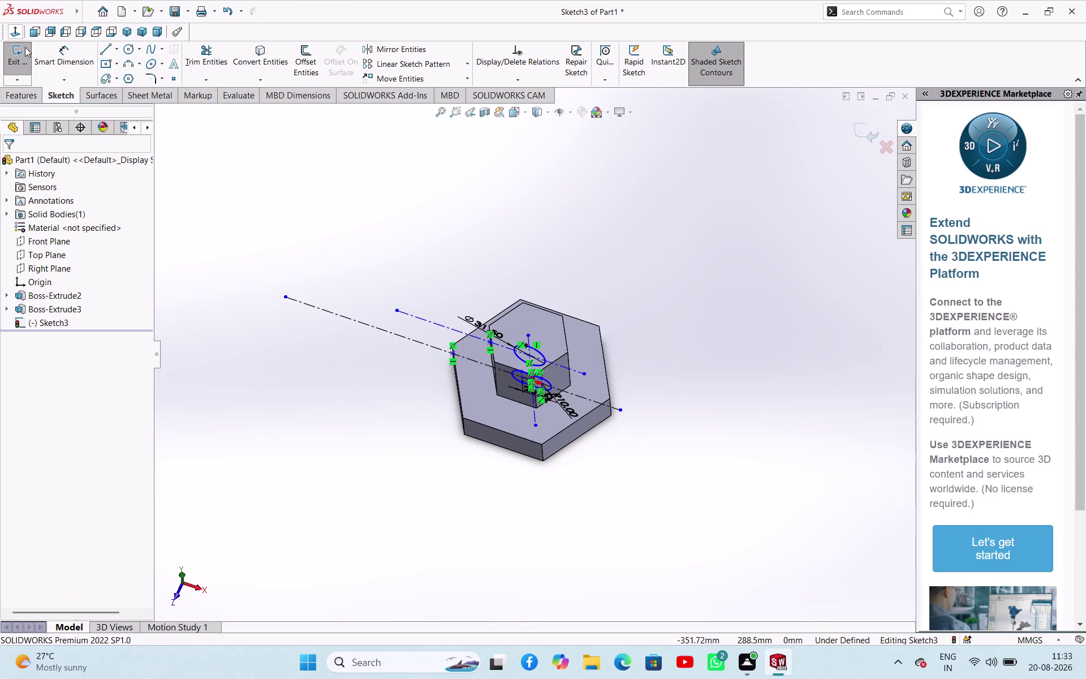
click(23, 61)
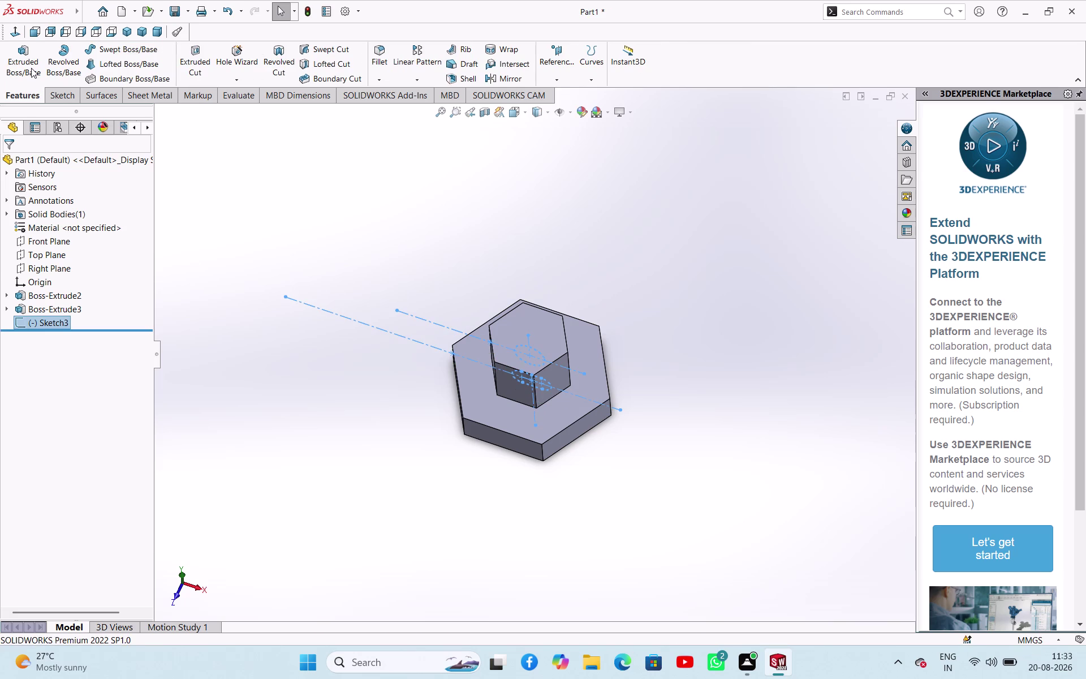
click(46, 241)
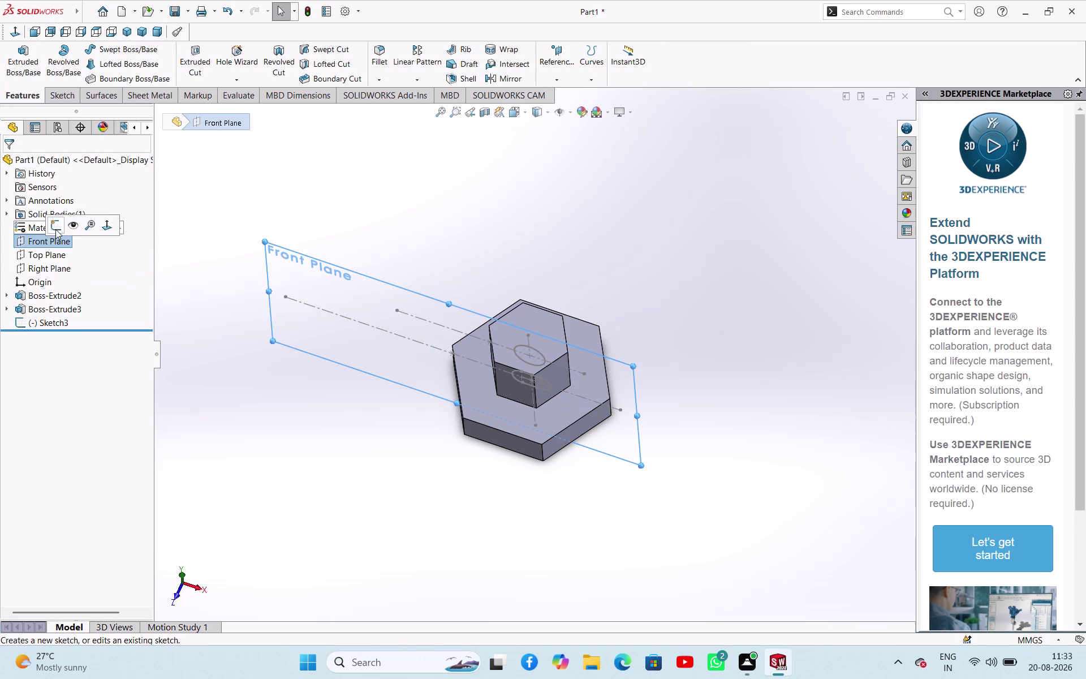
click(287, 185)
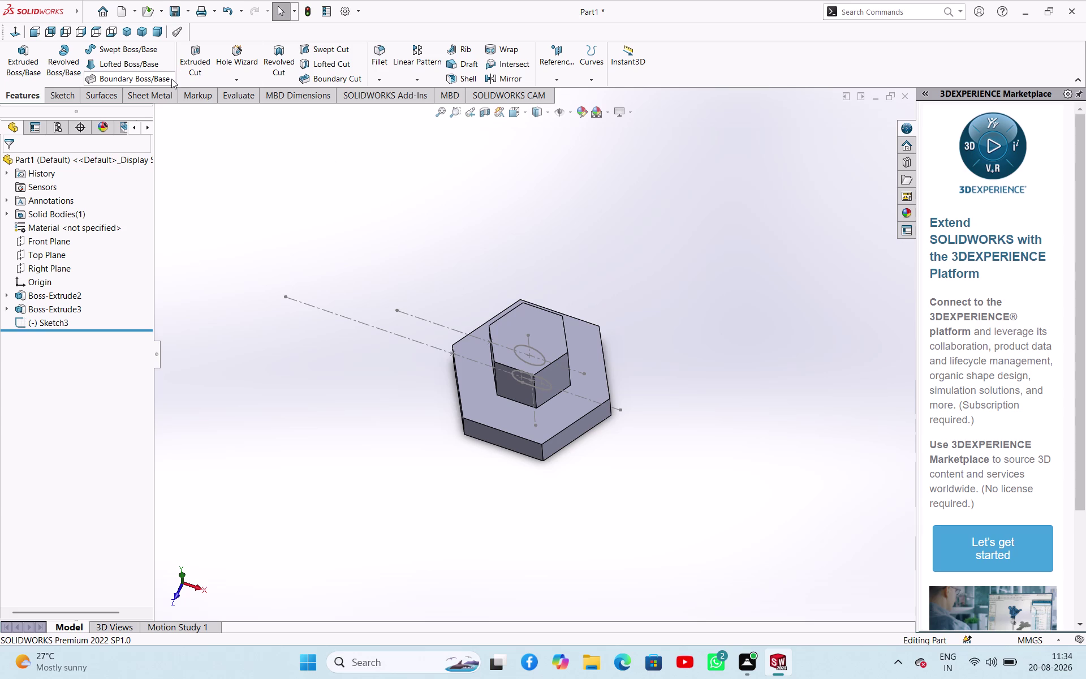
click(22, 66)
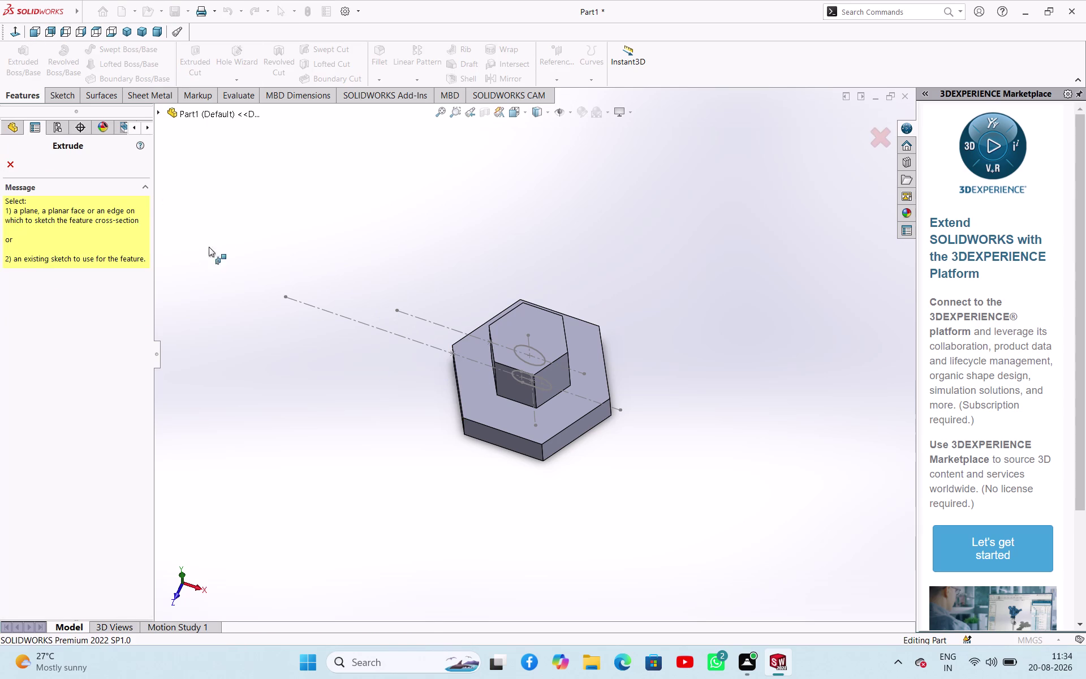
click(541, 356)
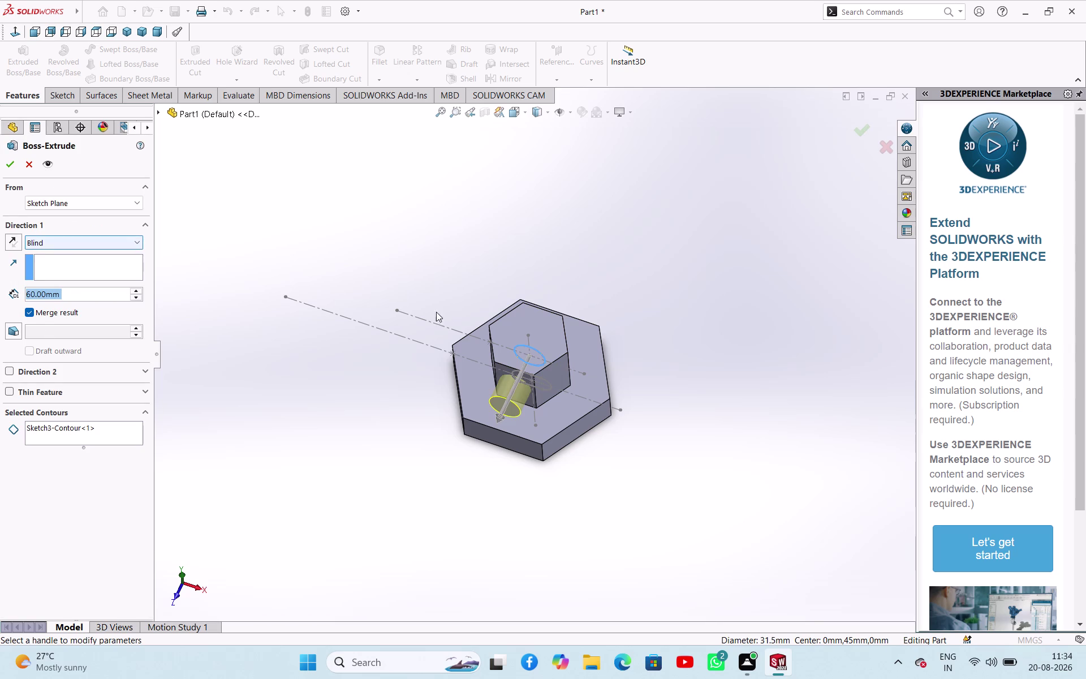
middle_drag(611, 263, 593, 339)
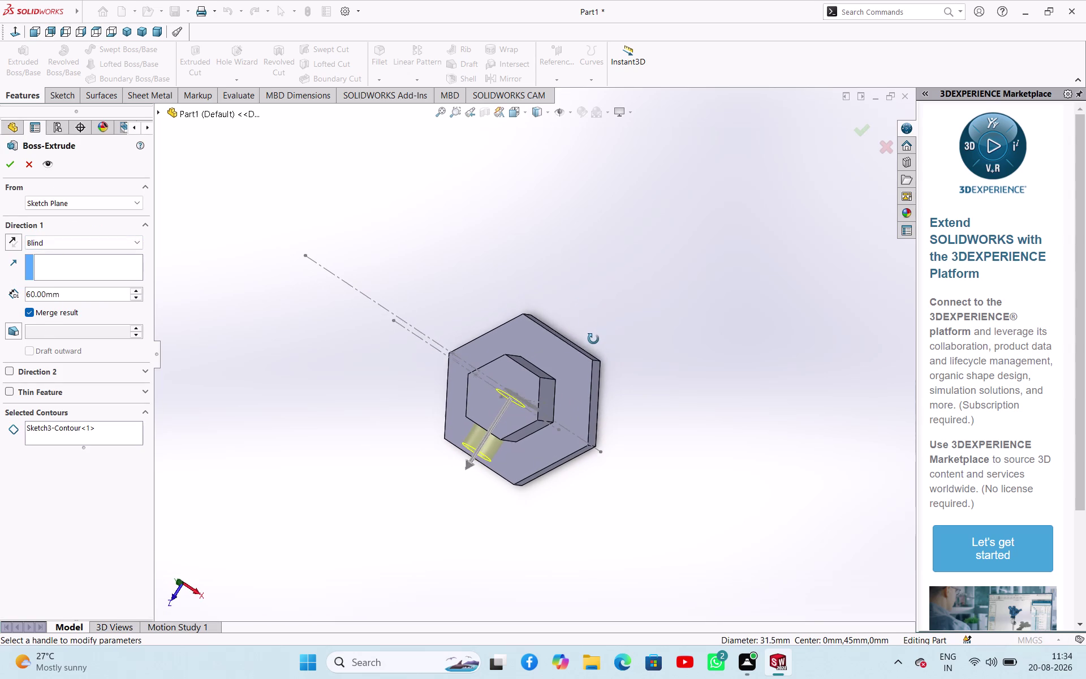
middle_drag(593, 339, 594, 337)
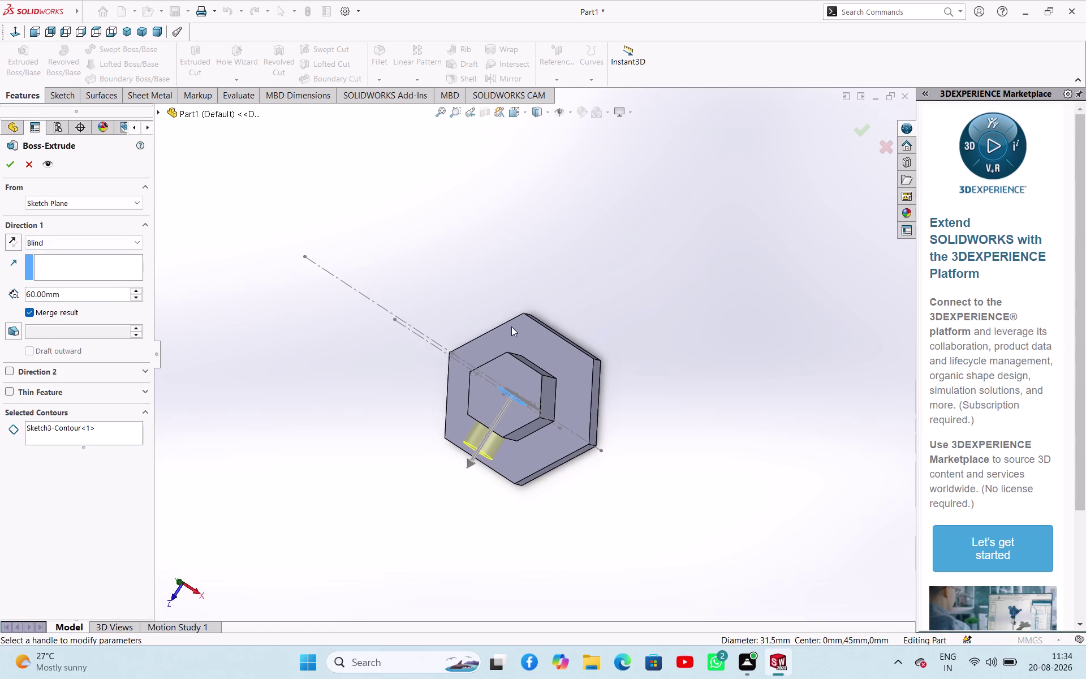
click(16, 241)
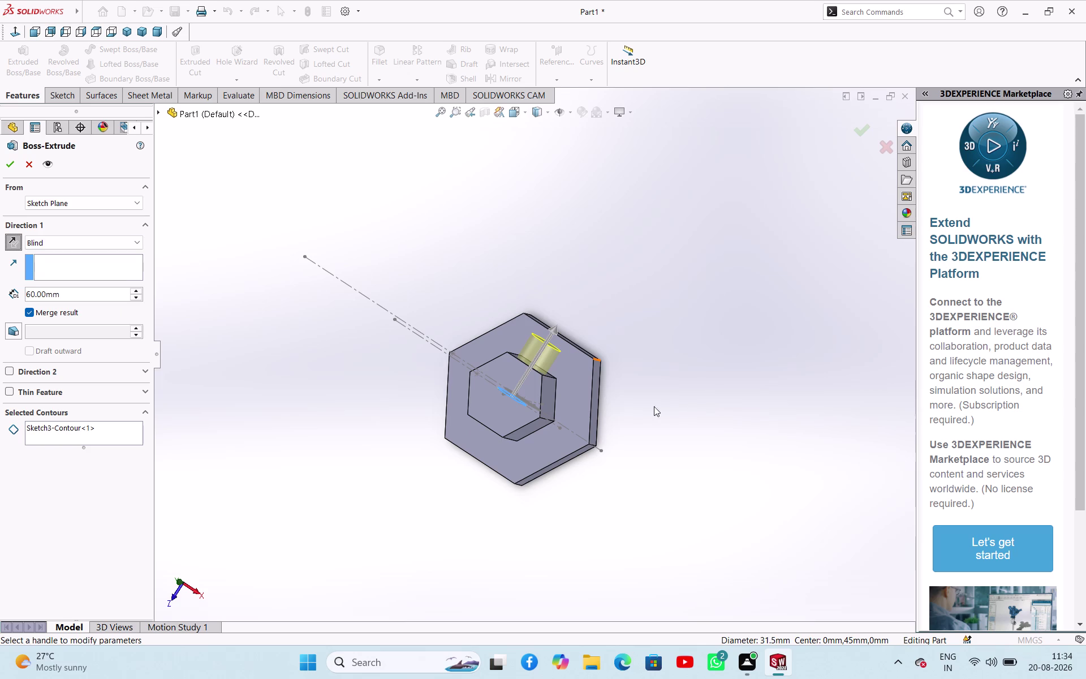
click(122, 241)
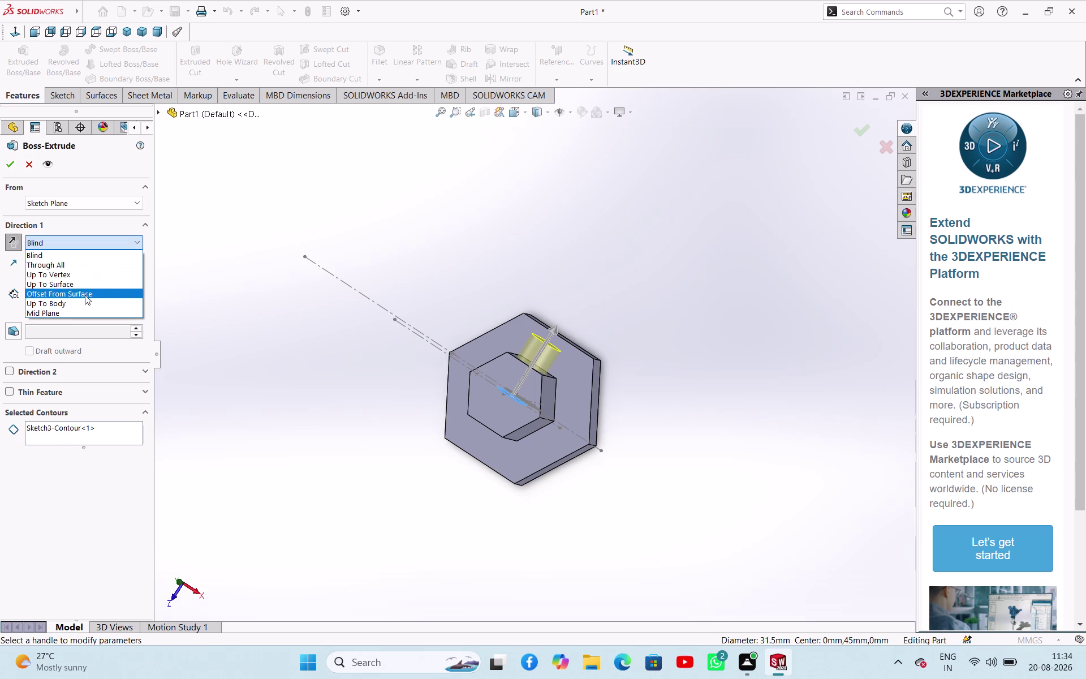
click(80, 311)
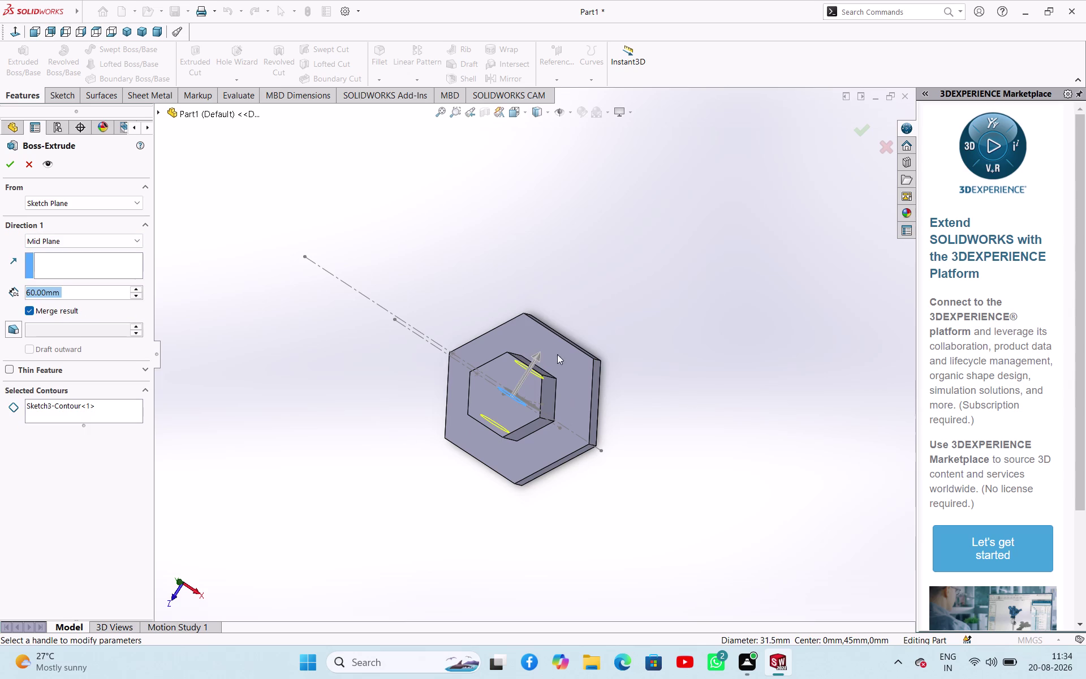
drag(537, 353, 641, 276)
middle_drag(662, 405, 709, 252)
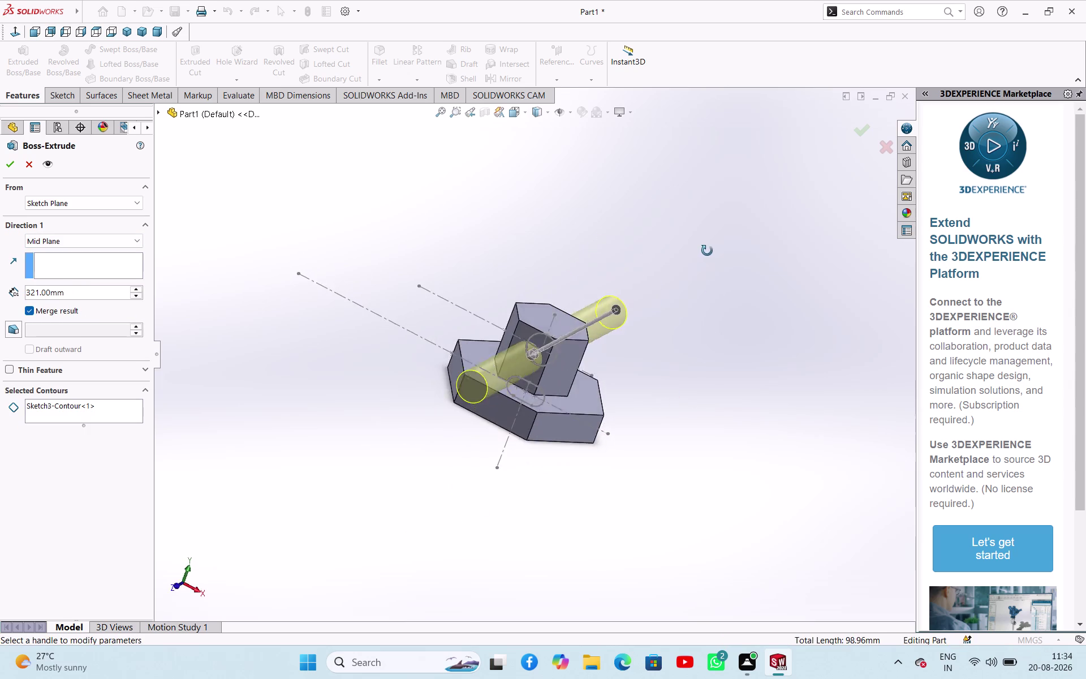
middle_drag(709, 252, 655, 244)
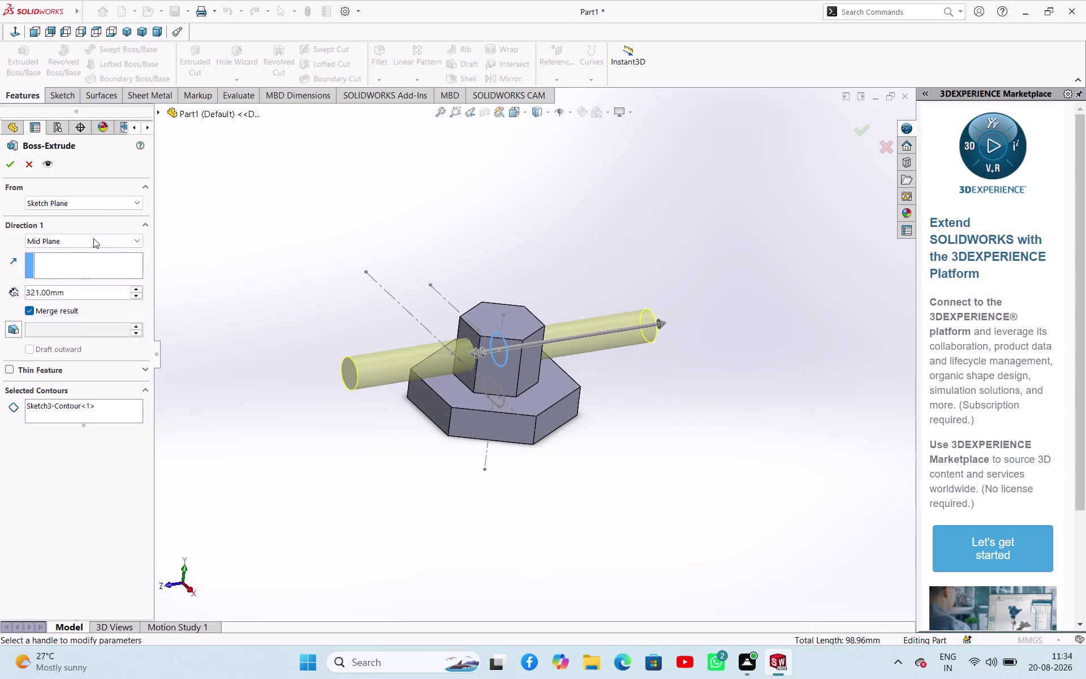
click(93, 243)
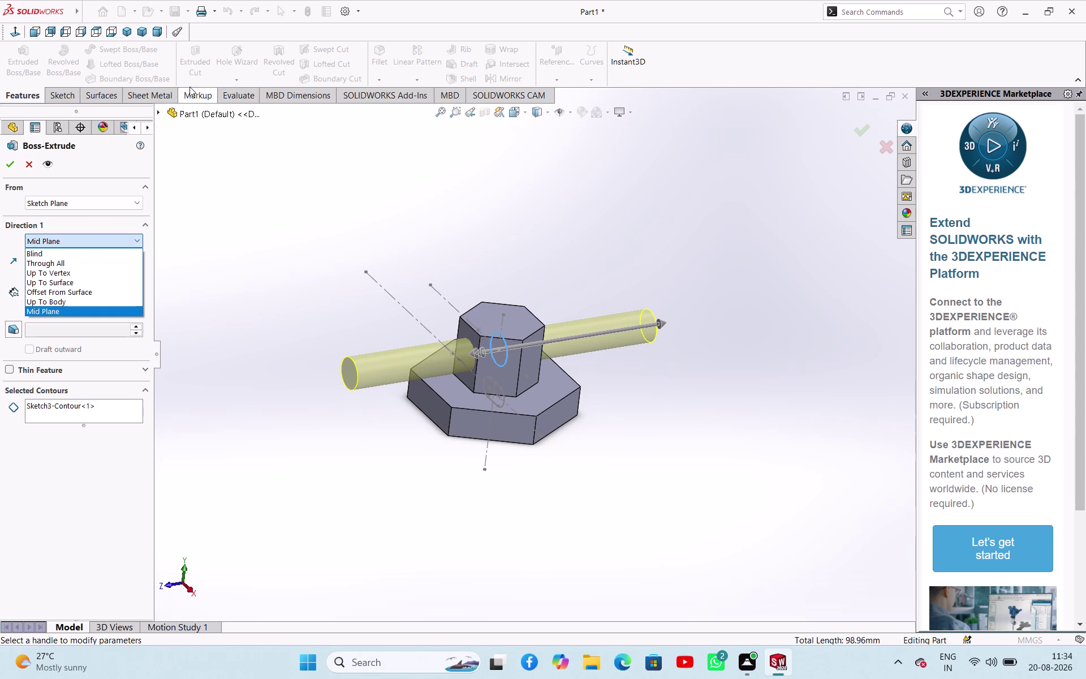
click(107, 302)
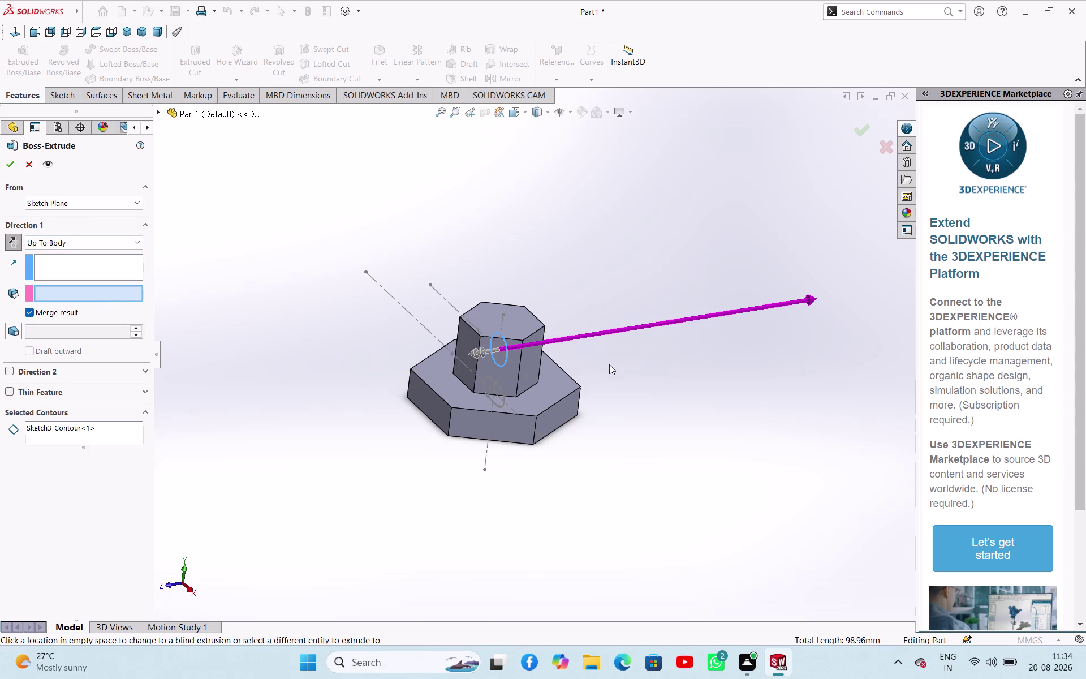
drag(809, 299, 611, 322)
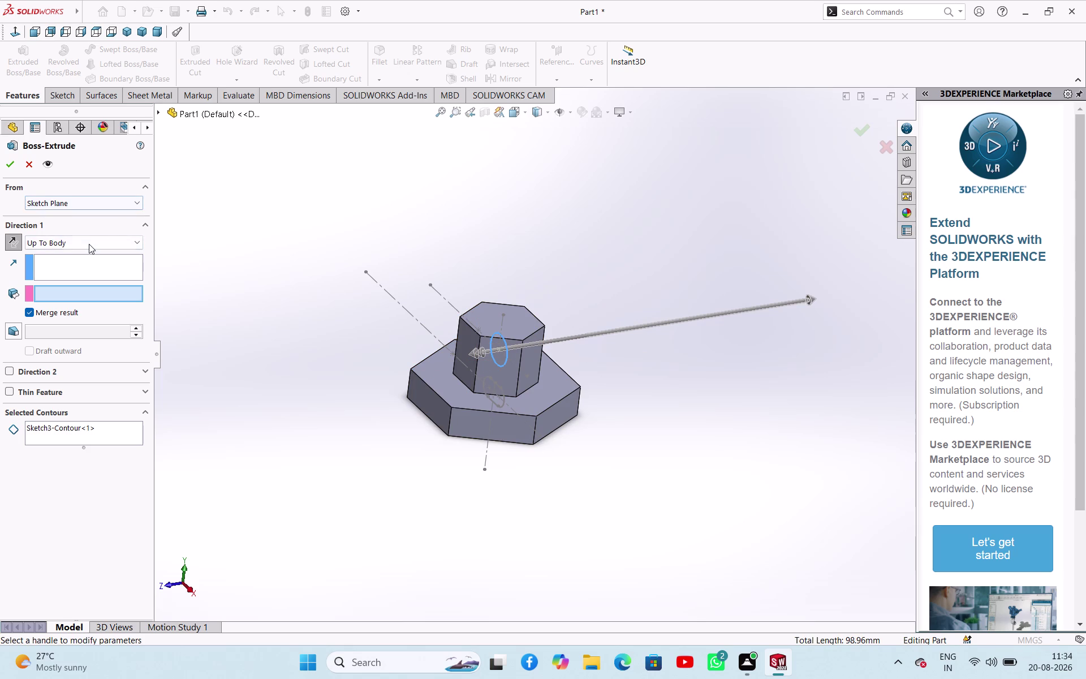
click(89, 244)
click(82, 311)
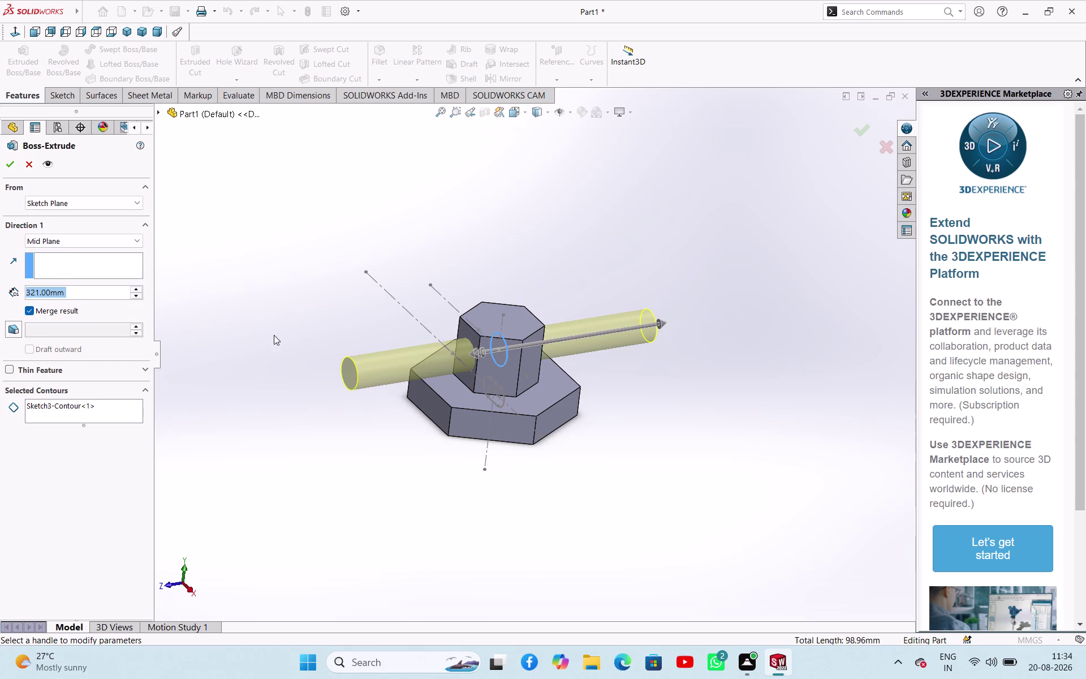
click(12, 161)
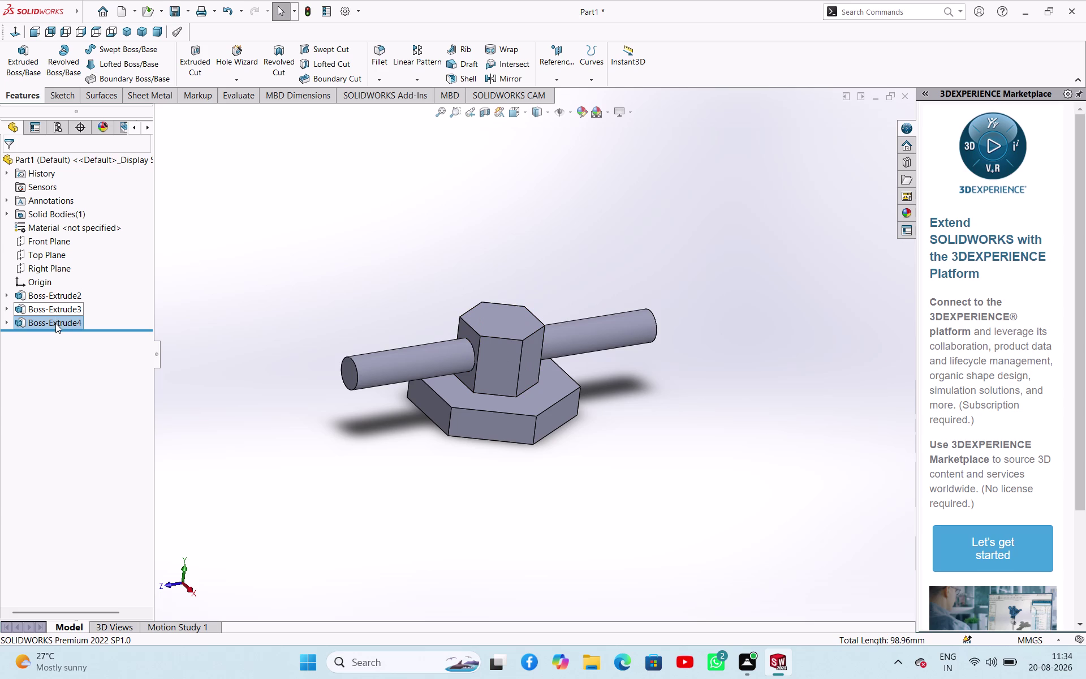
key(ctrl+z)
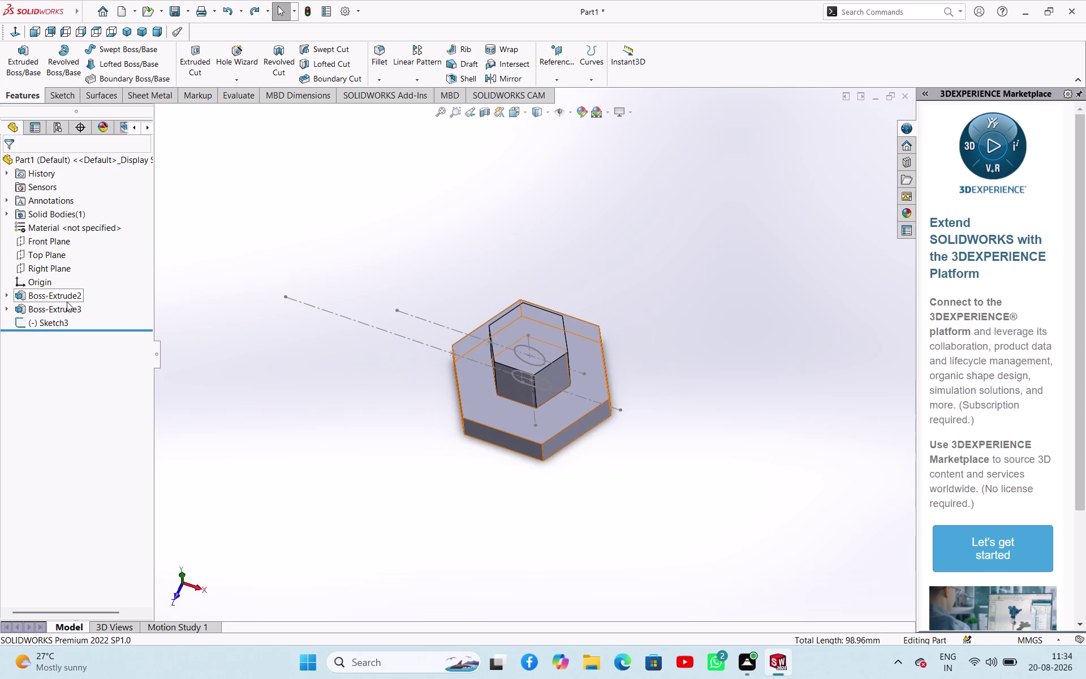
Extrude-cut the slot profile through the hexagonal base and inspect the opening.
click(196, 60)
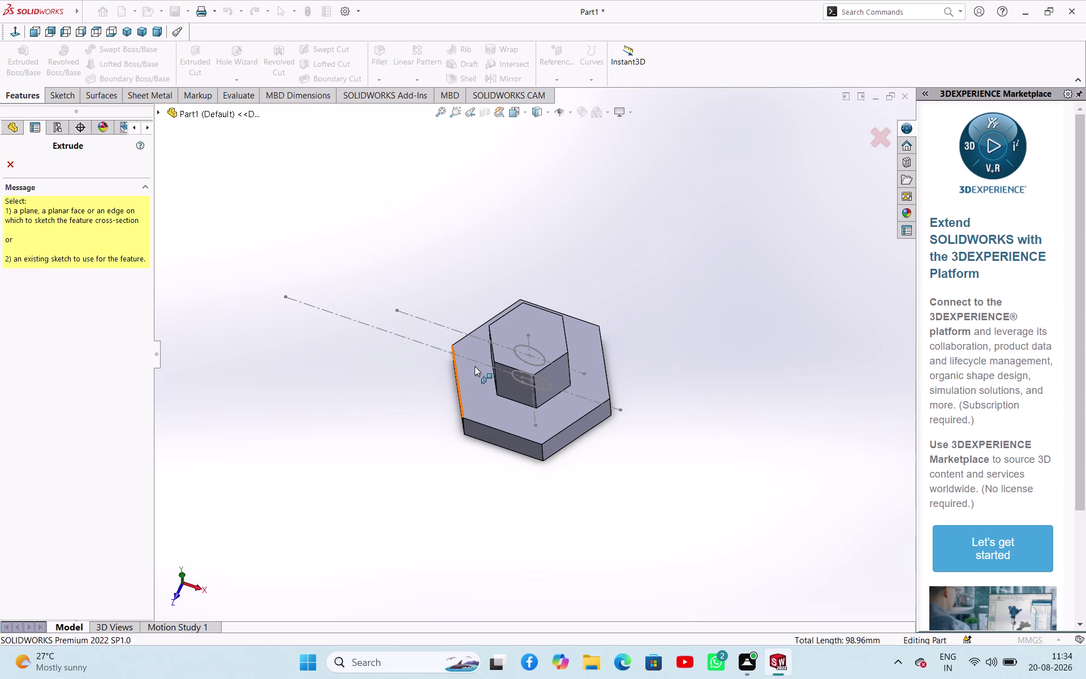
middle_drag(475, 366, 473, 277)
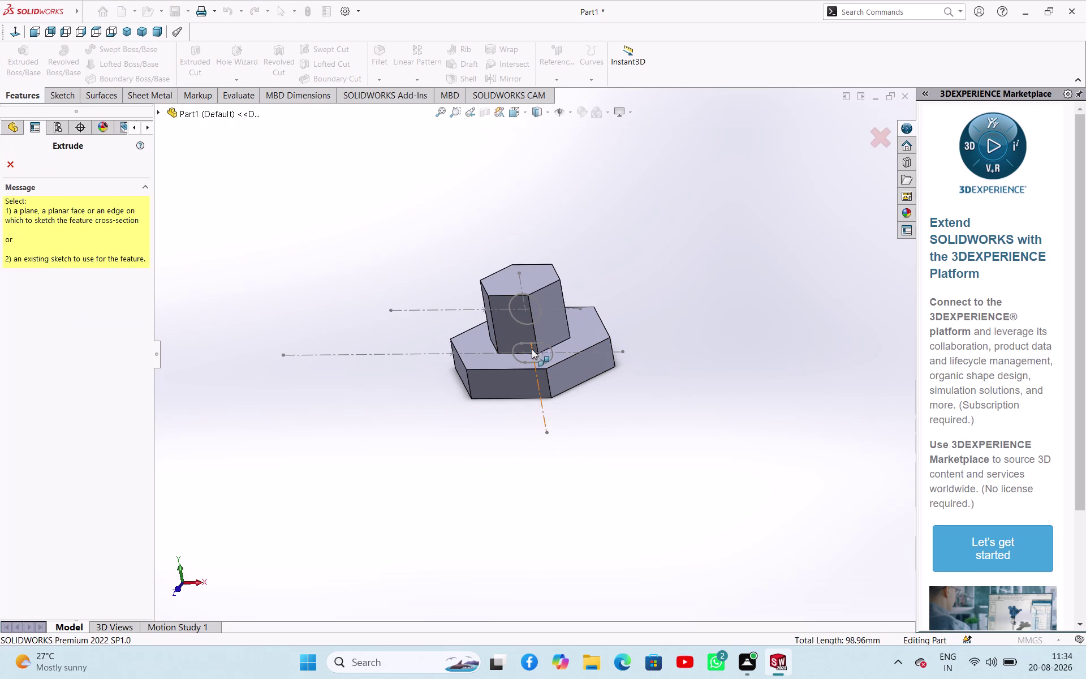
scroll(down, 3)
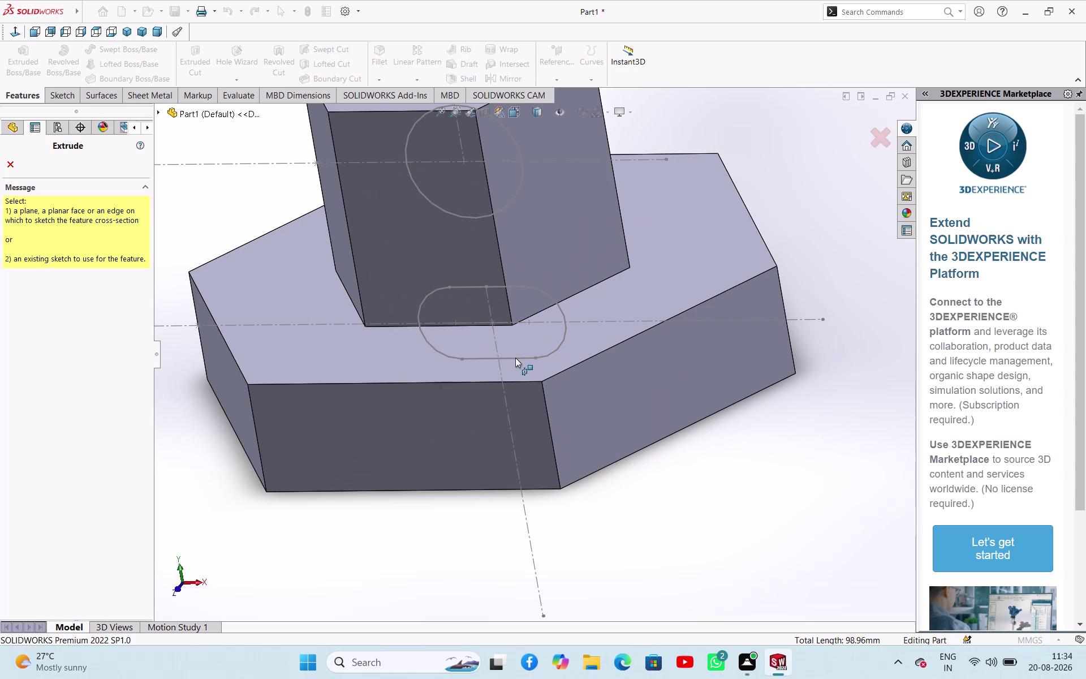
click(565, 313)
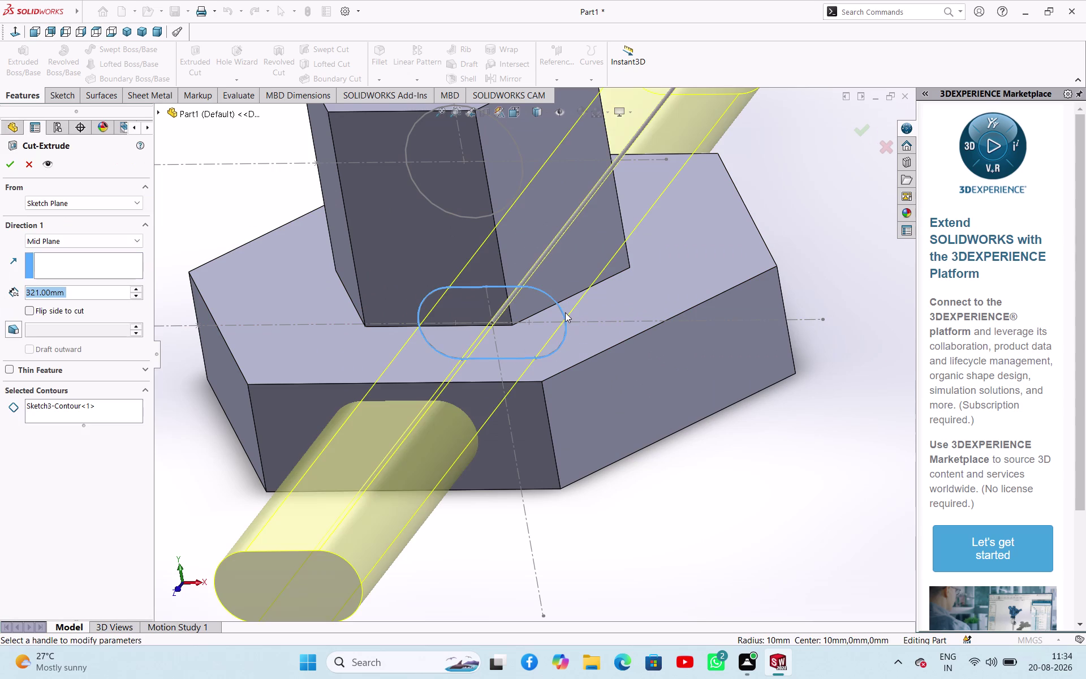
click(16, 167)
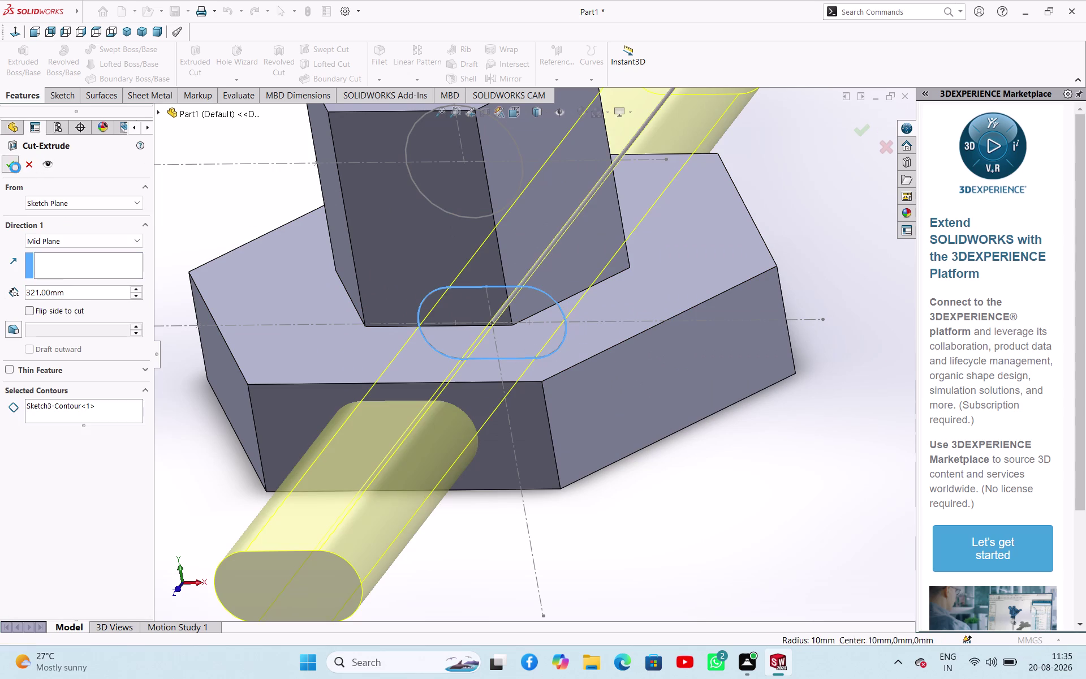
middle_drag(267, 301, 316, 234)
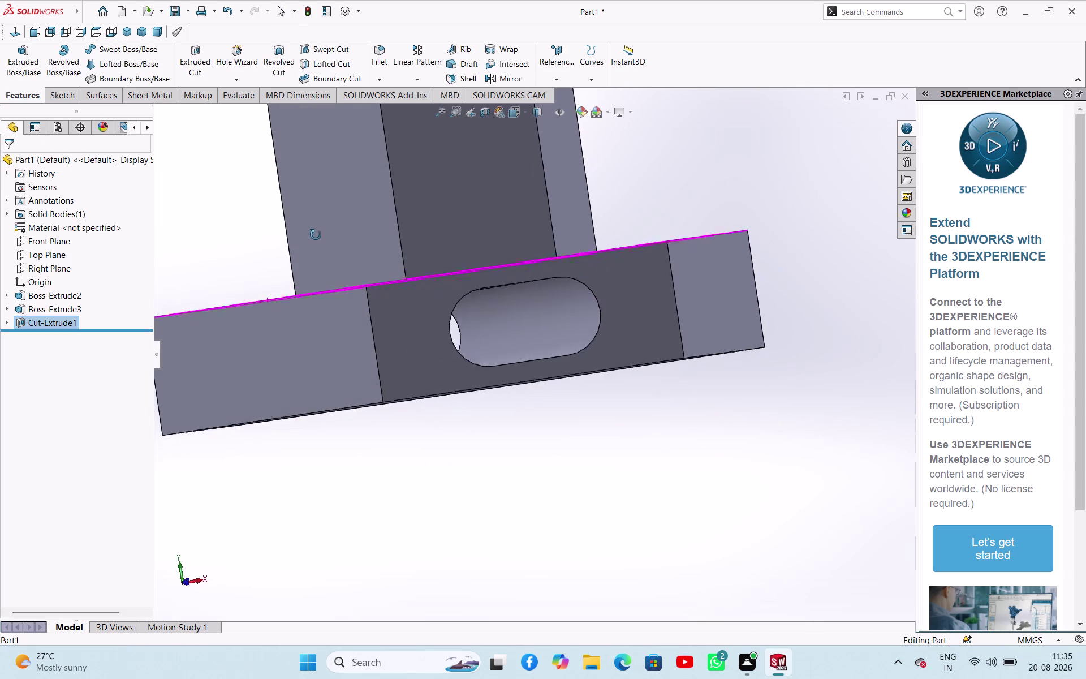
middle_drag(316, 234, 291, 251)
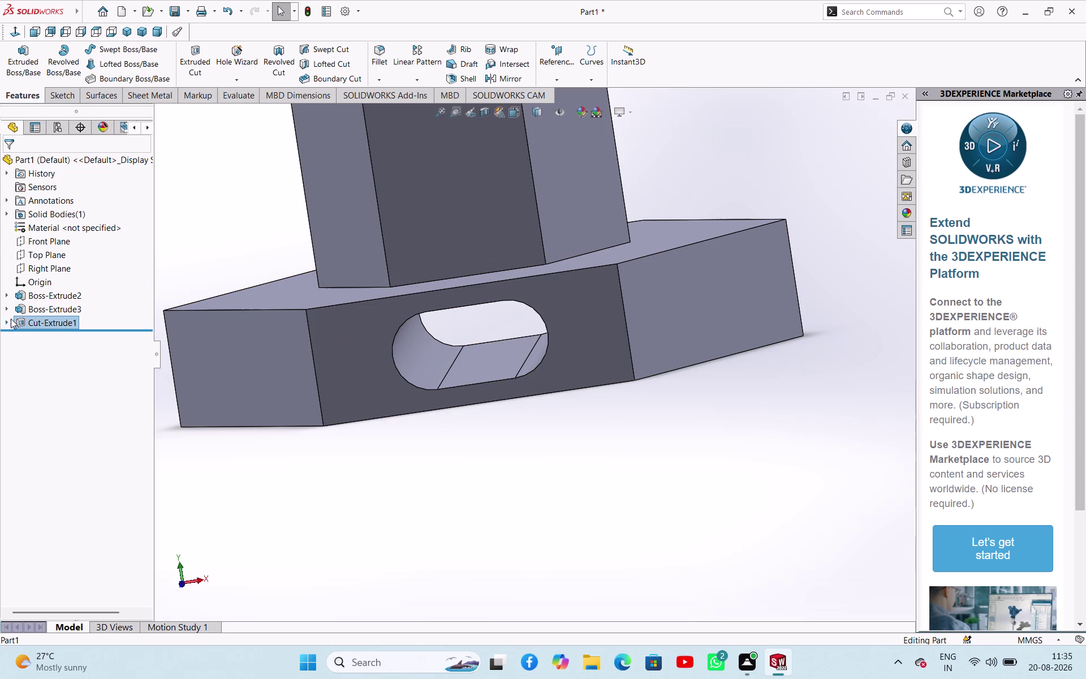
Reuse the Sketch3 circle for a Mid Plane 321 mm cut through the upper prism.
click(6, 318)
click(33, 339)
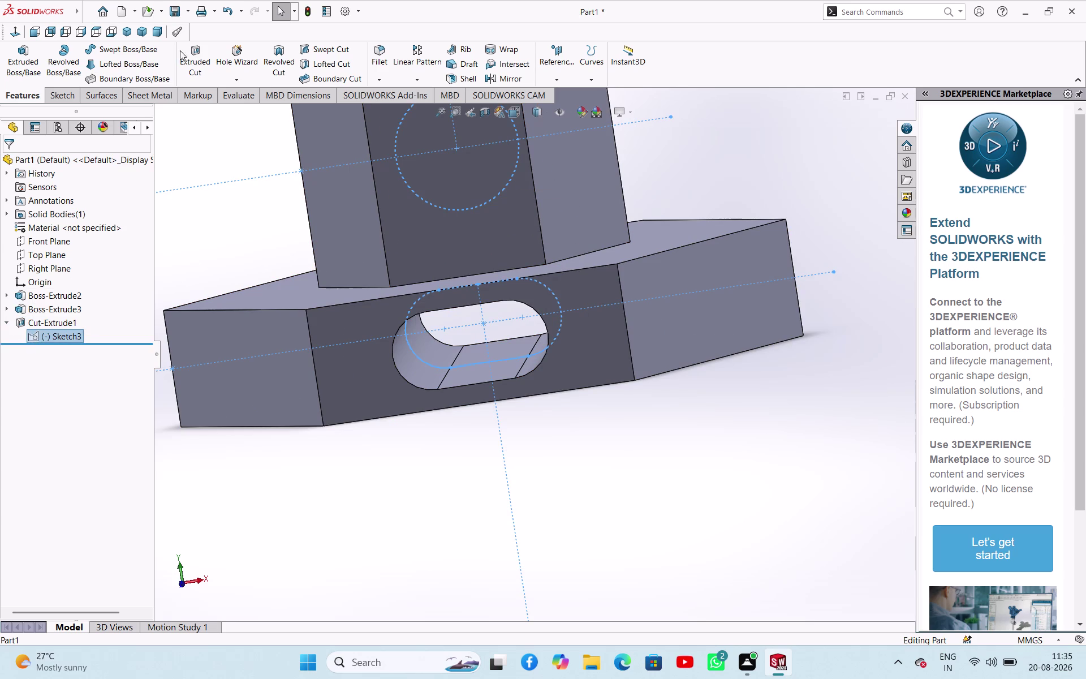
click(738, 168)
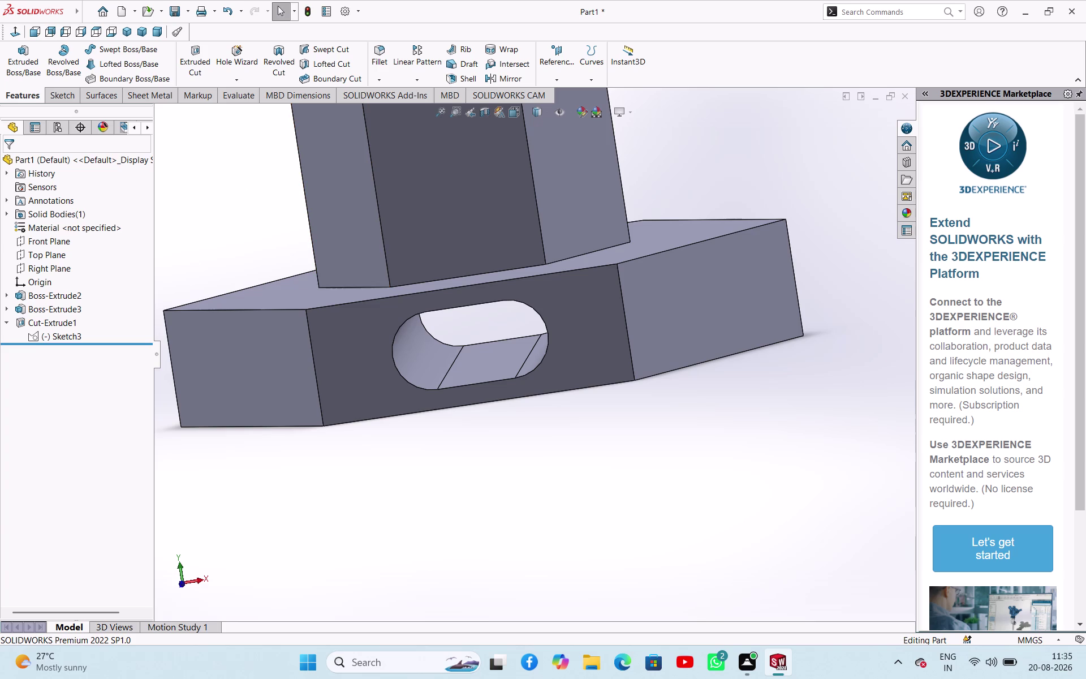
click(45, 336)
click(196, 72)
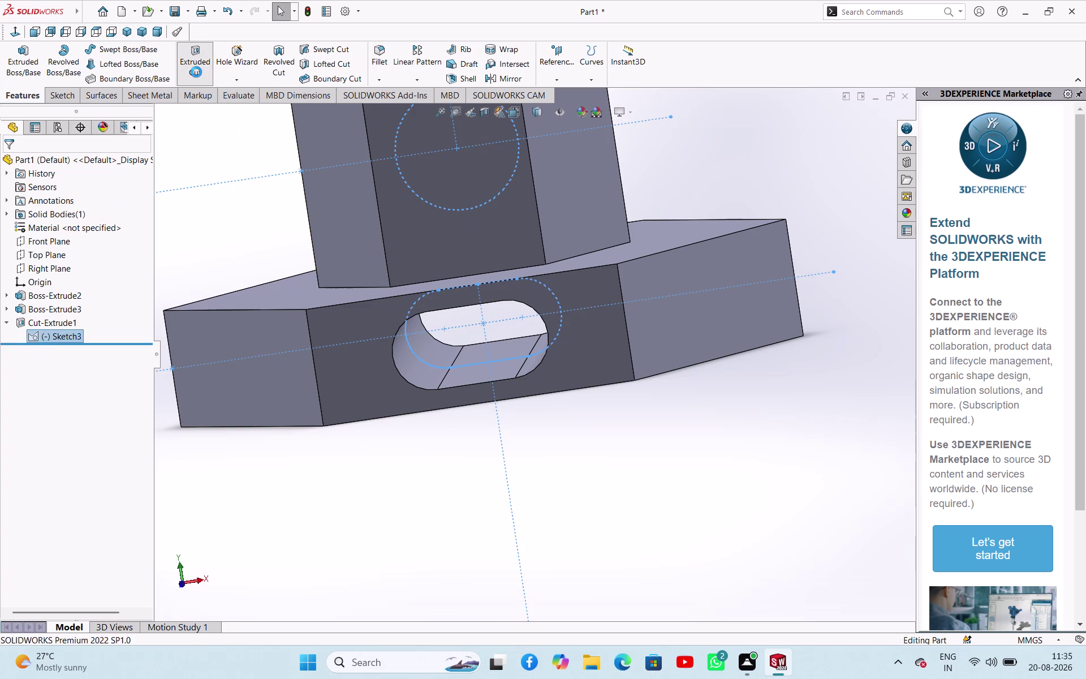
scroll(up, 3)
middle_drag(693, 245, 692, 258)
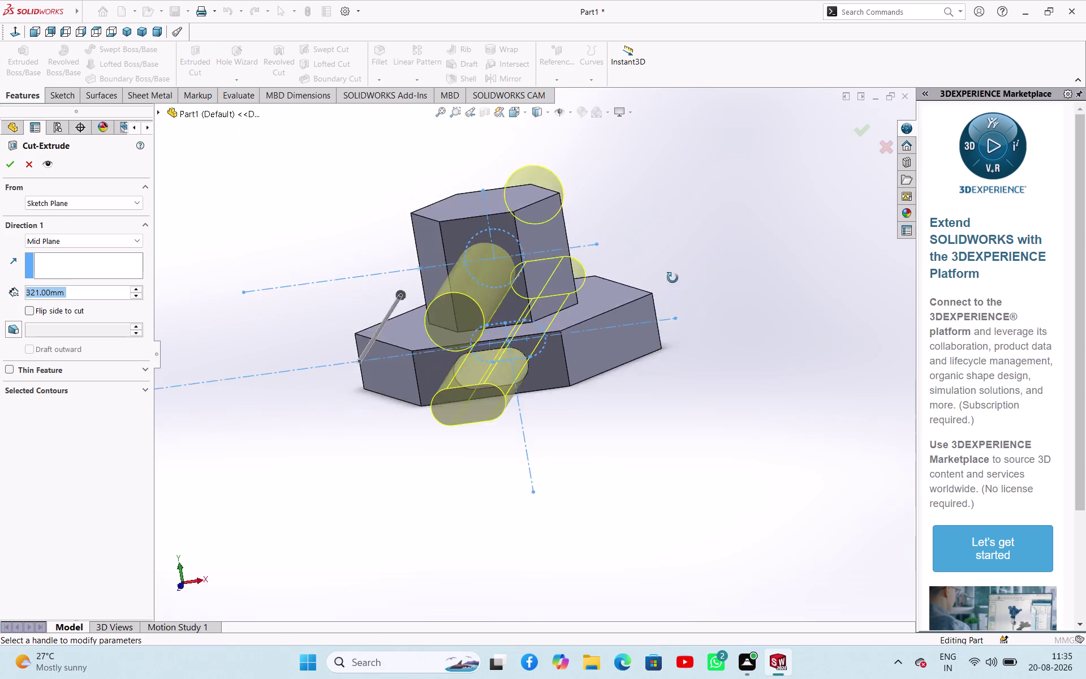
middle_drag(692, 259, 643, 319)
click(14, 163)
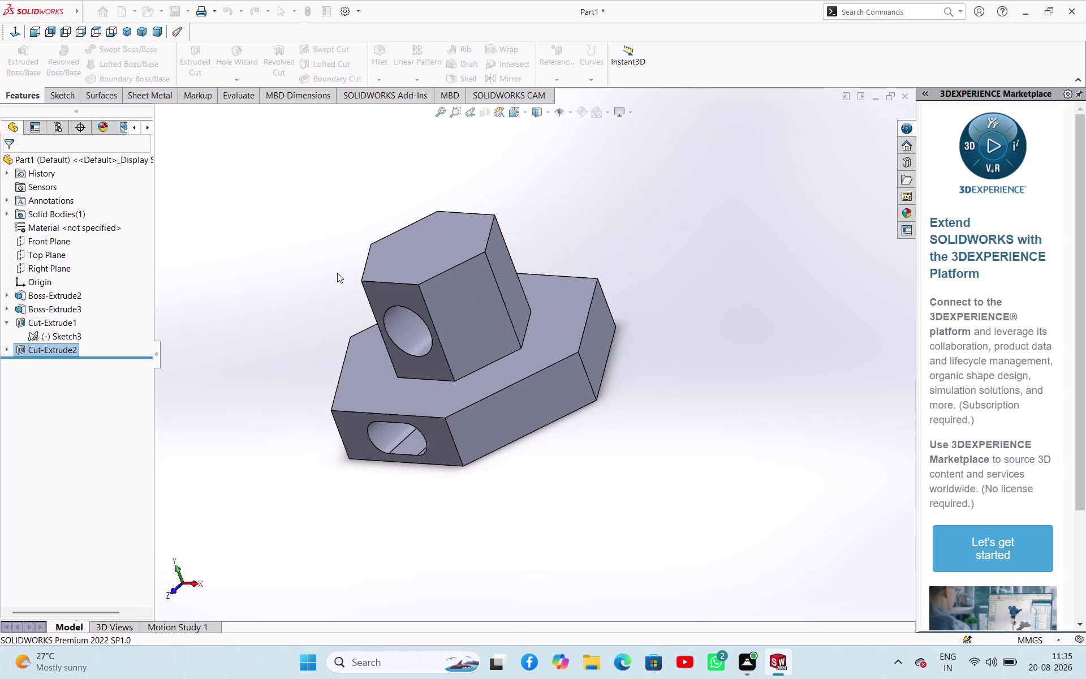
click(318, 231)
middle_drag(338, 245, 410, 175)
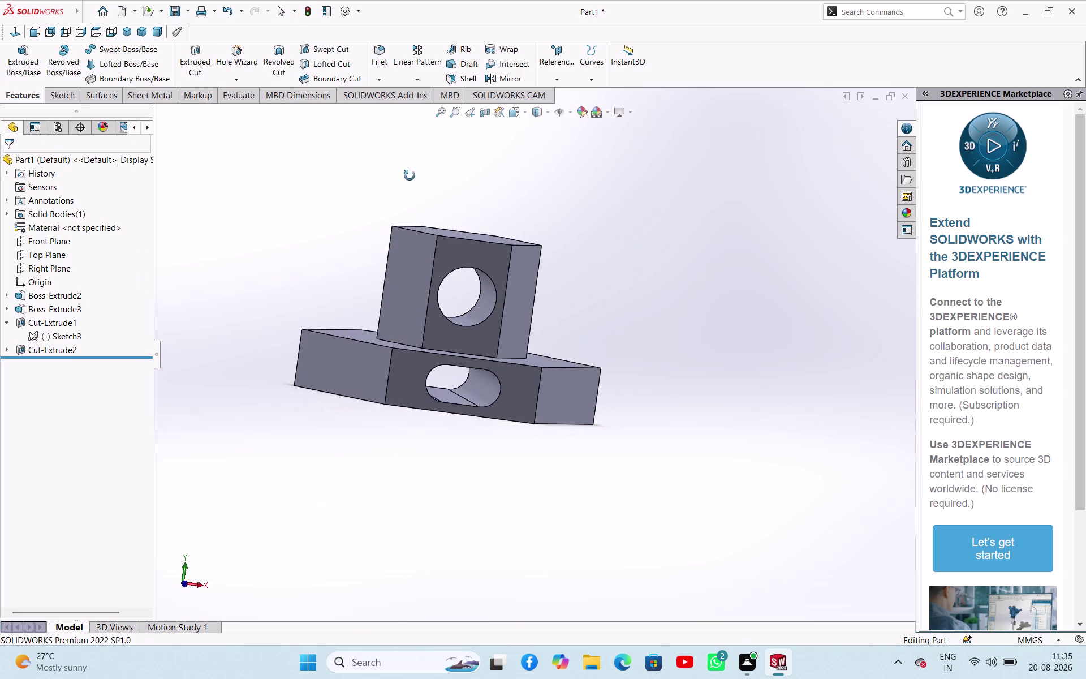
middle_drag(411, 175, 411, 198)
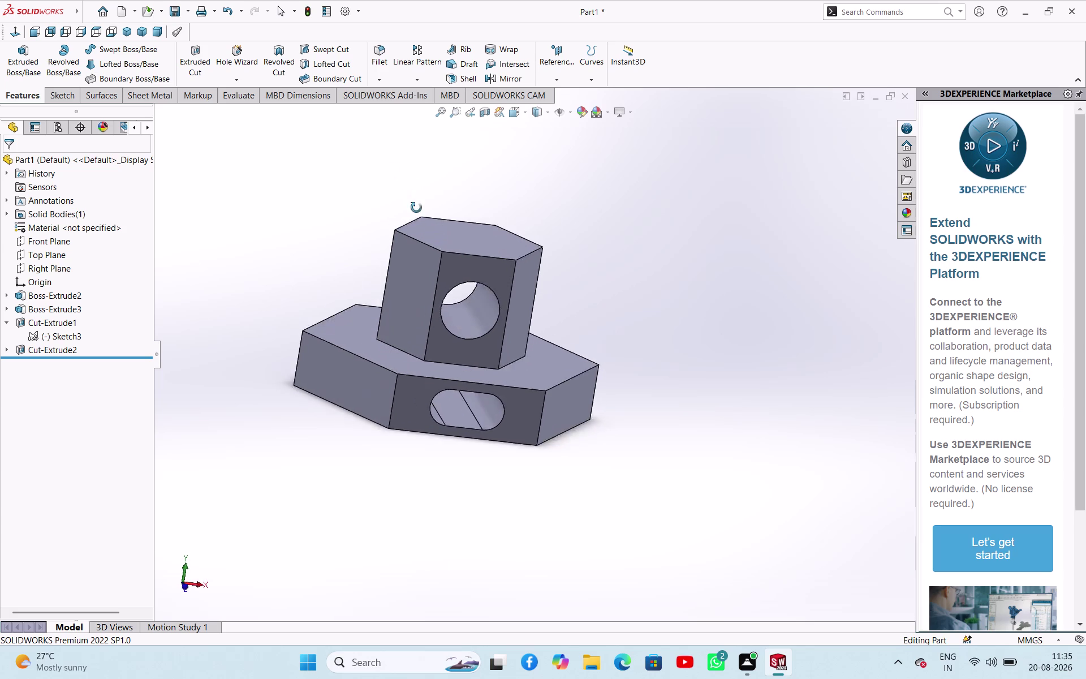
middle_drag(411, 198, 406, 282)
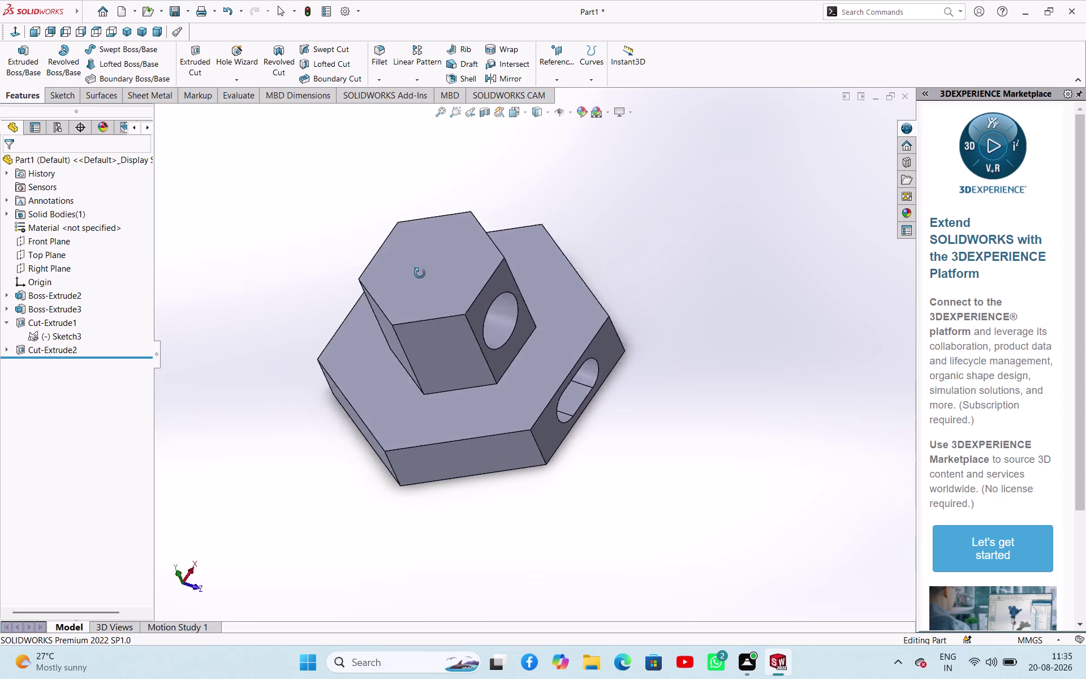
middle_drag(406, 283, 386, 328)
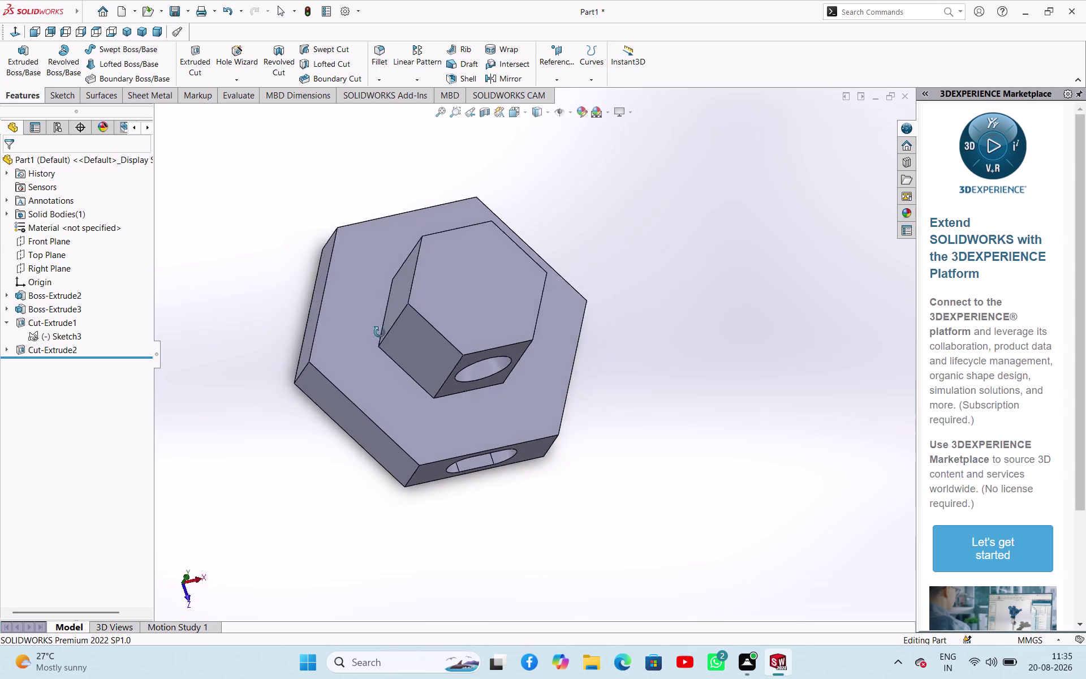
middle_drag(387, 328, 330, 271)
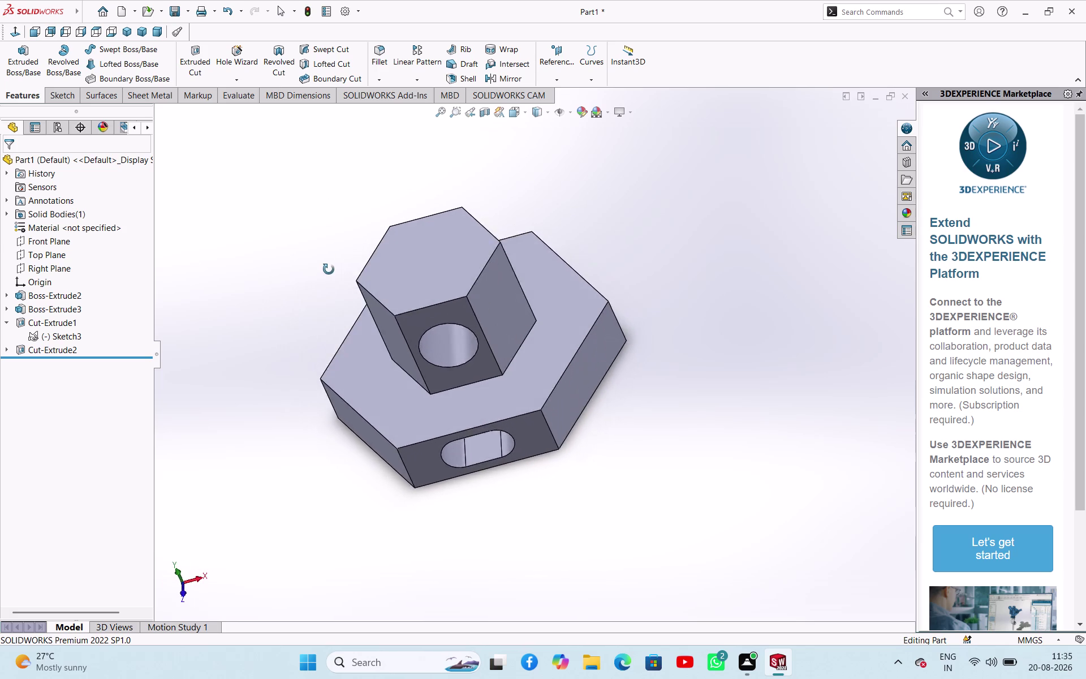
middle_drag(329, 271, 328, 291)
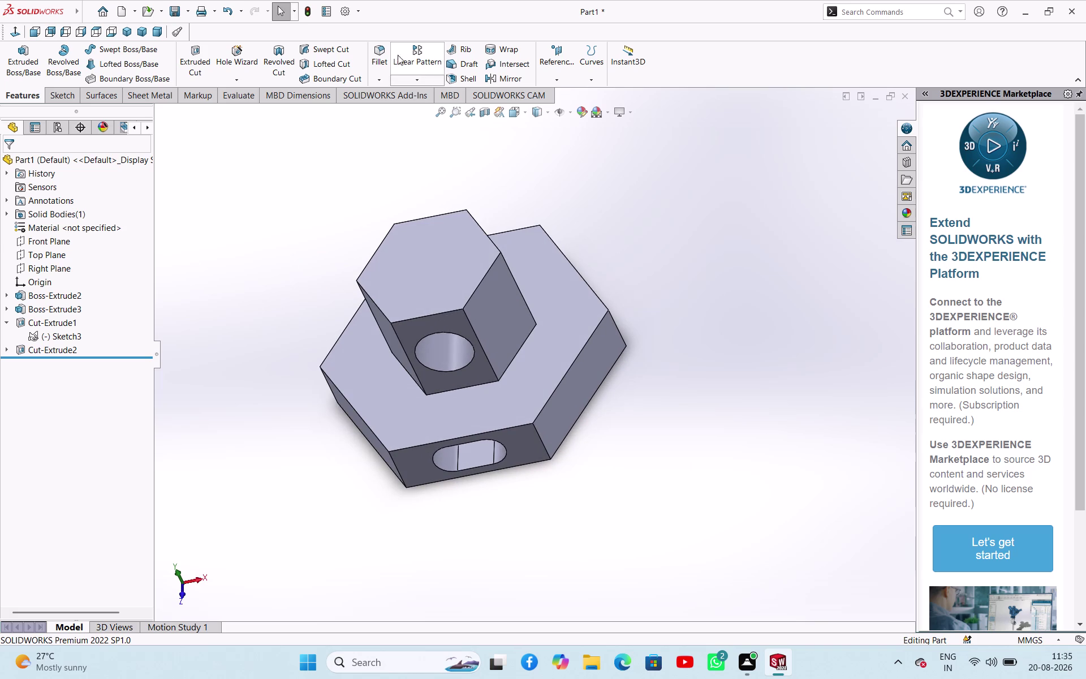
click(418, 85)
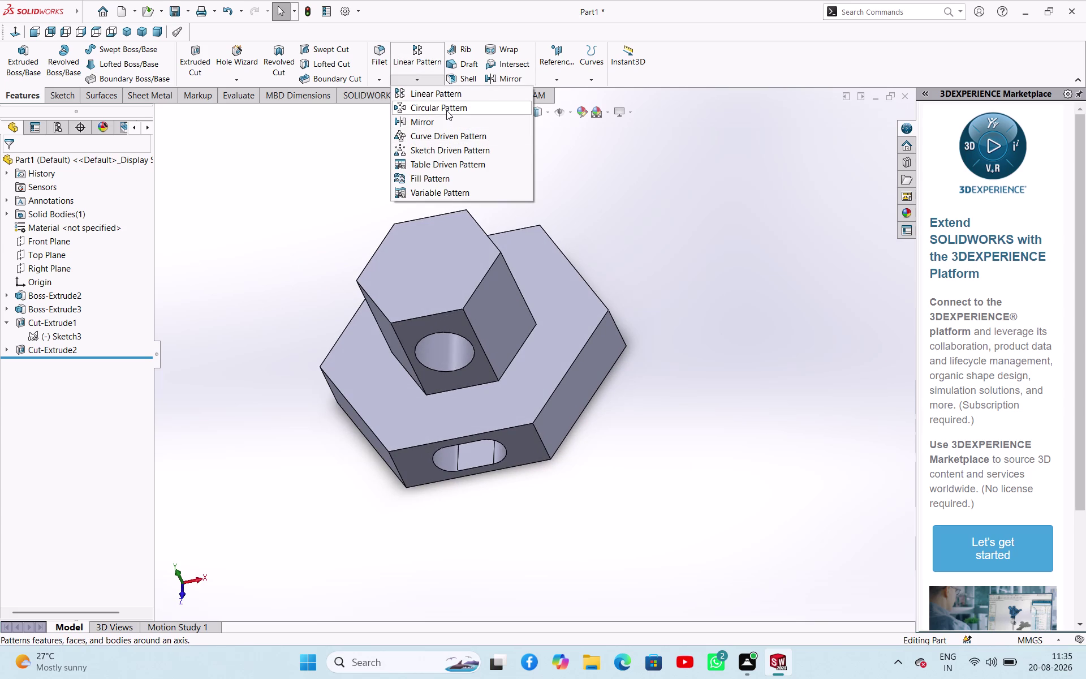
click(454, 105)
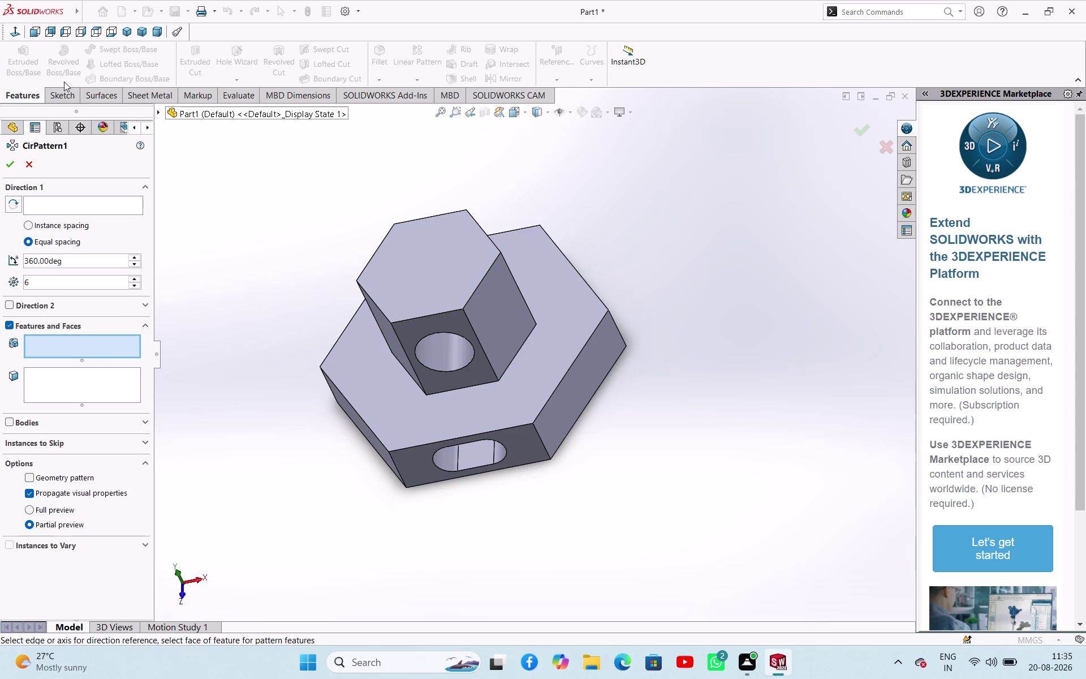
click(33, 165)
click(310, 240)
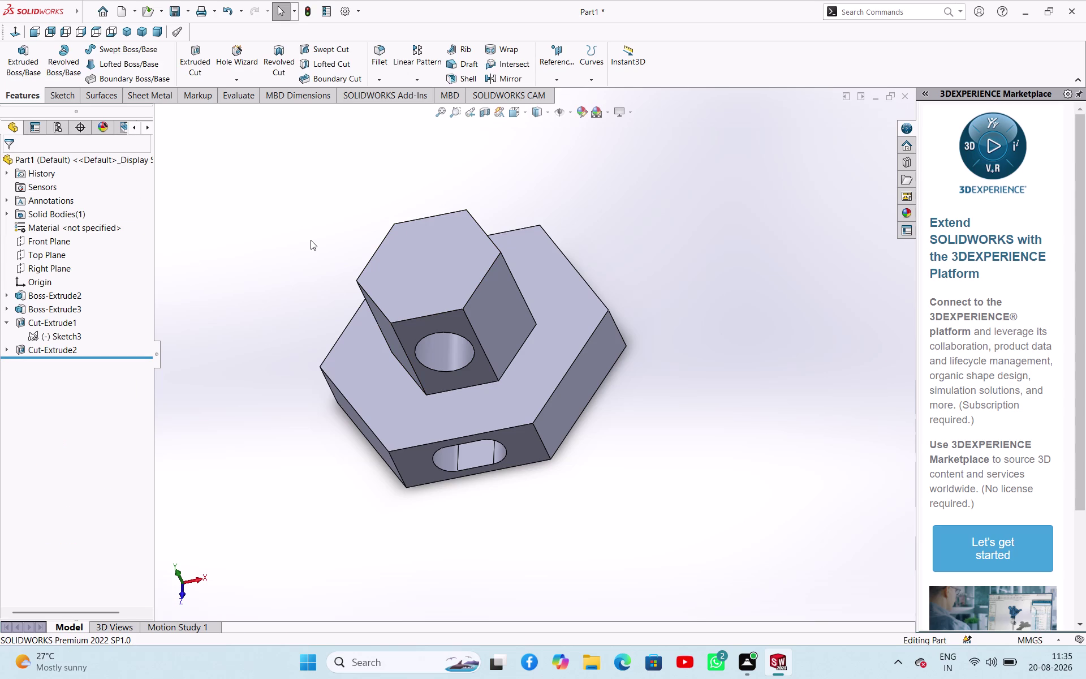
middle_drag(306, 233, 303, 83)
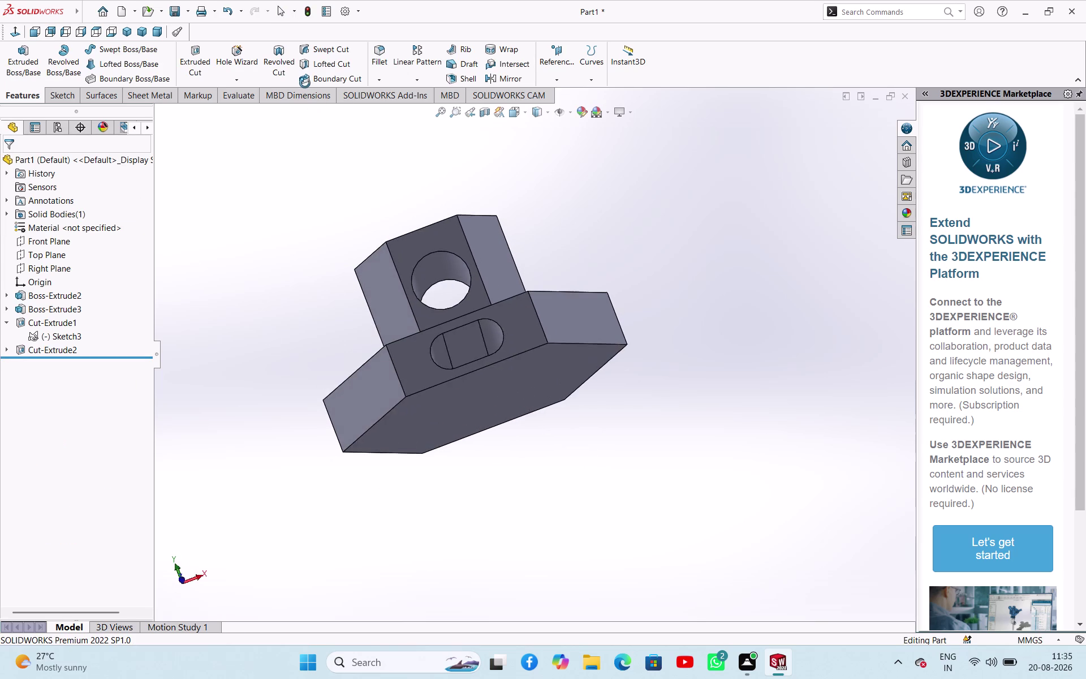
middle_drag(303, 83, 315, 129)
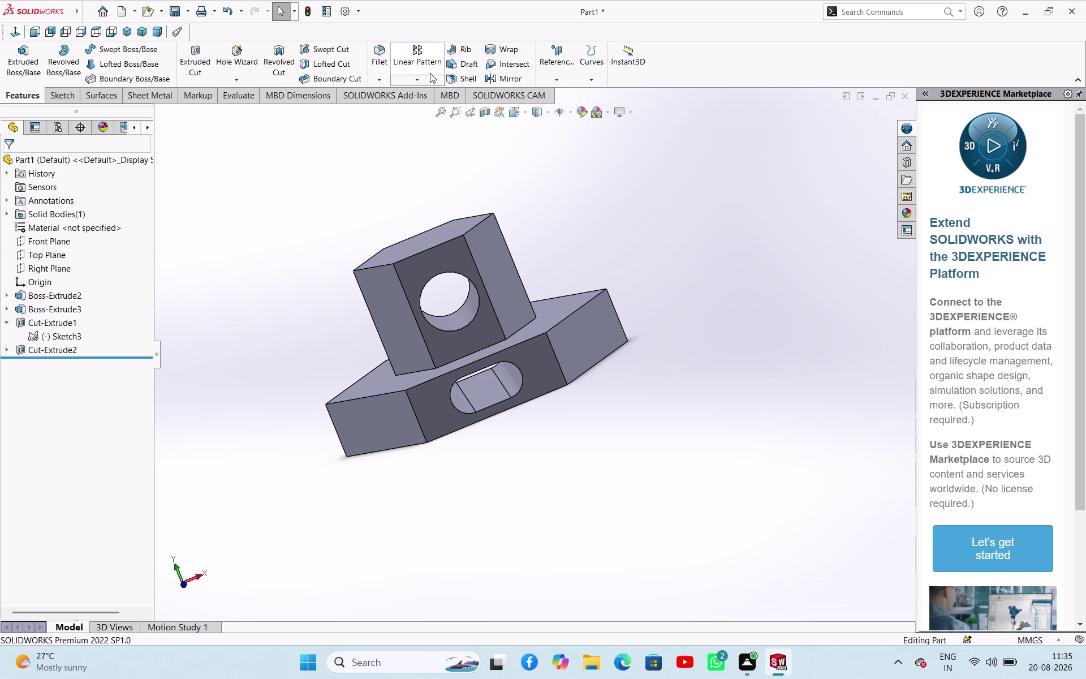
click(419, 79)
click(424, 105)
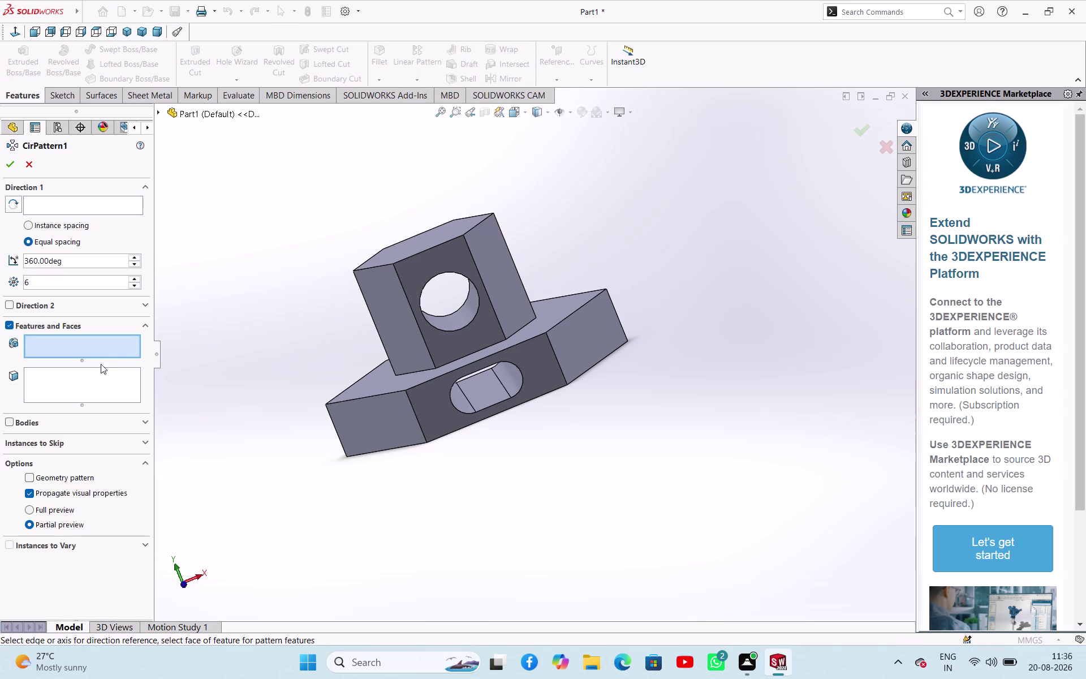
click(456, 272)
click(159, 110)
scroll(up, 3)
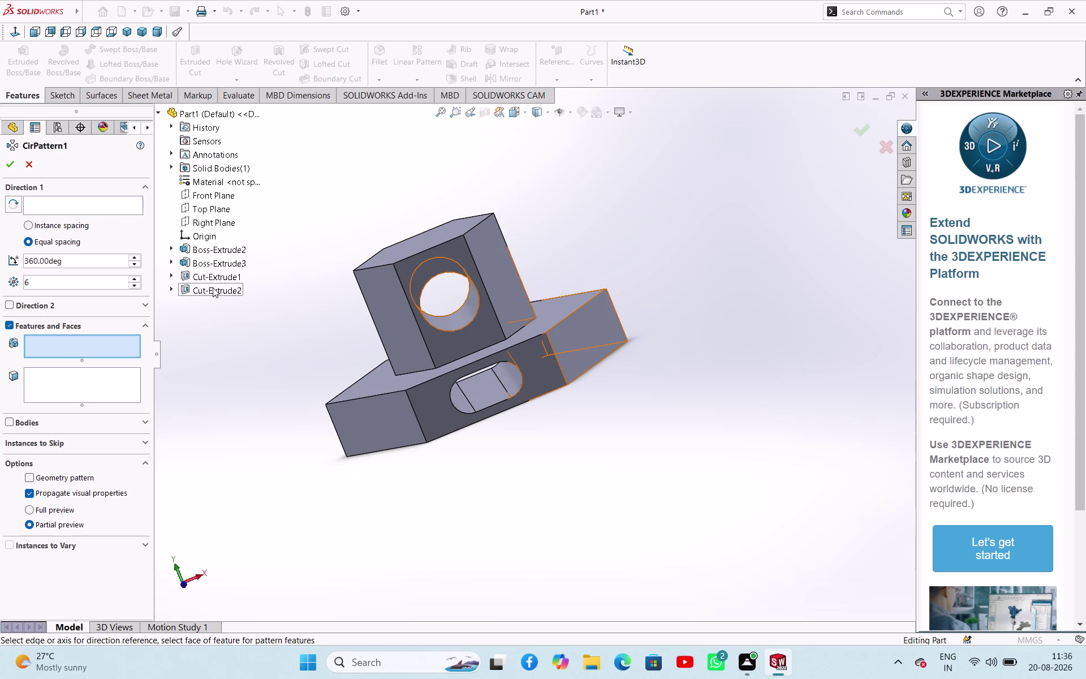
click(213, 287)
click(216, 273)
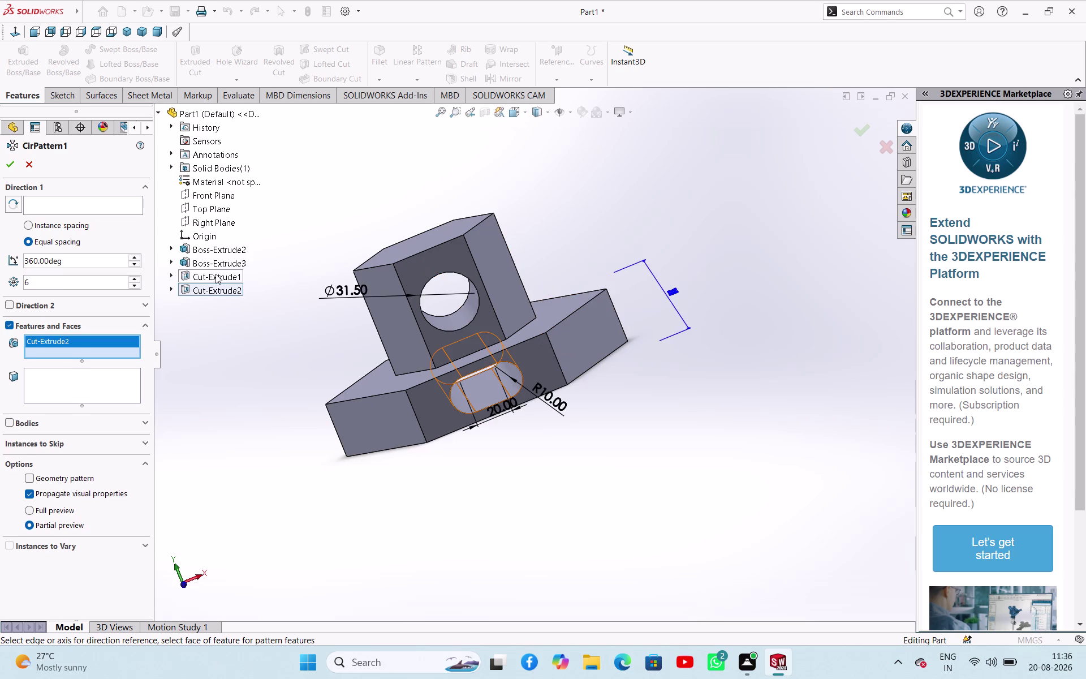
click(54, 393)
middle_drag(595, 221, 623, 226)
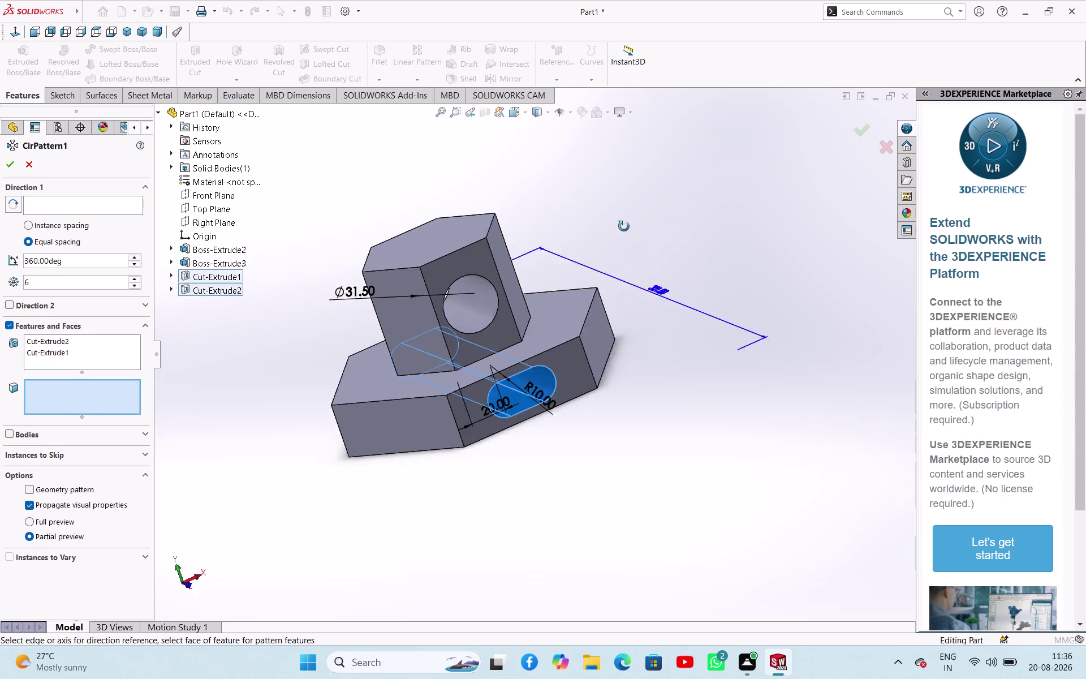
middle_drag(624, 226, 584, 234)
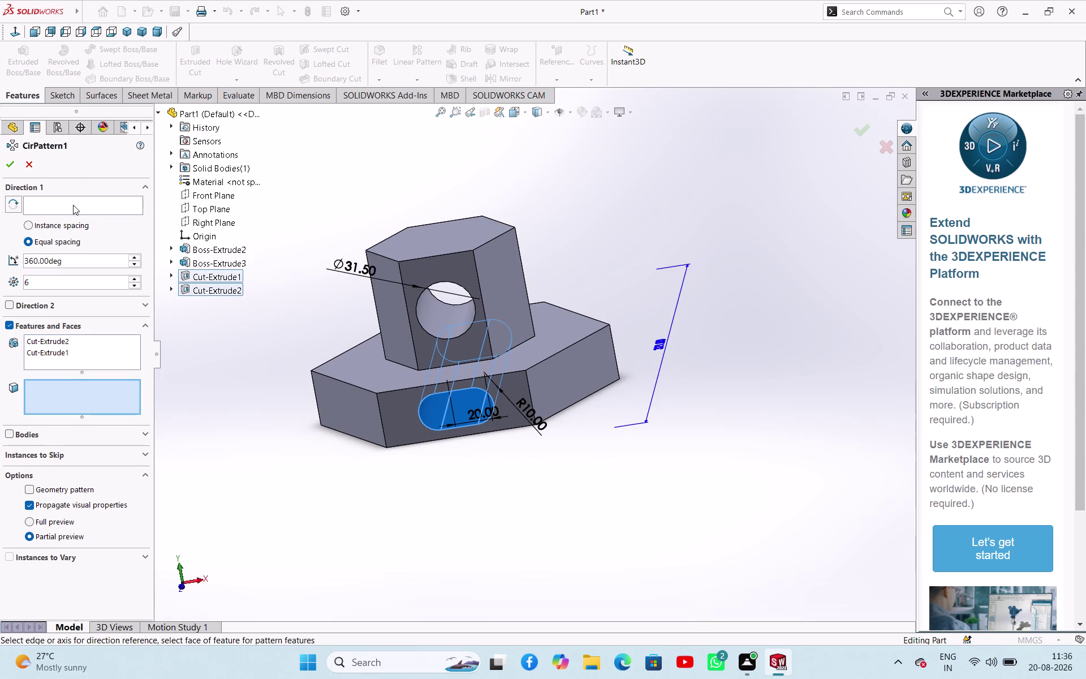
click(73, 205)
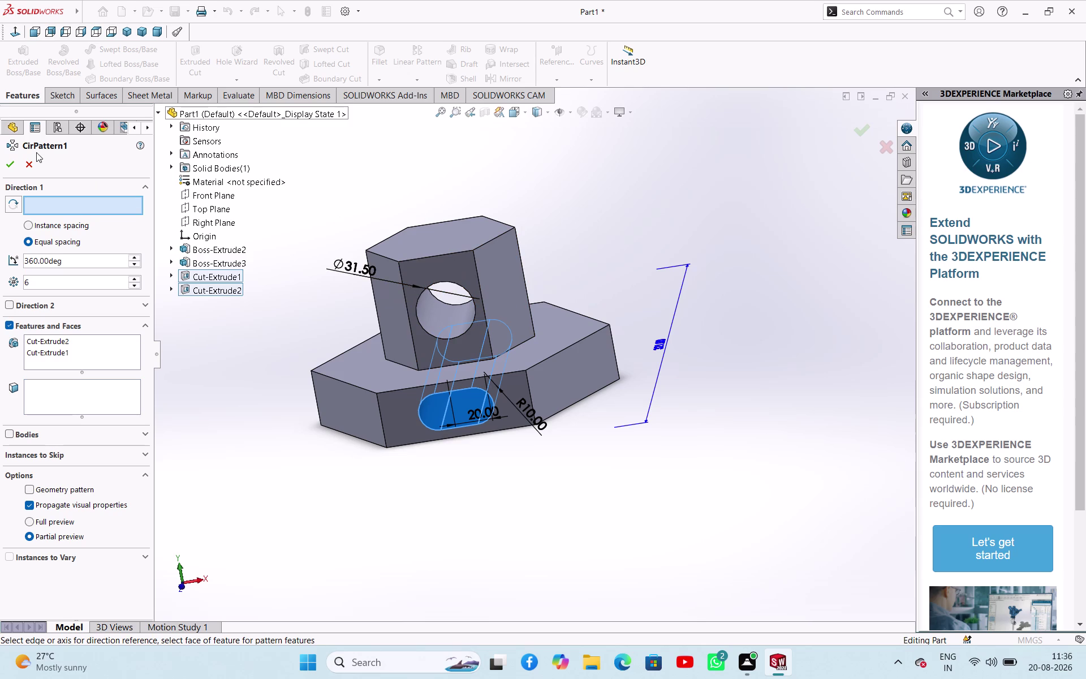
drag(34, 160, 66, 172)
click(538, 180)
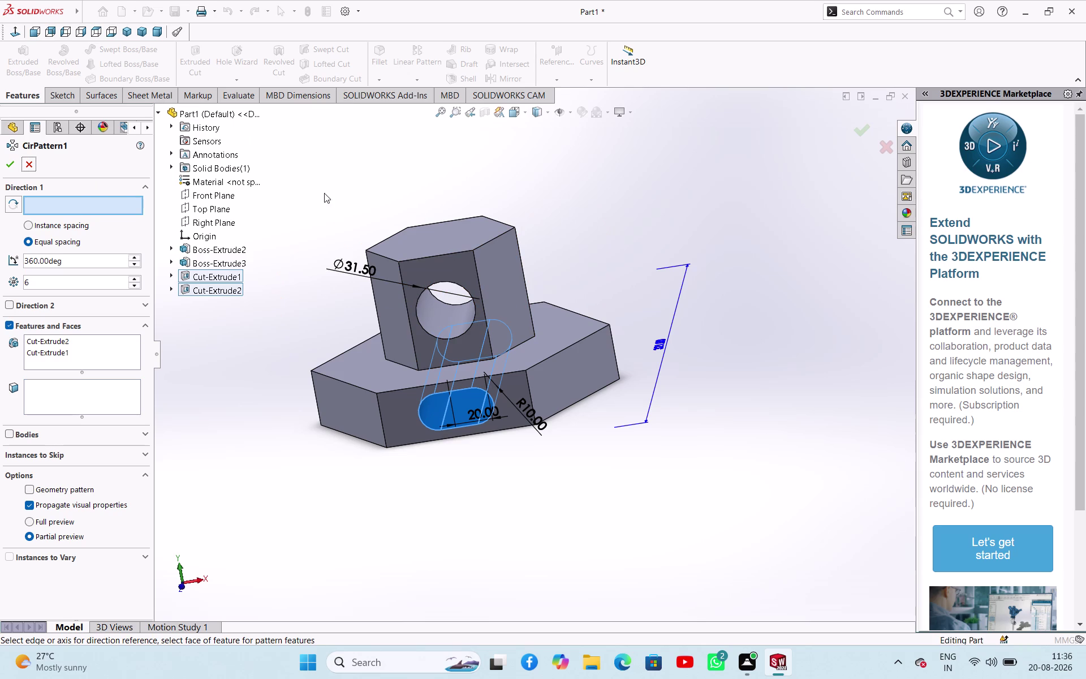
click(12, 166)
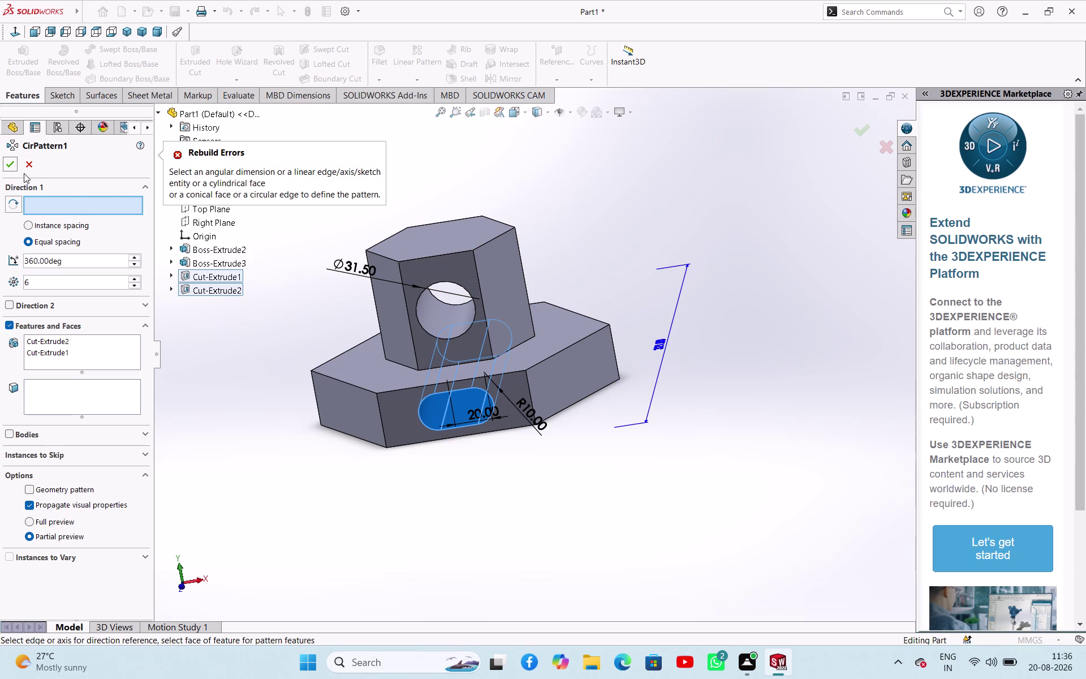
drag(28, 163, 34, 164)
click(562, 186)
middle_drag(622, 212, 626, 210)
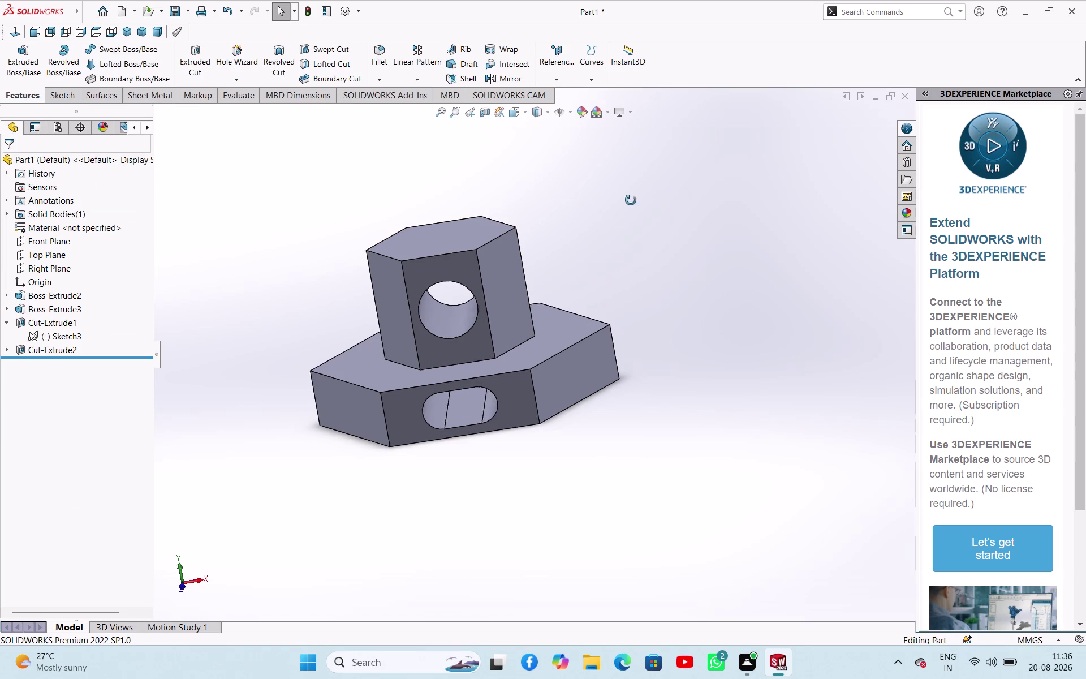
Discard an empty first sketch, then open Sketch5 on the lower base's long front face.
middle_drag(626, 210, 777, 179)
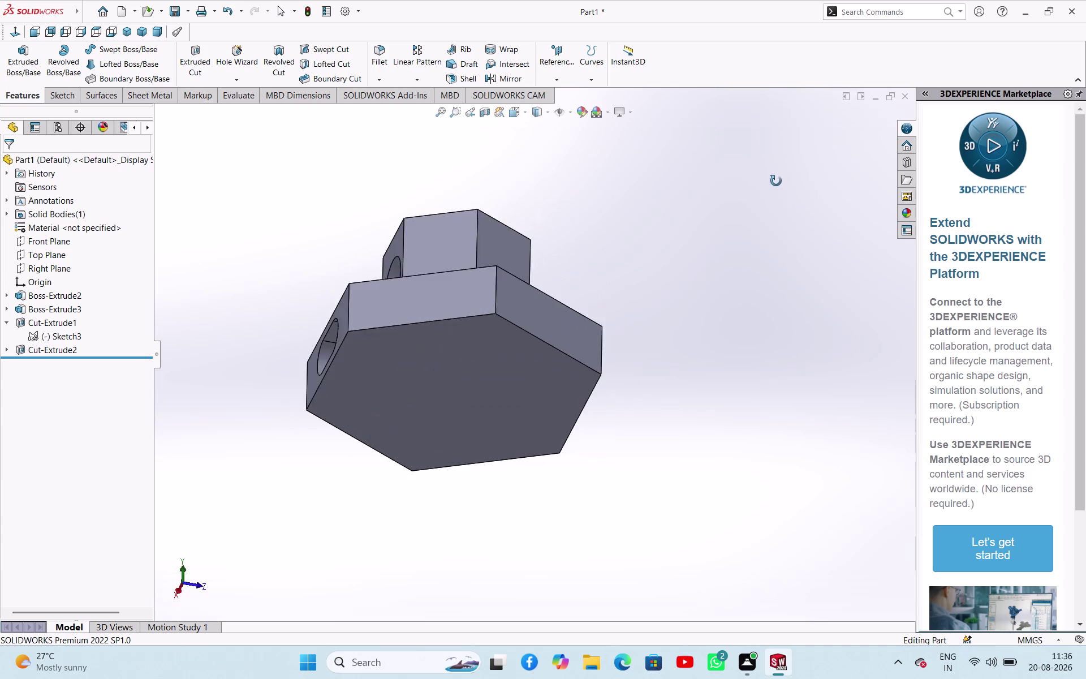
middle_drag(776, 178, 547, 220)
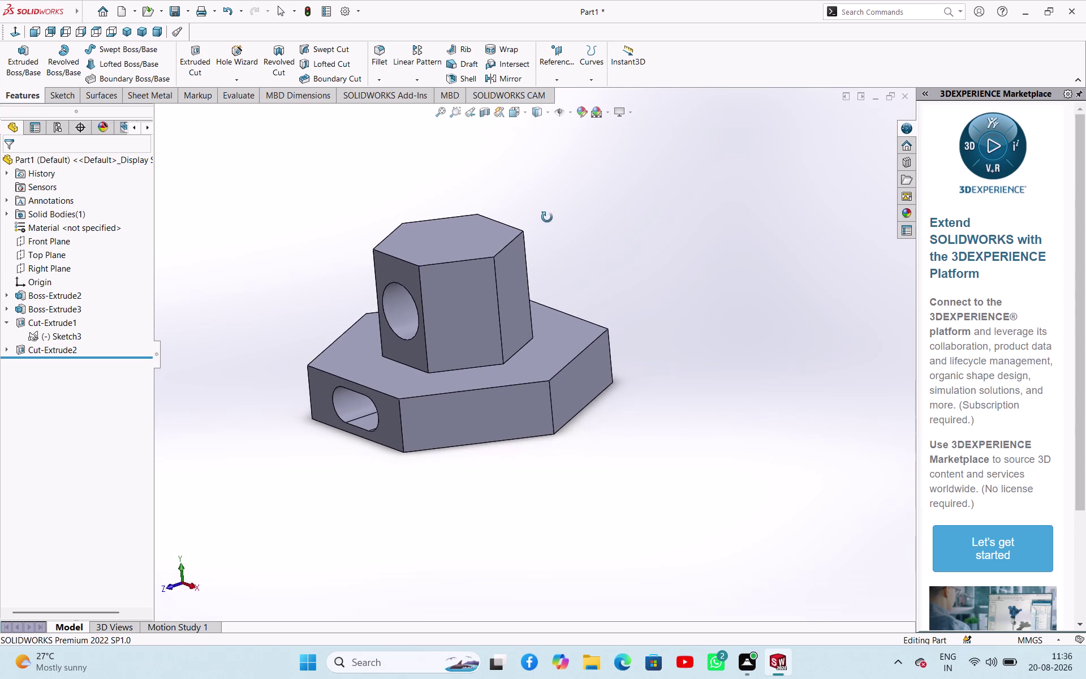
middle_drag(547, 220, 548, 211)
click(469, 410)
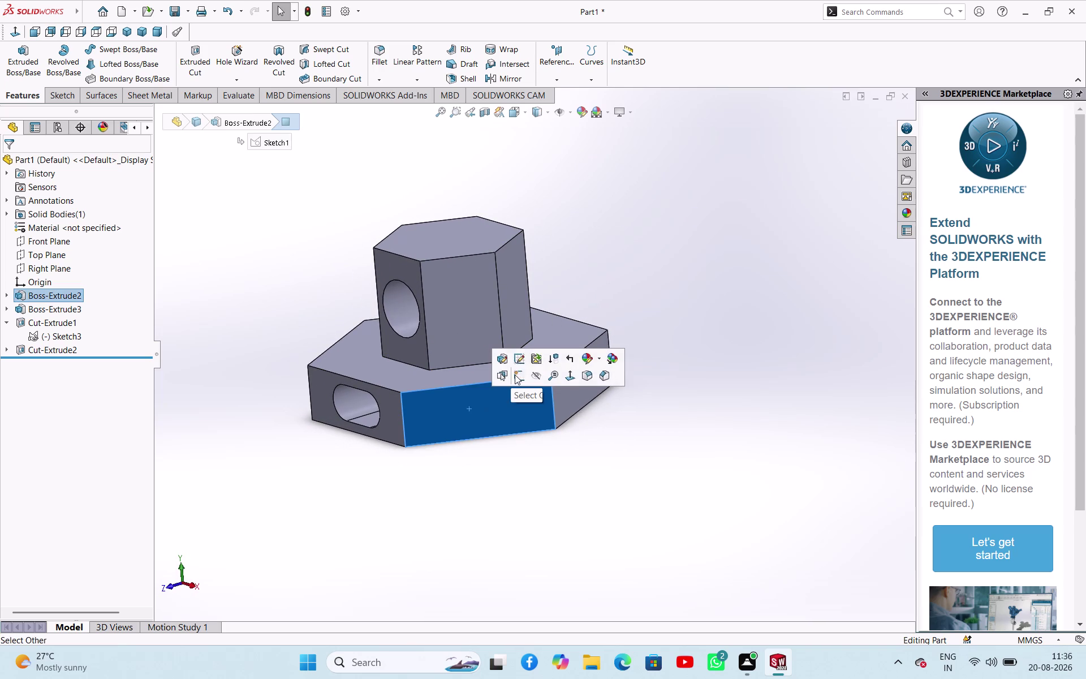
click(515, 374)
click(292, 236)
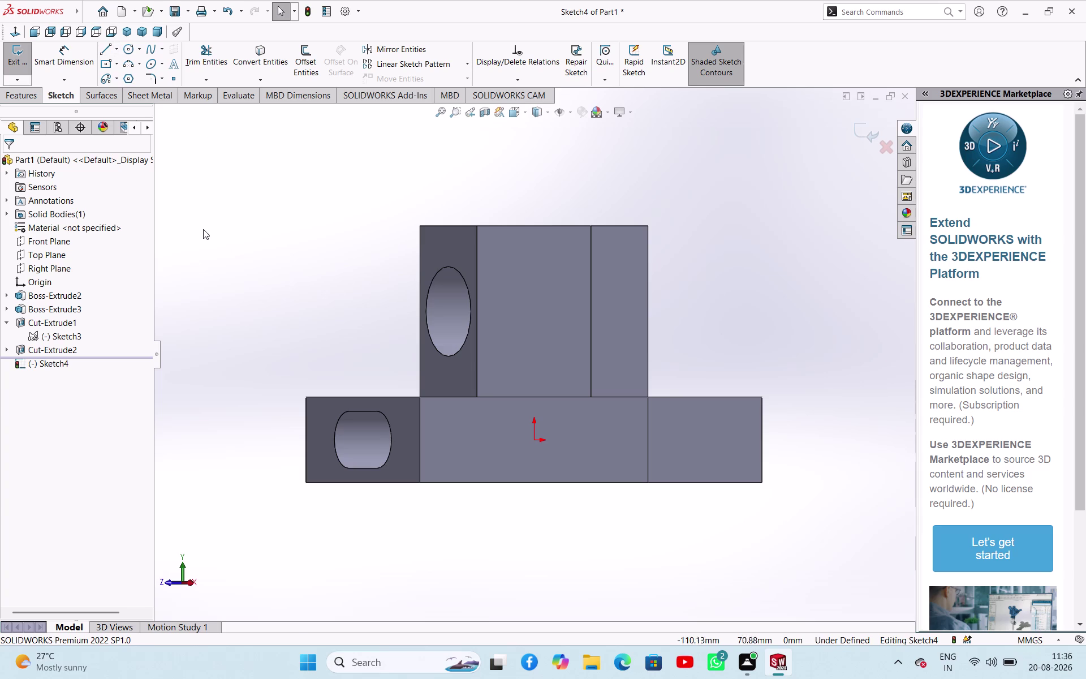
key(ctrl+z)
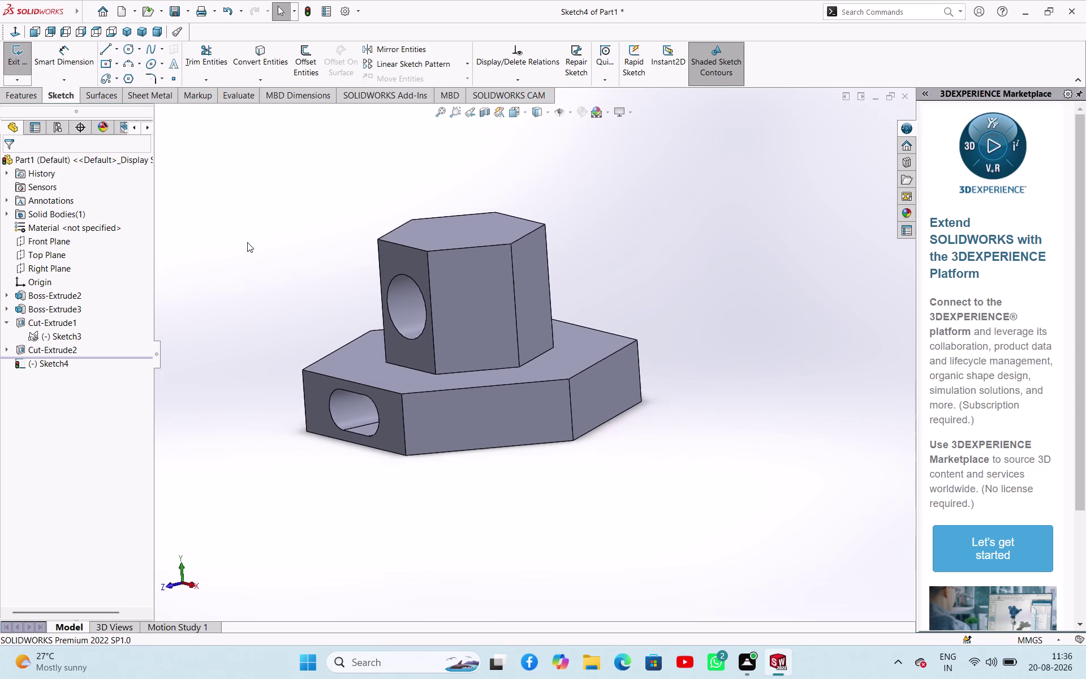
click(459, 411)
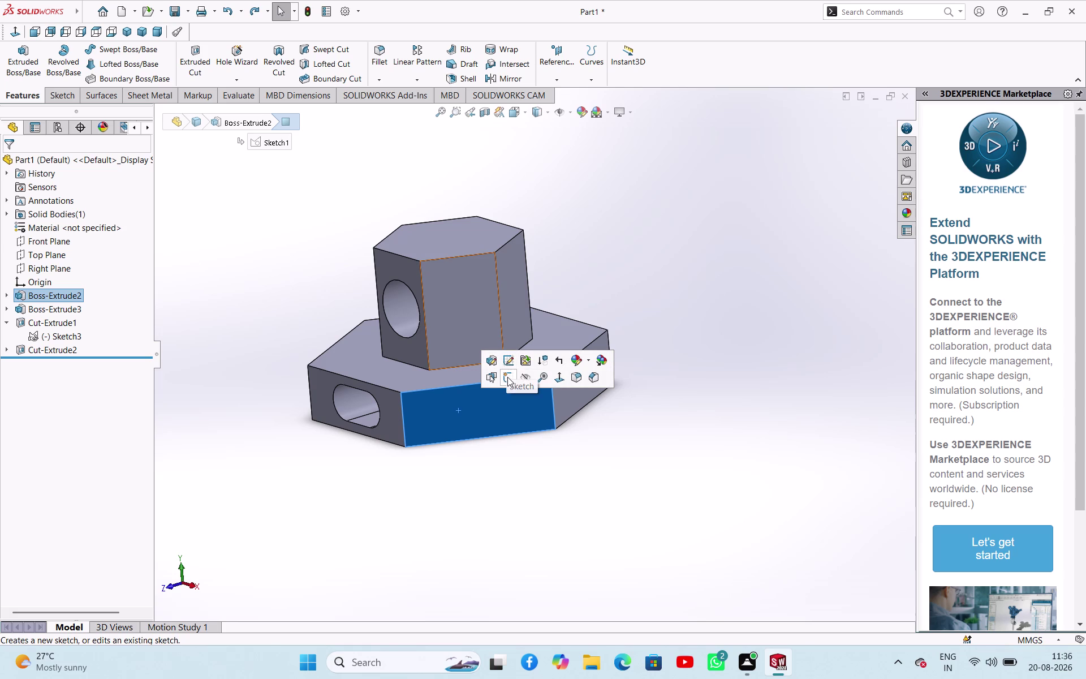
click(507, 377)
click(307, 276)
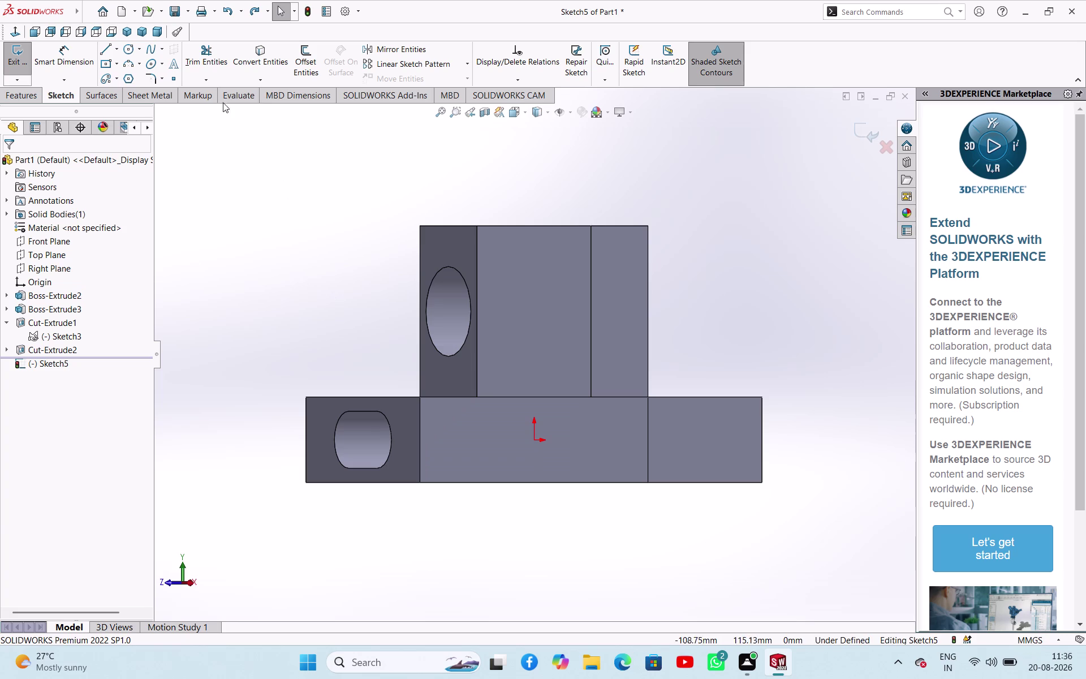
Draw a vertical construction centerline rising from the origin above the part.
click(116, 48)
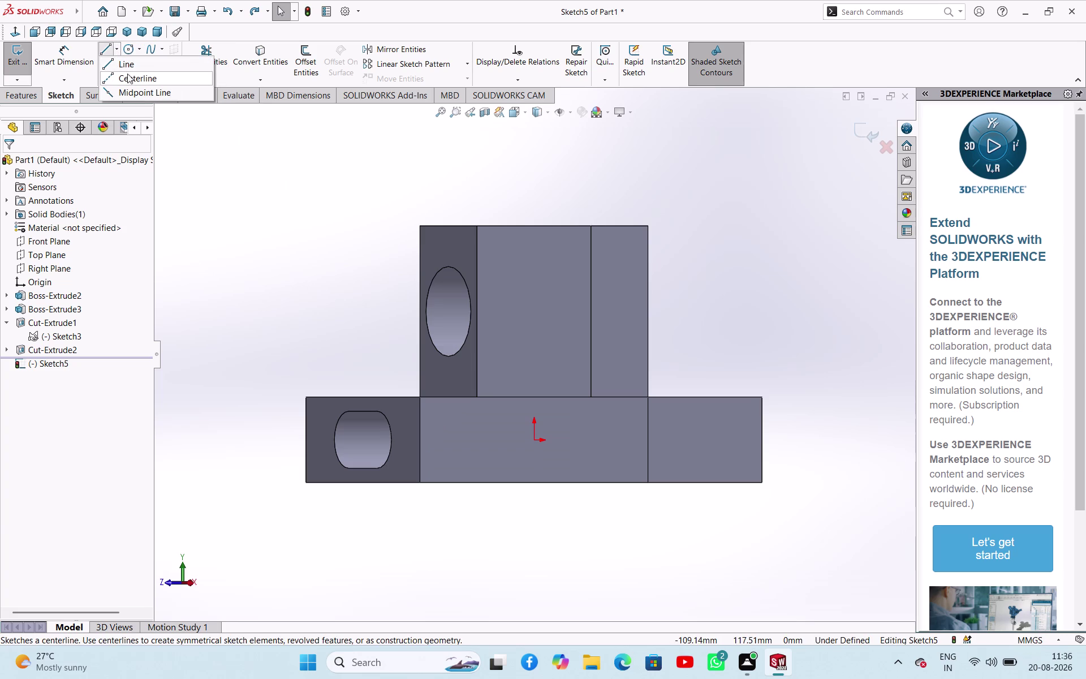
click(131, 84)
drag(44, 345, 70, 356)
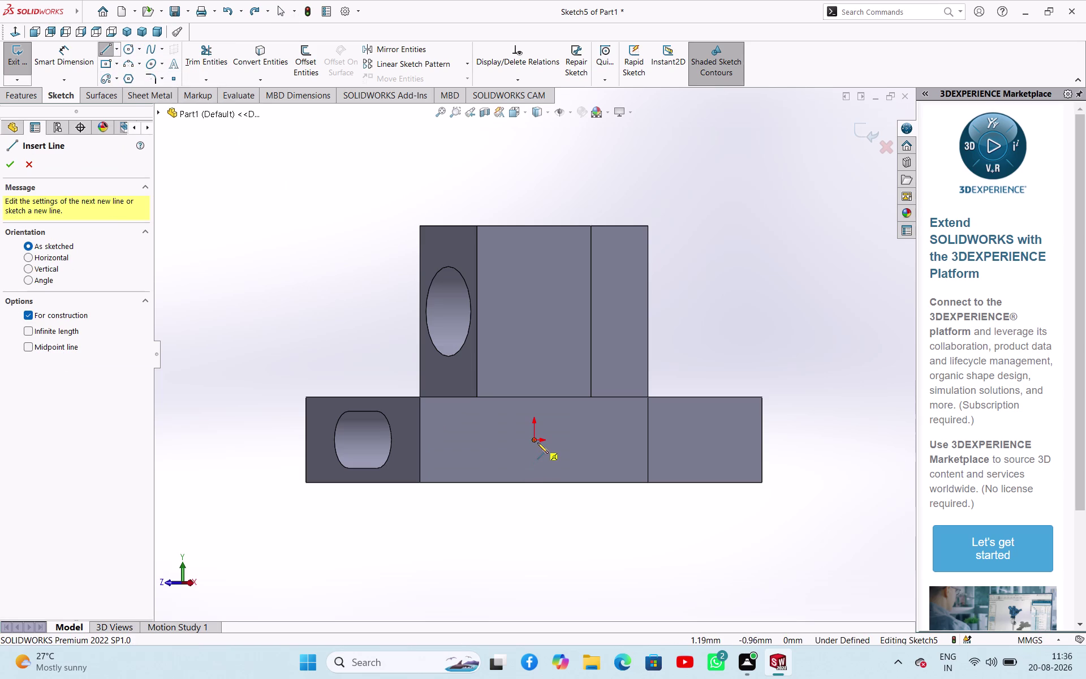
click(538, 443)
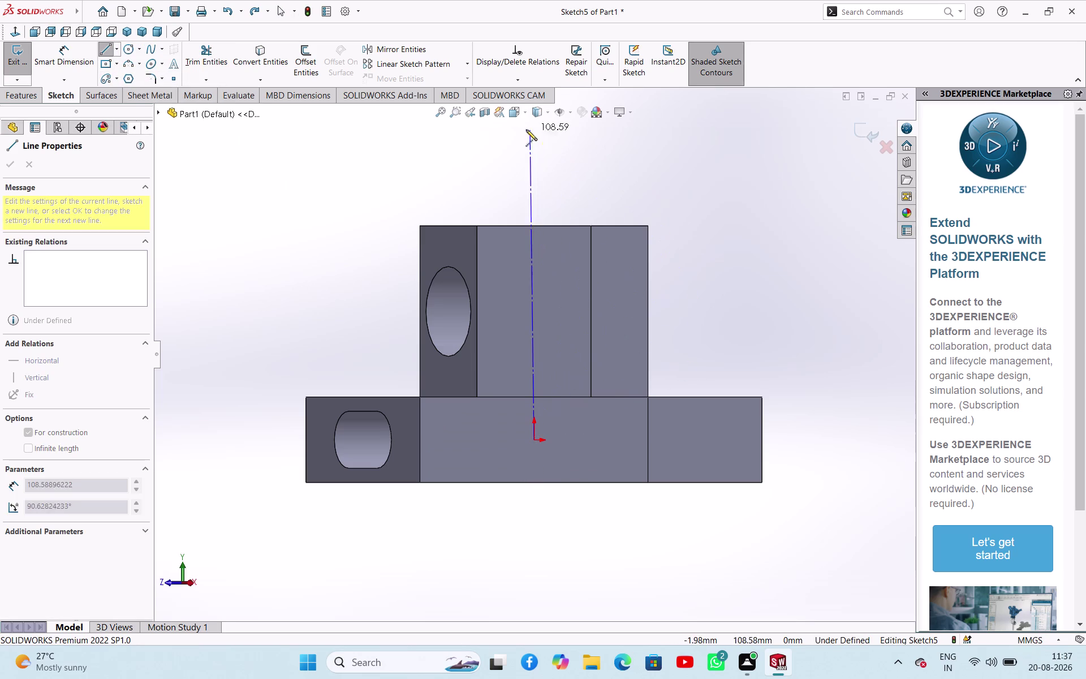
click(535, 147)
right_click(561, 176)
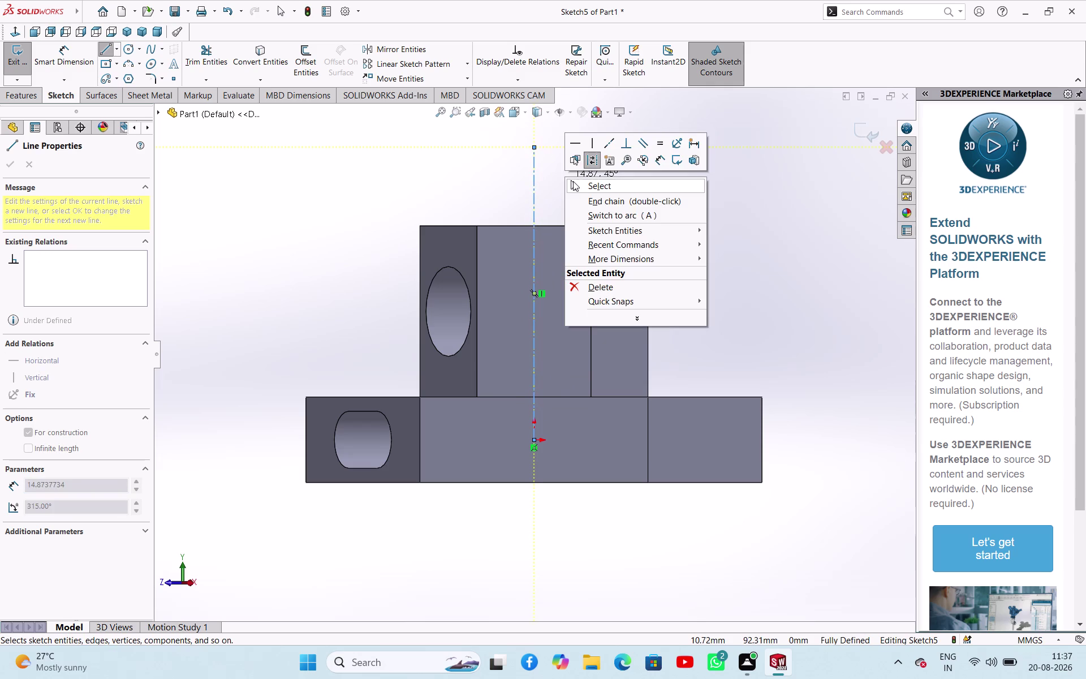
click(576, 183)
drag(537, 439, 533, 478)
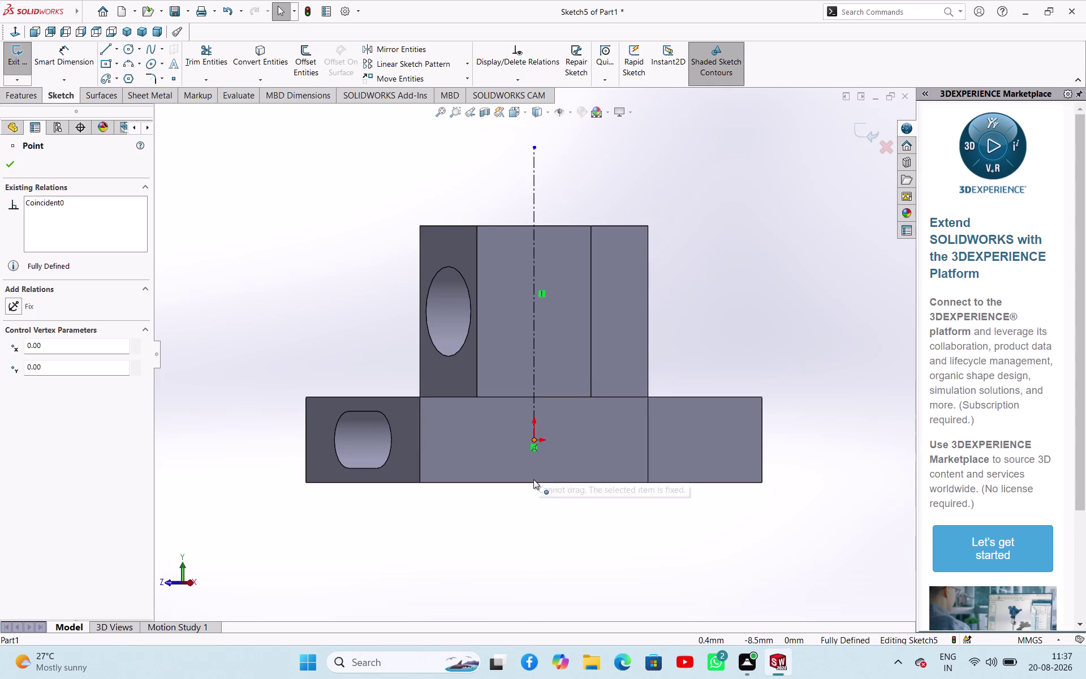
drag(533, 478, 534, 485)
click(459, 524)
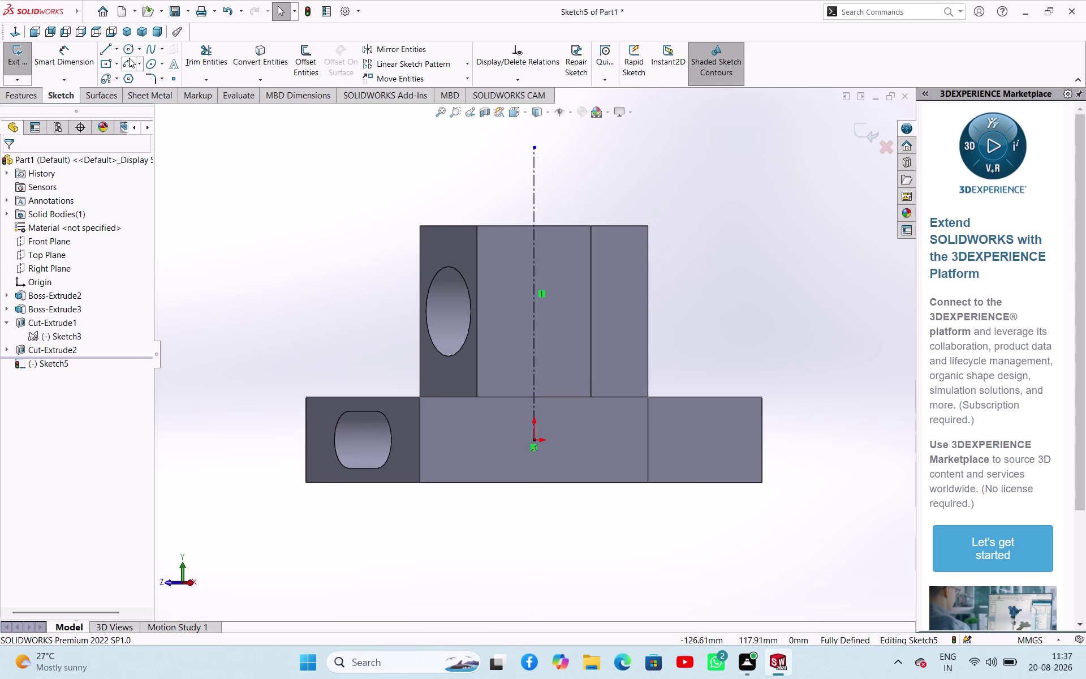
Add a midpoint horizontal centerline across the upper block and trim the vertical centerline below it.
click(117, 48)
click(123, 76)
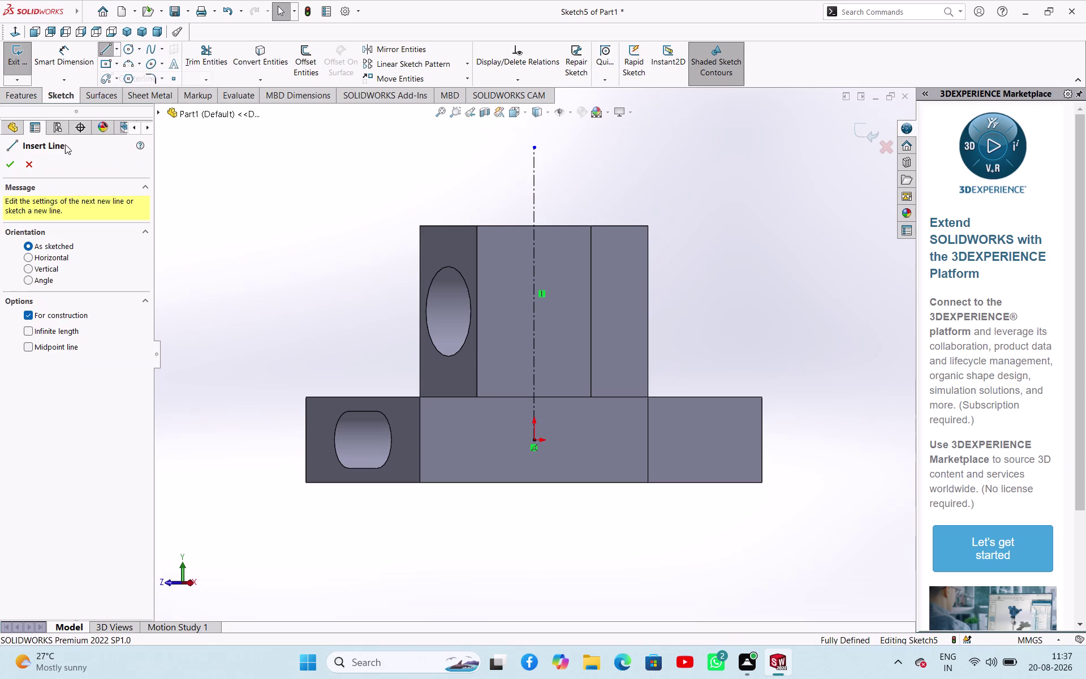
click(27, 350)
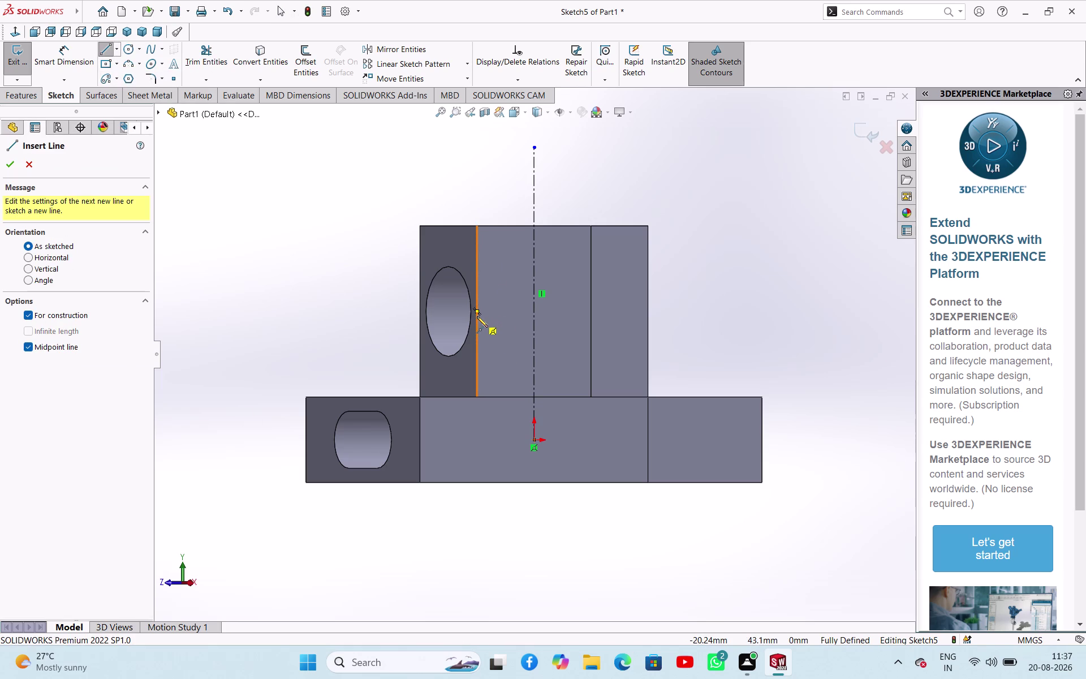
drag(480, 312, 488, 321)
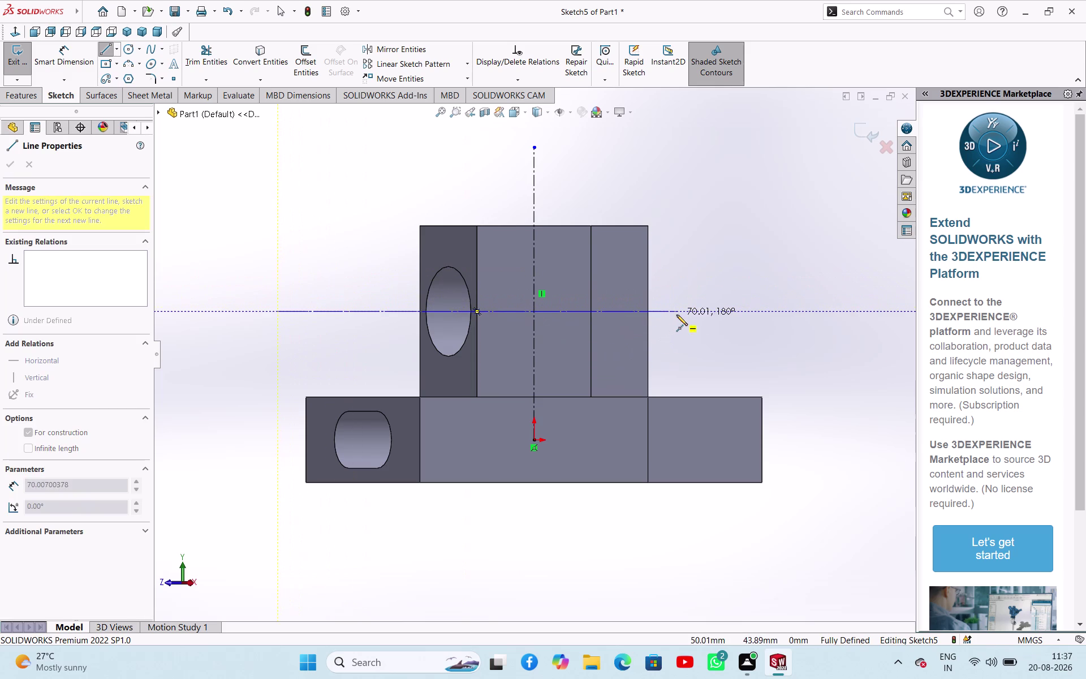
click(679, 314)
right_click(698, 332)
click(711, 341)
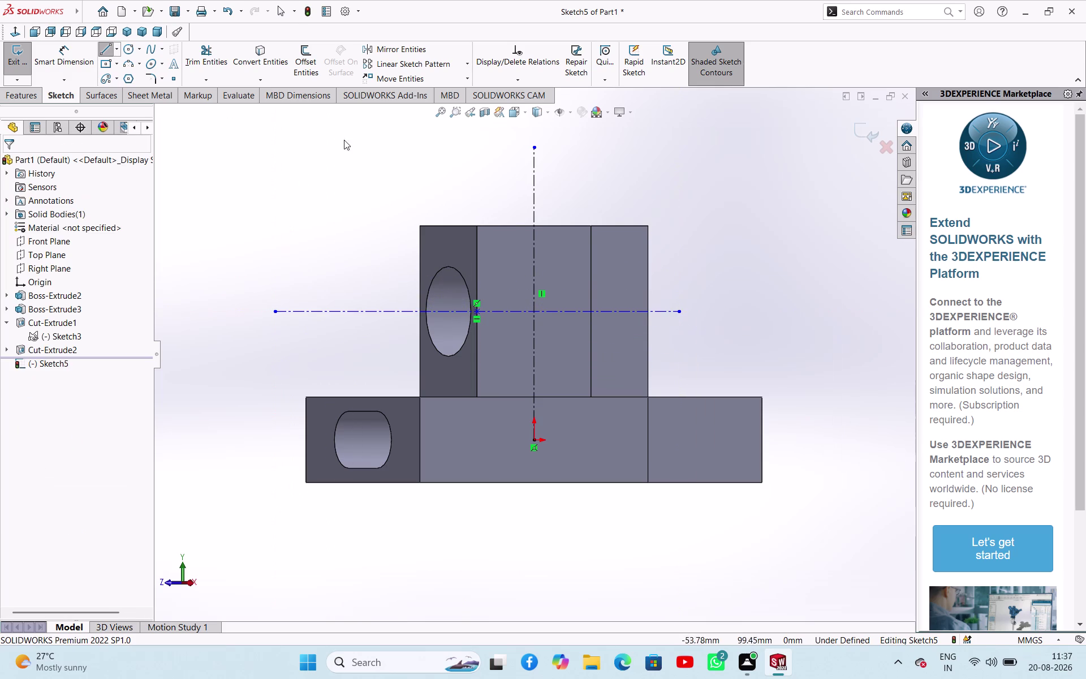
click(223, 64)
drag(520, 343, 558, 353)
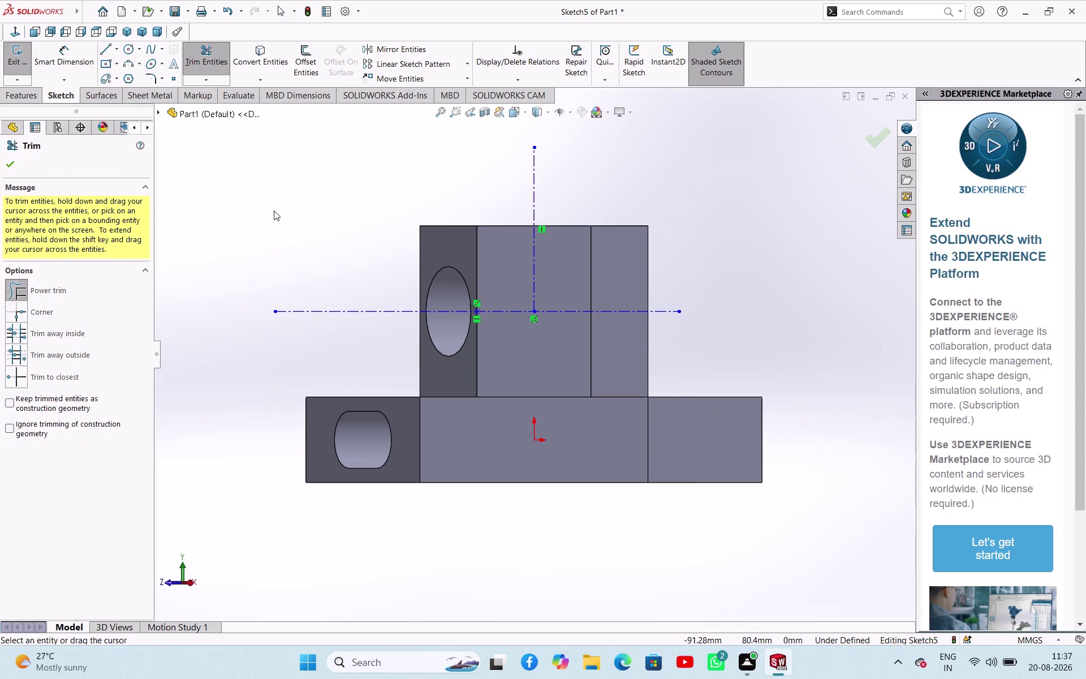
right_click(278, 212)
click(290, 244)
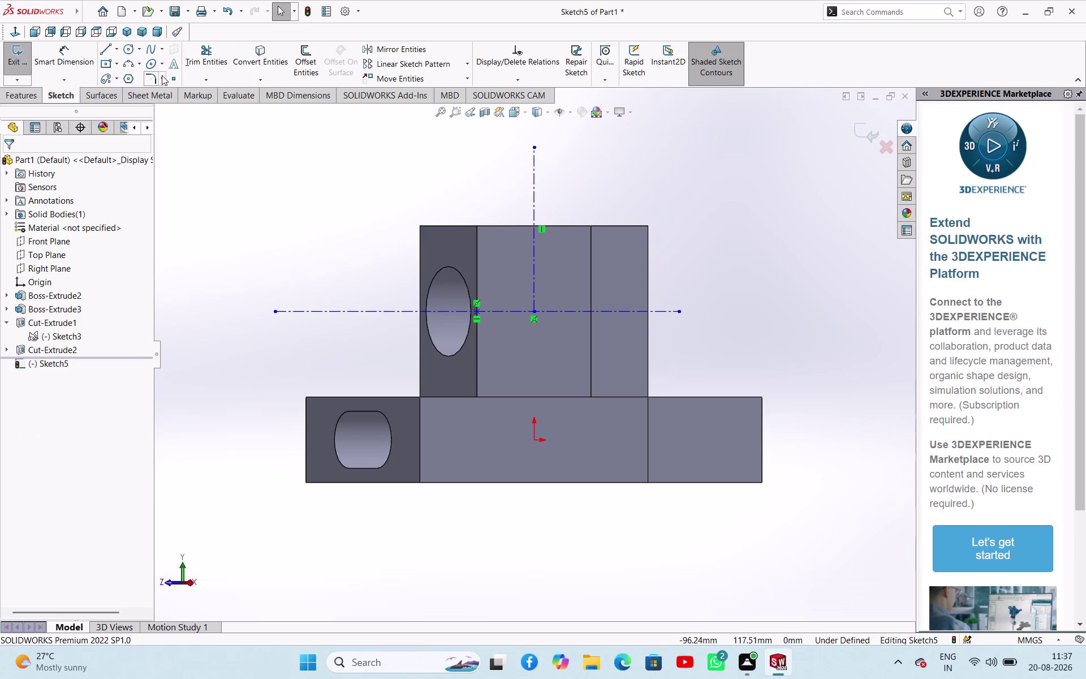
Add a midpoint horizontal centerline through the origin extending past the lower base.
click(119, 50)
click(120, 75)
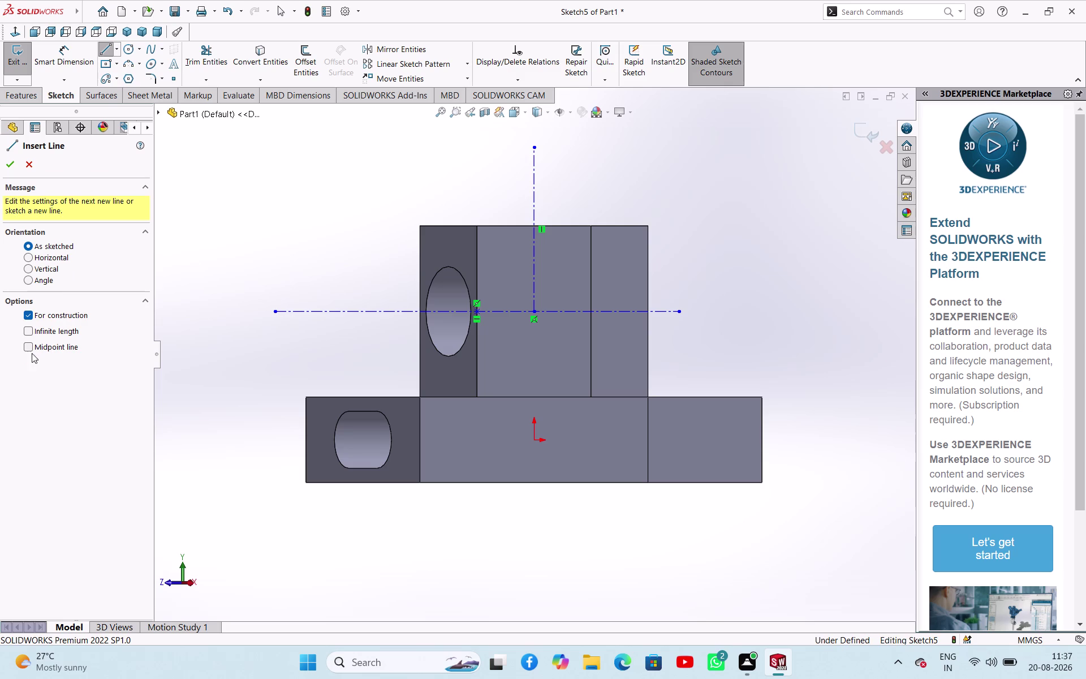
click(26, 345)
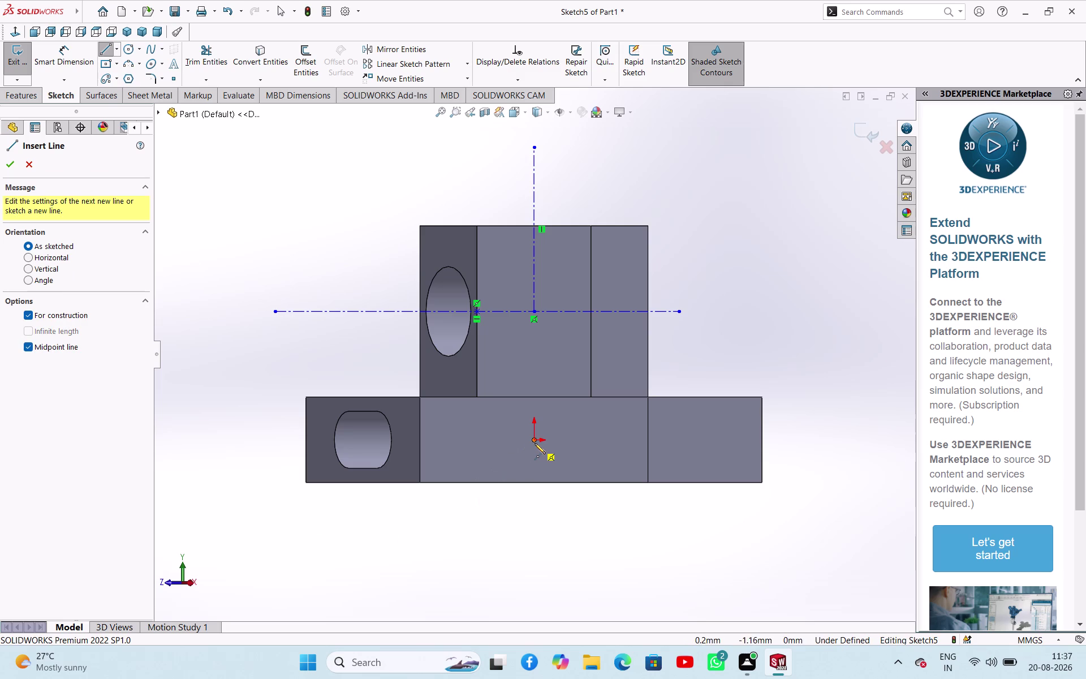
click(535, 443)
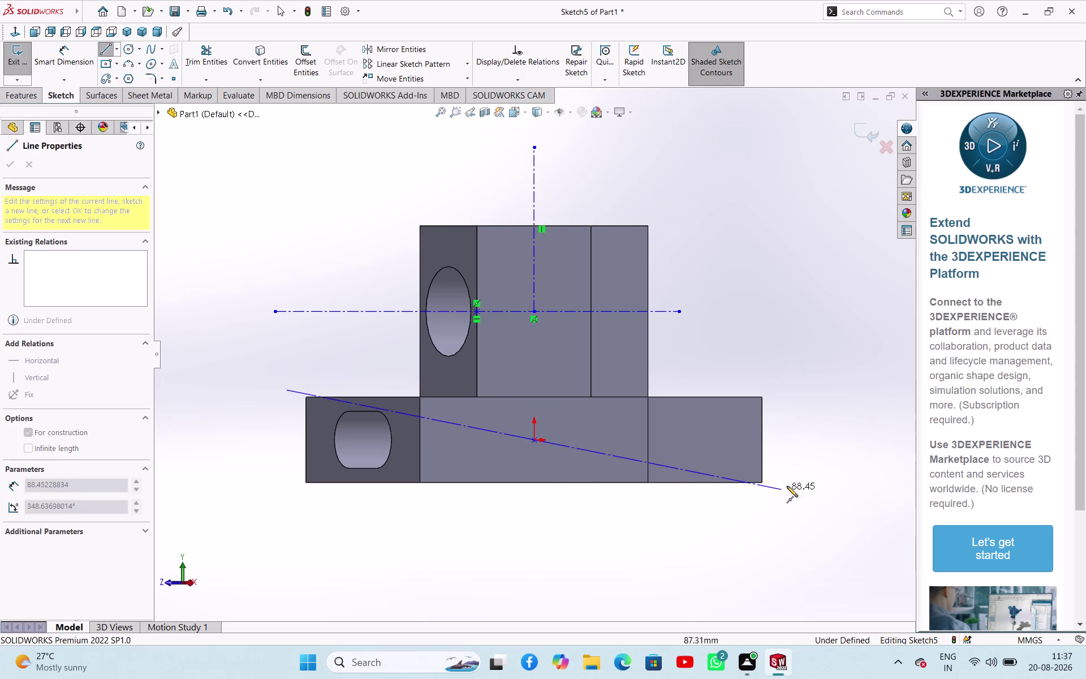
click(815, 441)
right_click(811, 453)
click(839, 465)
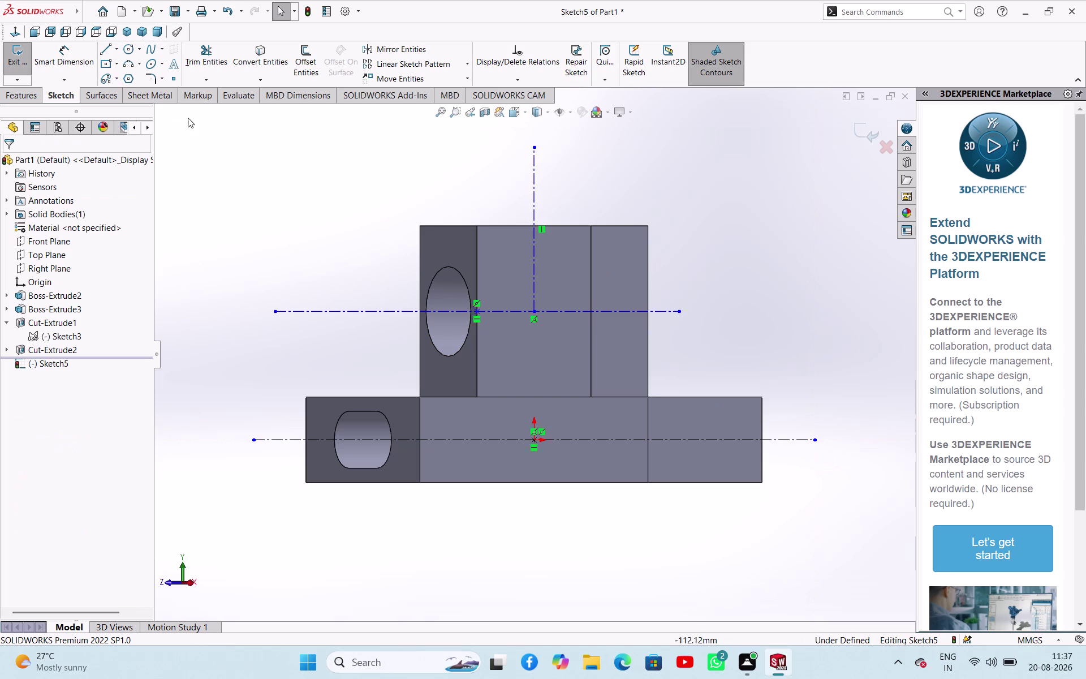
click(115, 79)
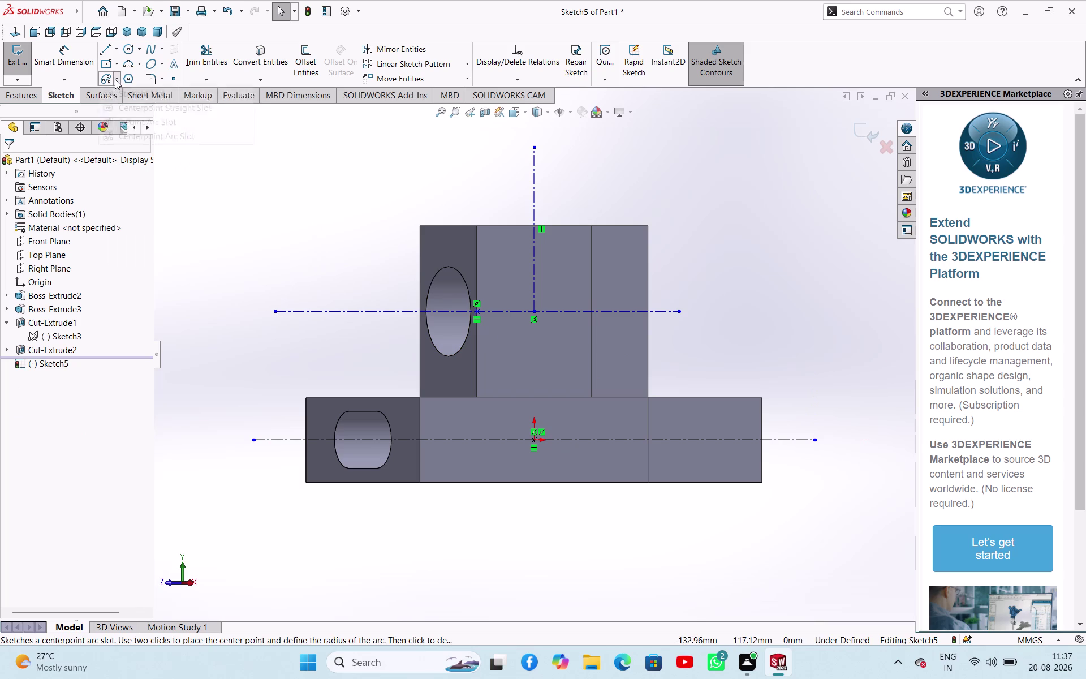
Sketch a centre-point straight slot at the origin along the lower horizontal centerline.
click(116, 93)
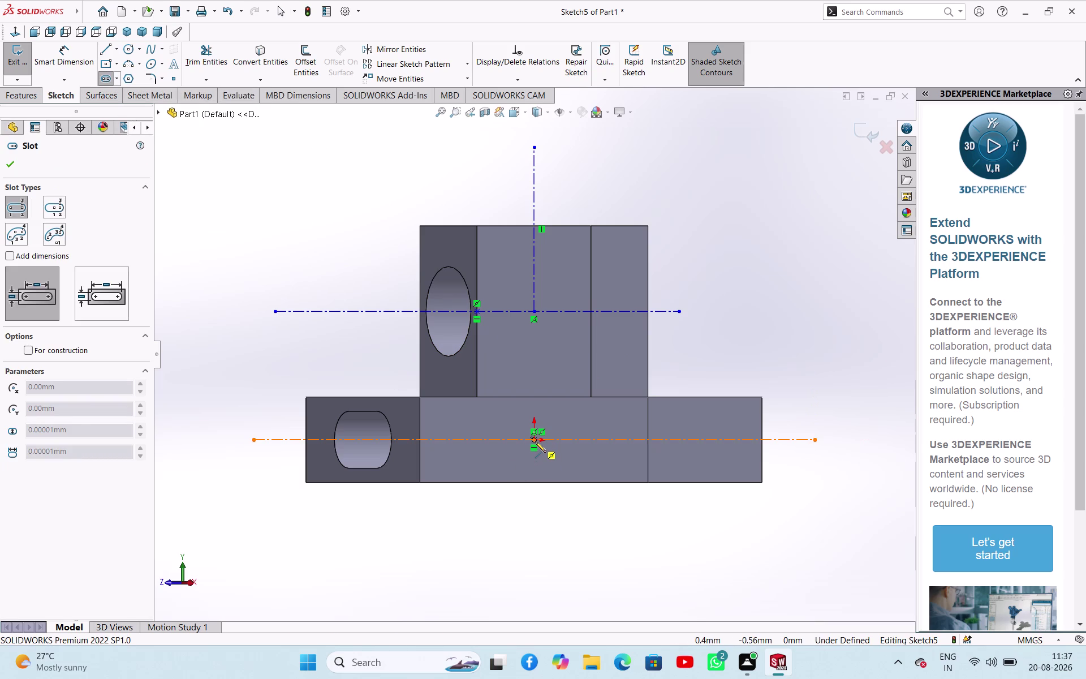
click(535, 441)
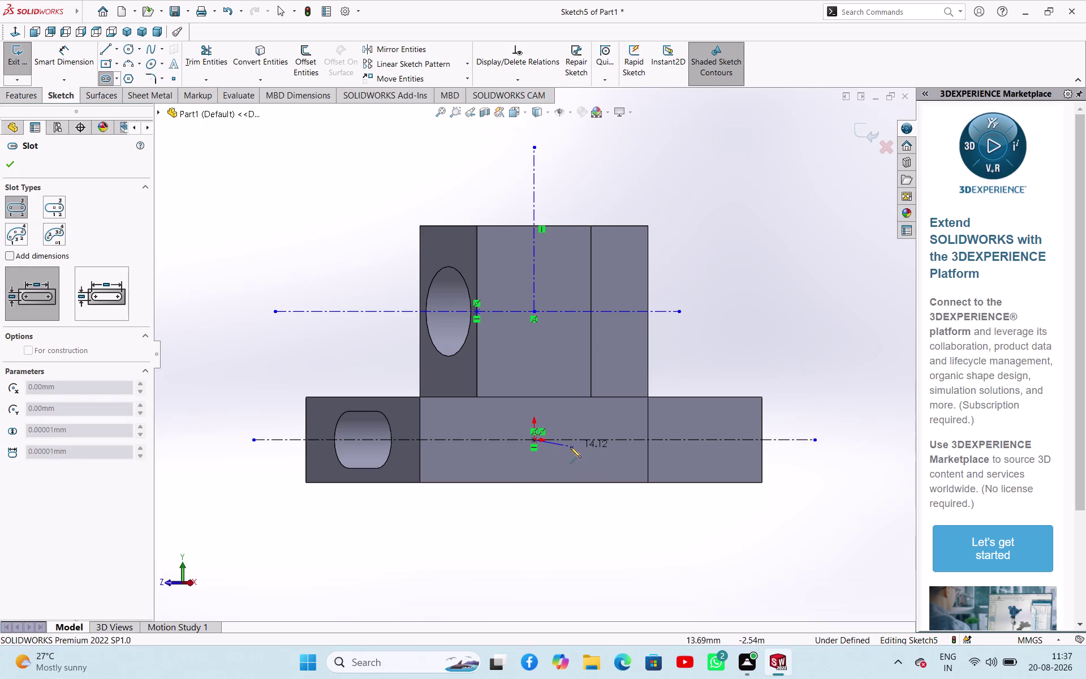
key(Escape)
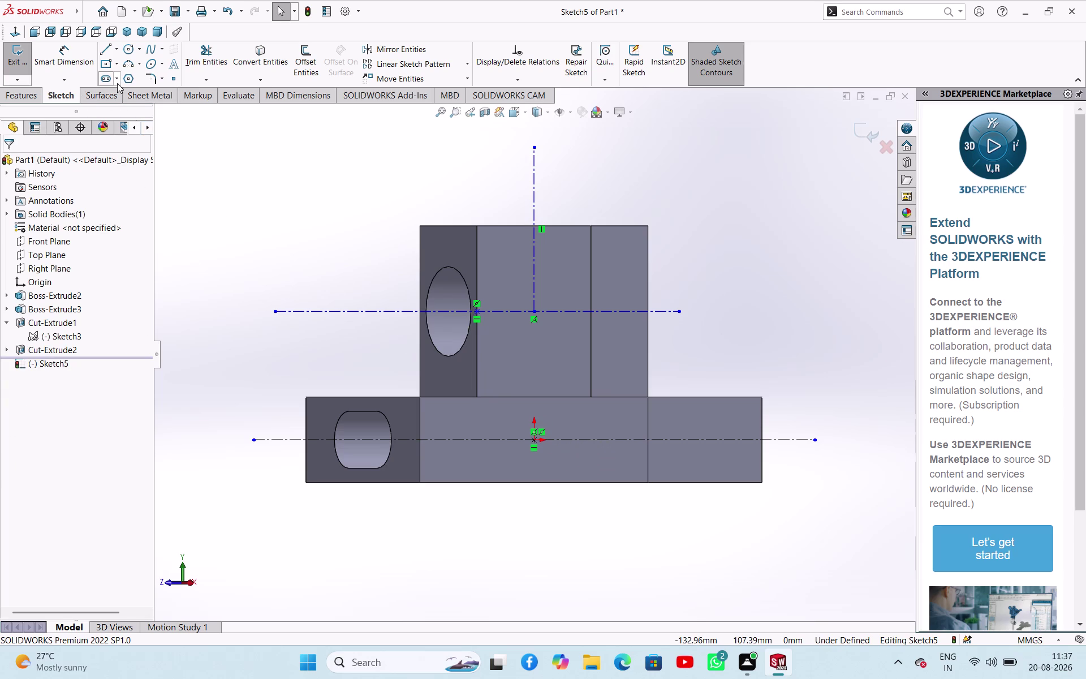
click(117, 83)
click(121, 105)
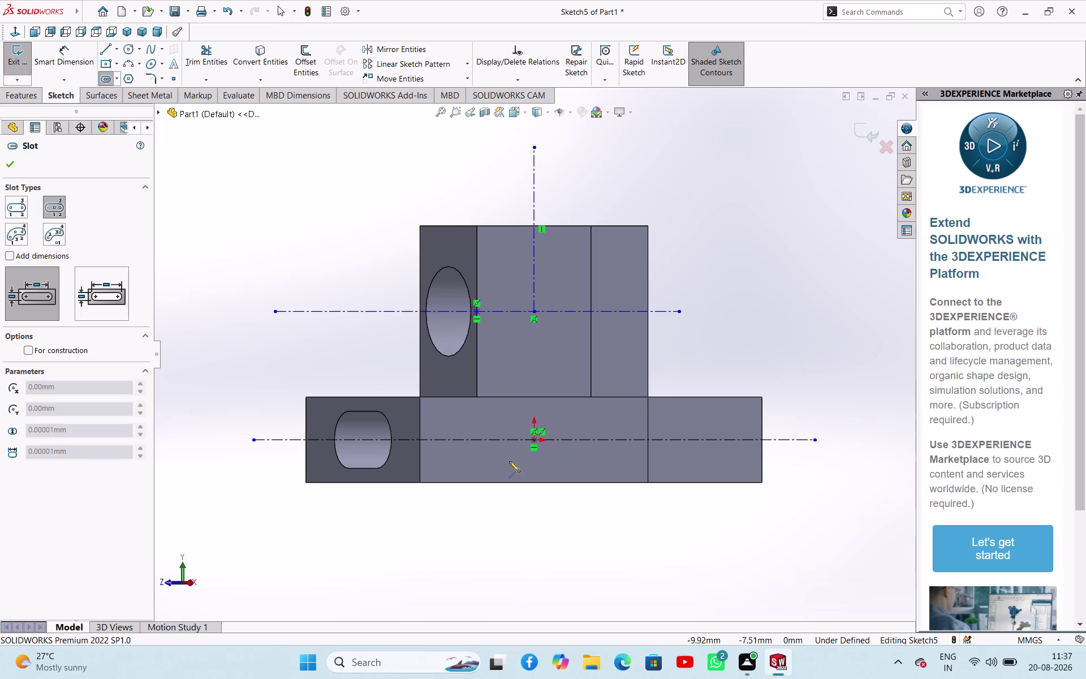
click(534, 442)
click(567, 440)
click(567, 453)
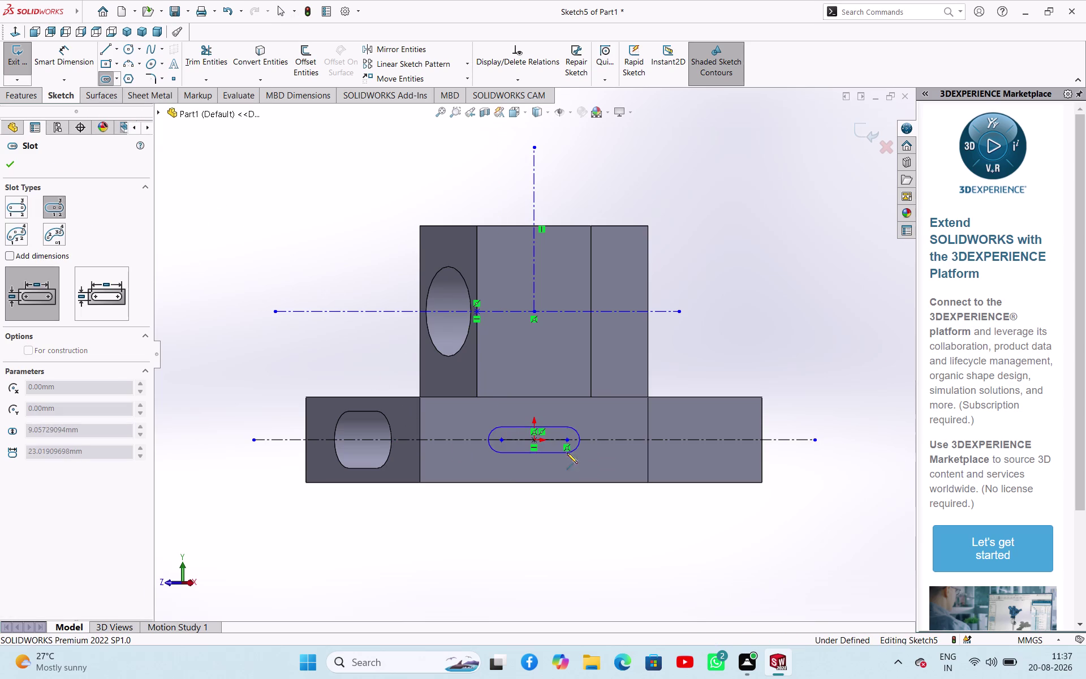
click(11, 163)
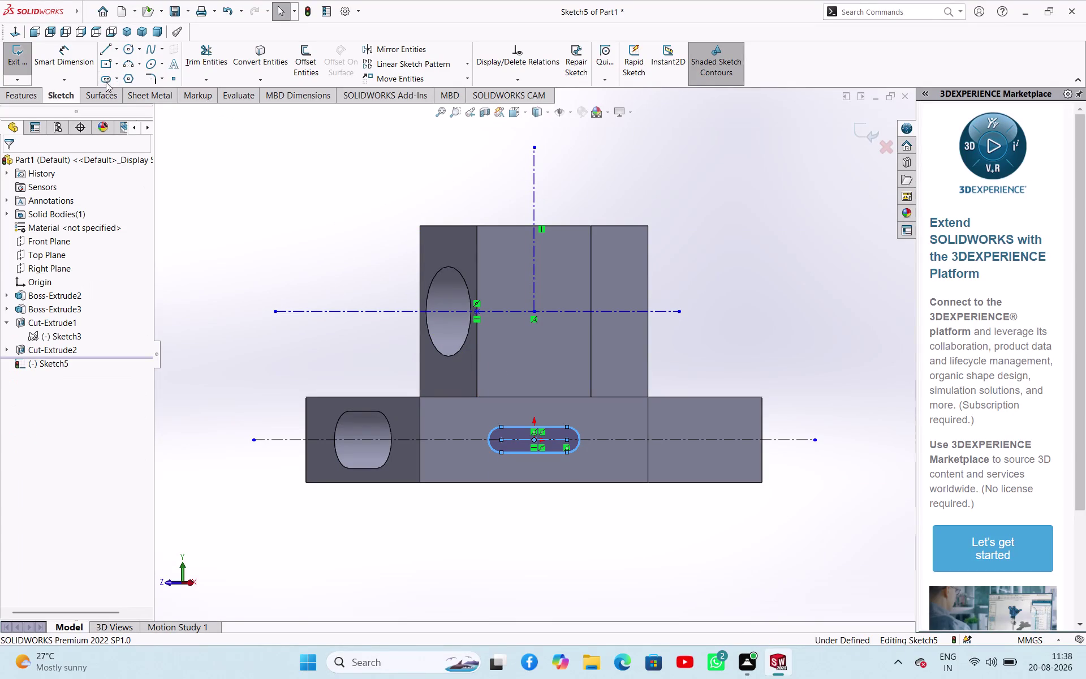
click(130, 56)
Draw a circle at the upper centerline intersection and dimension it Ø31.5.
click(537, 313)
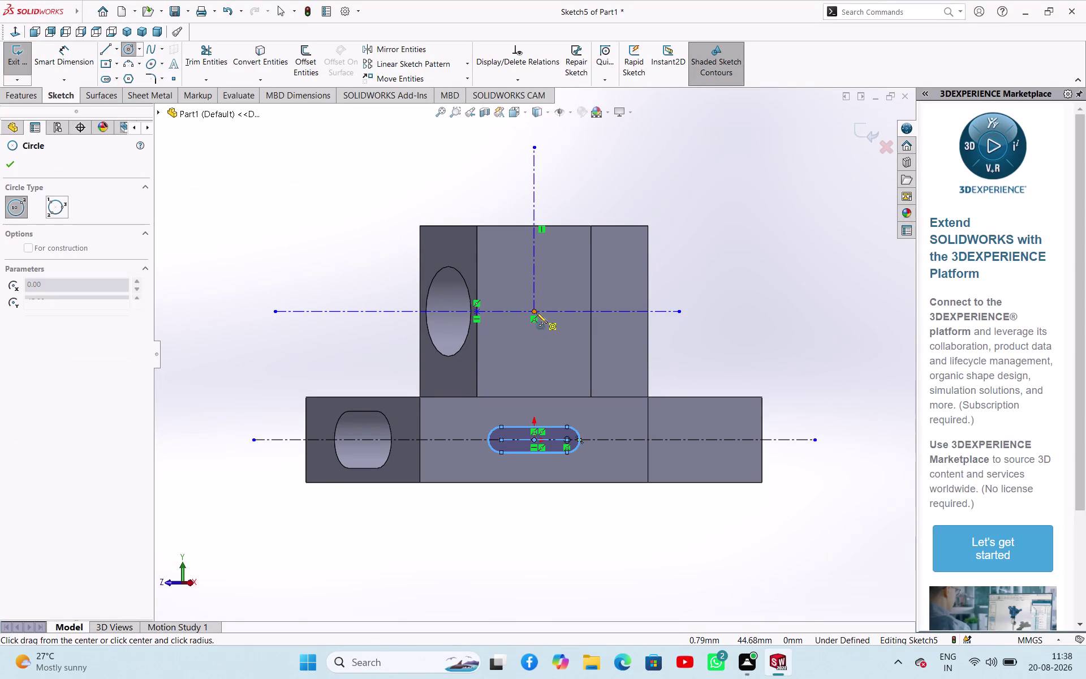
click(552, 347)
right_click(300, 246)
click(311, 260)
right_drag(312, 262, 312, 242)
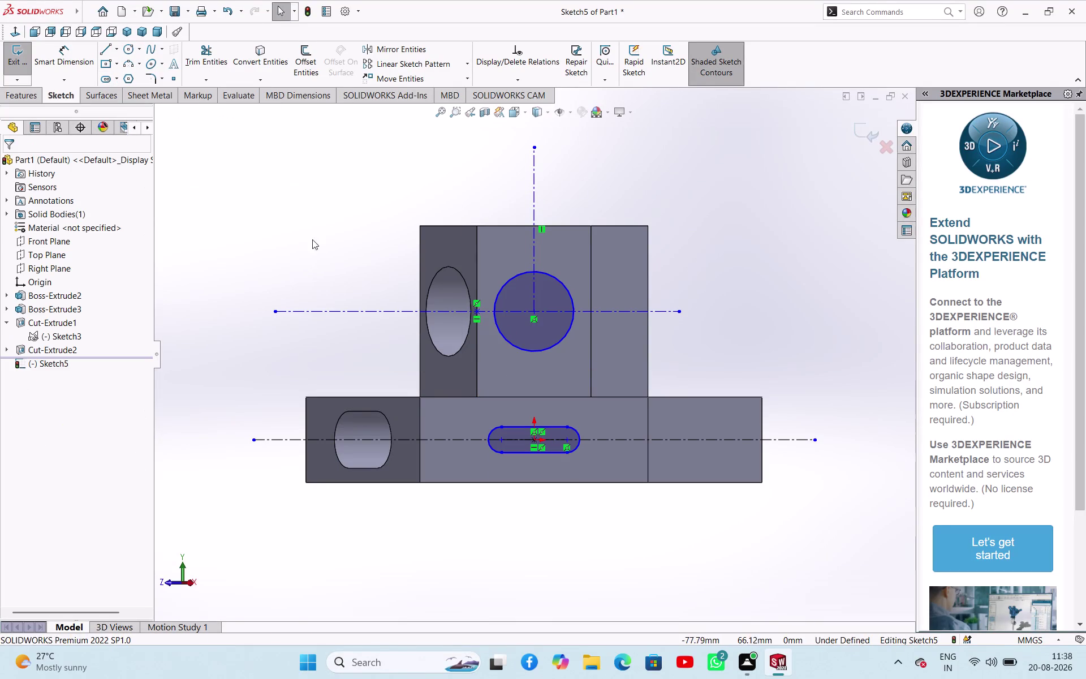
right_drag(312, 242, 309, 203)
drag(499, 294, 491, 293)
click(373, 239)
text(3)
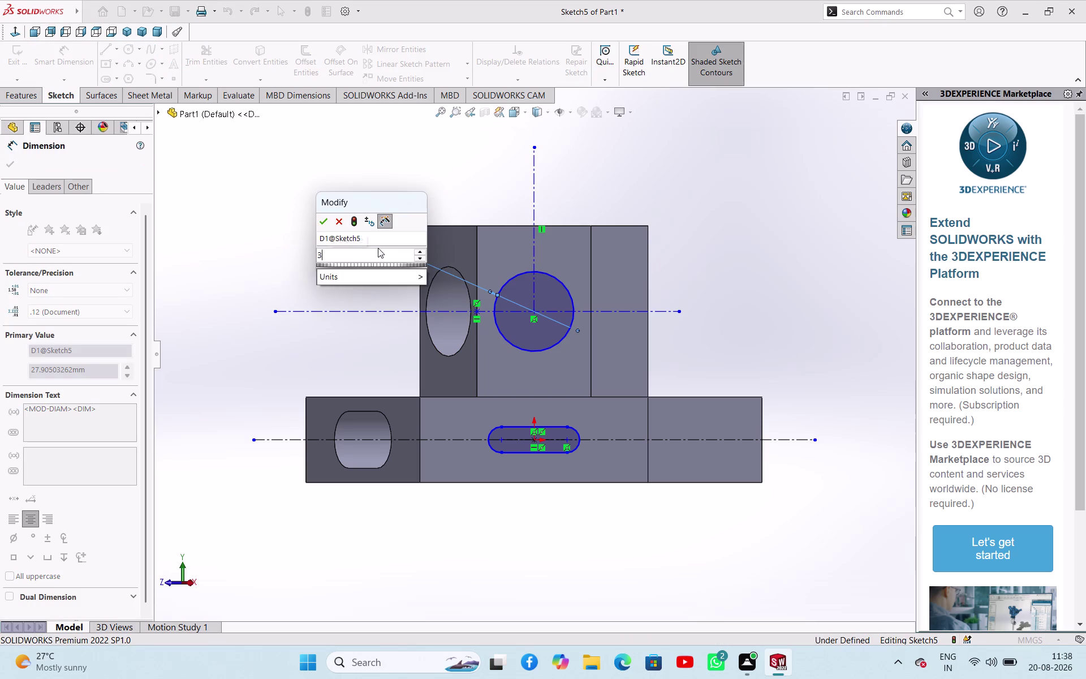
text(1.5)
key(Return)
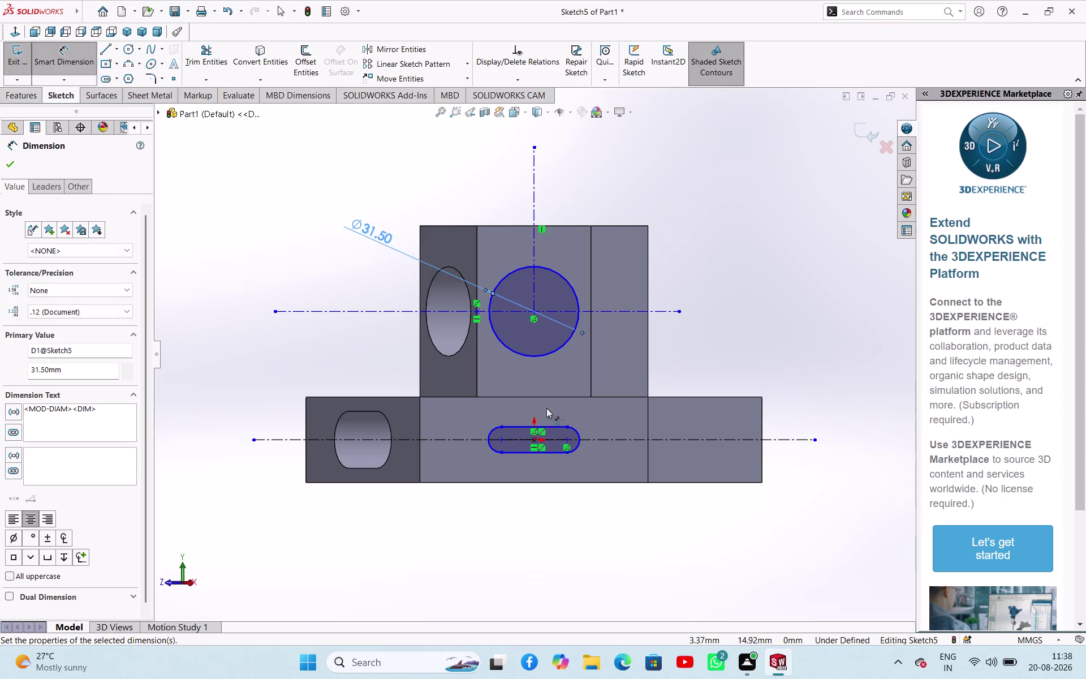
Dimension the slot to 20 mm length and R10 end radius.
click(502, 437)
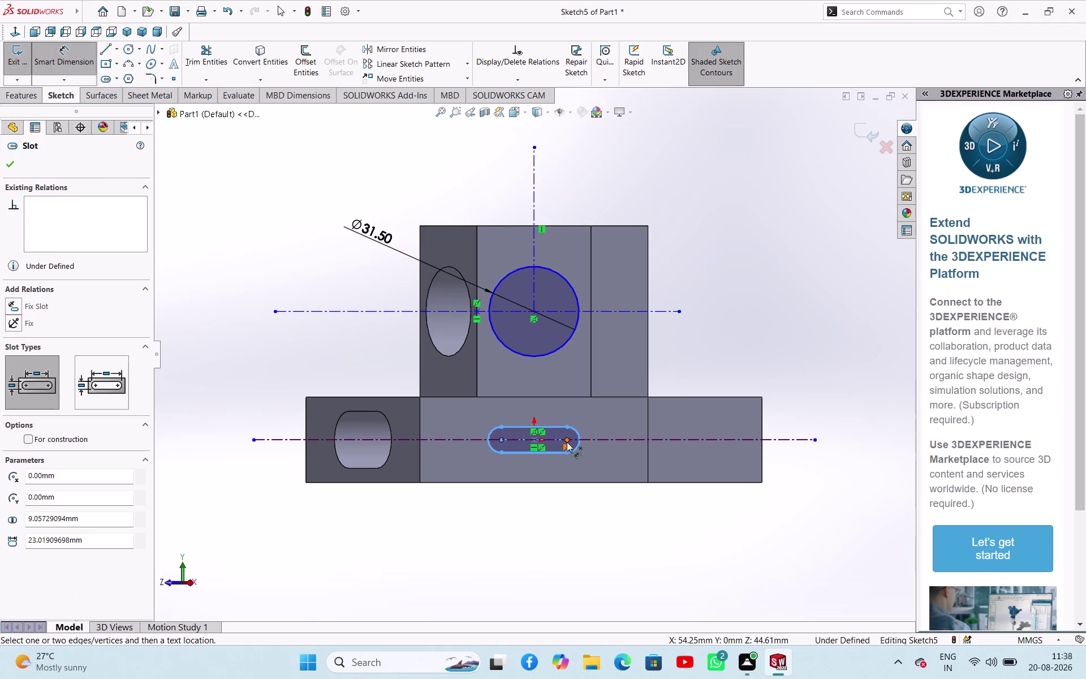
click(567, 438)
click(519, 519)
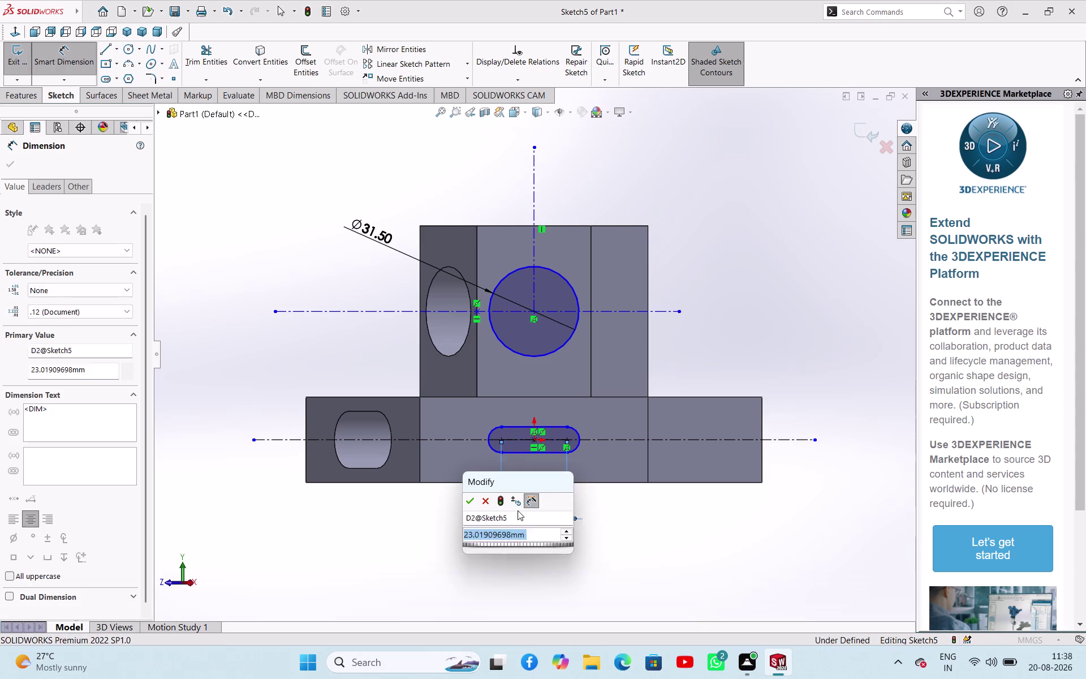
text(20)
key(Return)
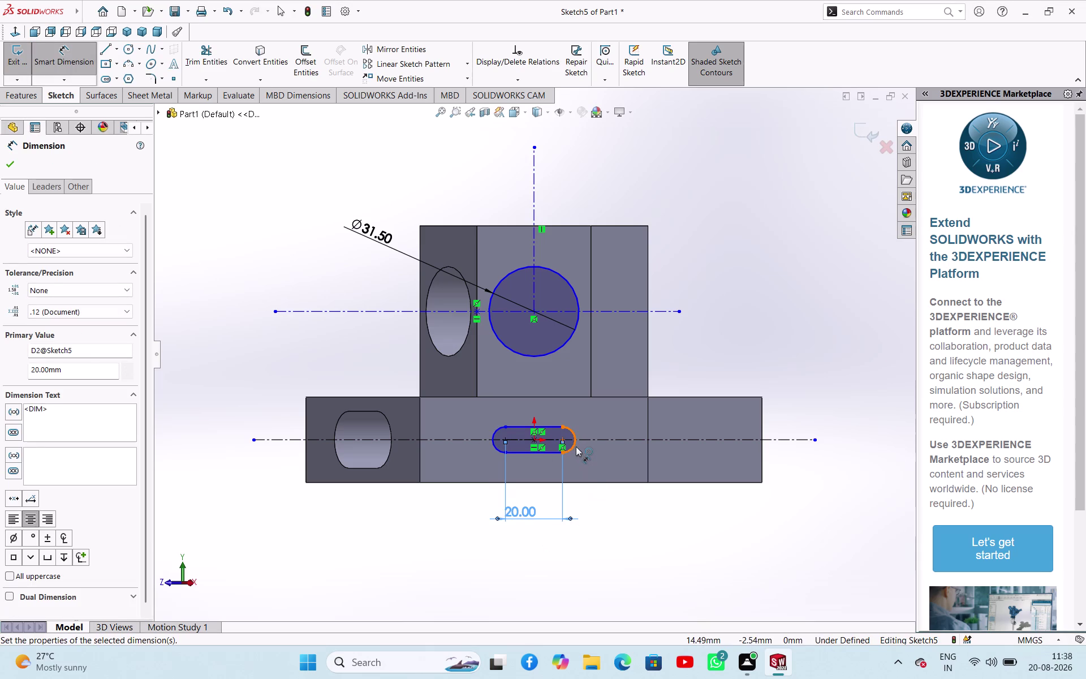
click(577, 446)
click(610, 524)
text(10)
key(Return)
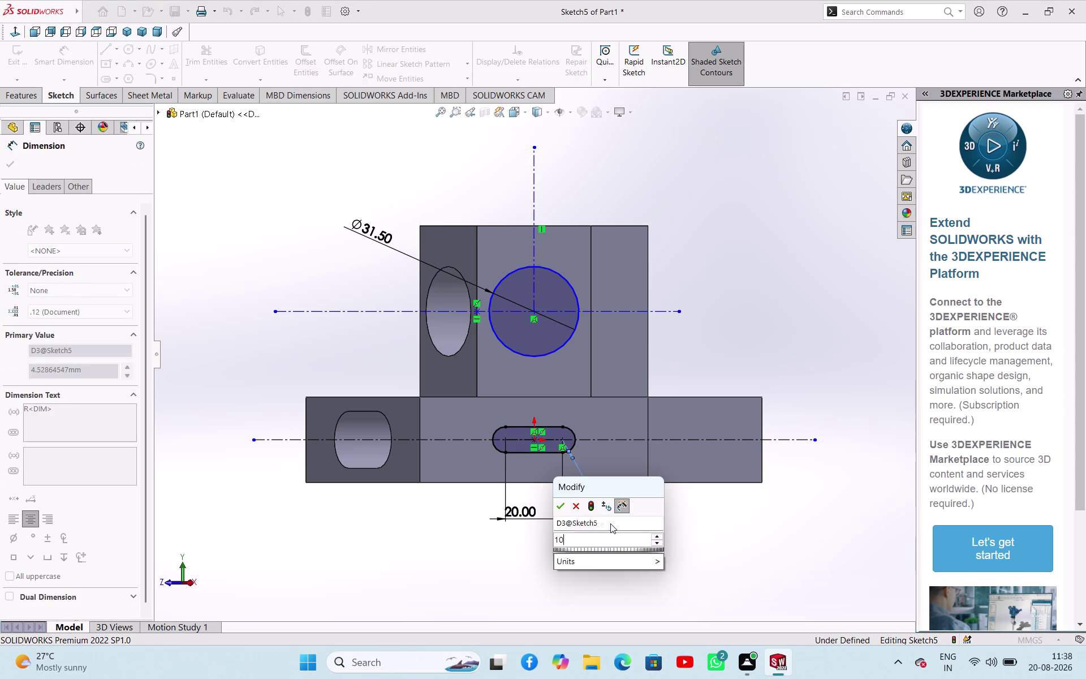
click(6, 160)
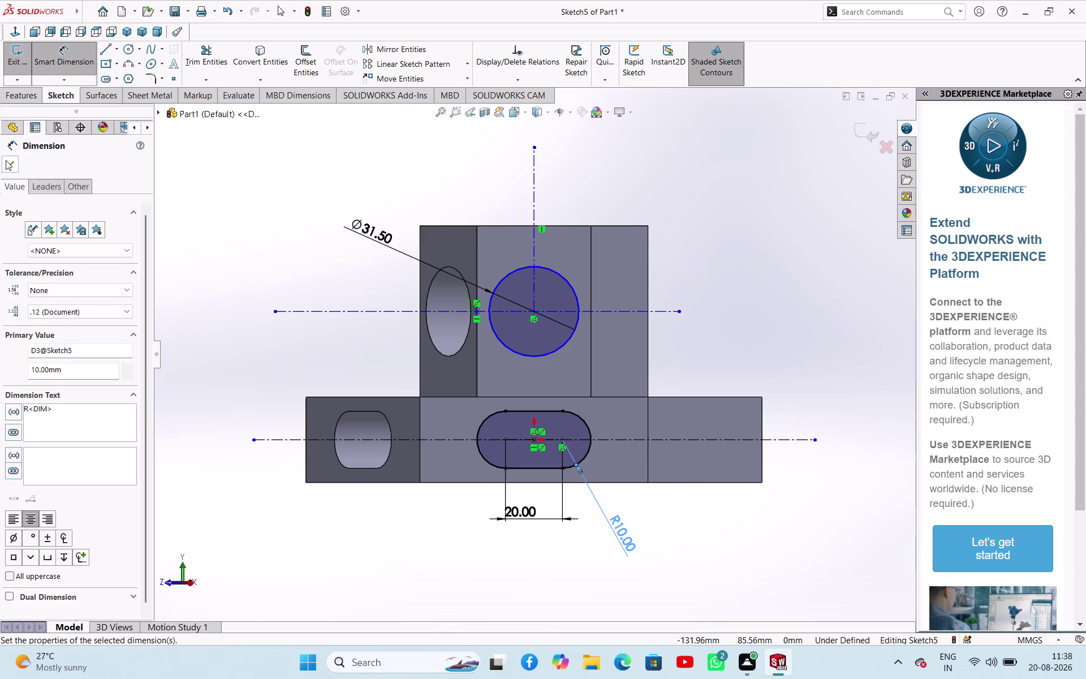
middle_drag(249, 264, 198, 414)
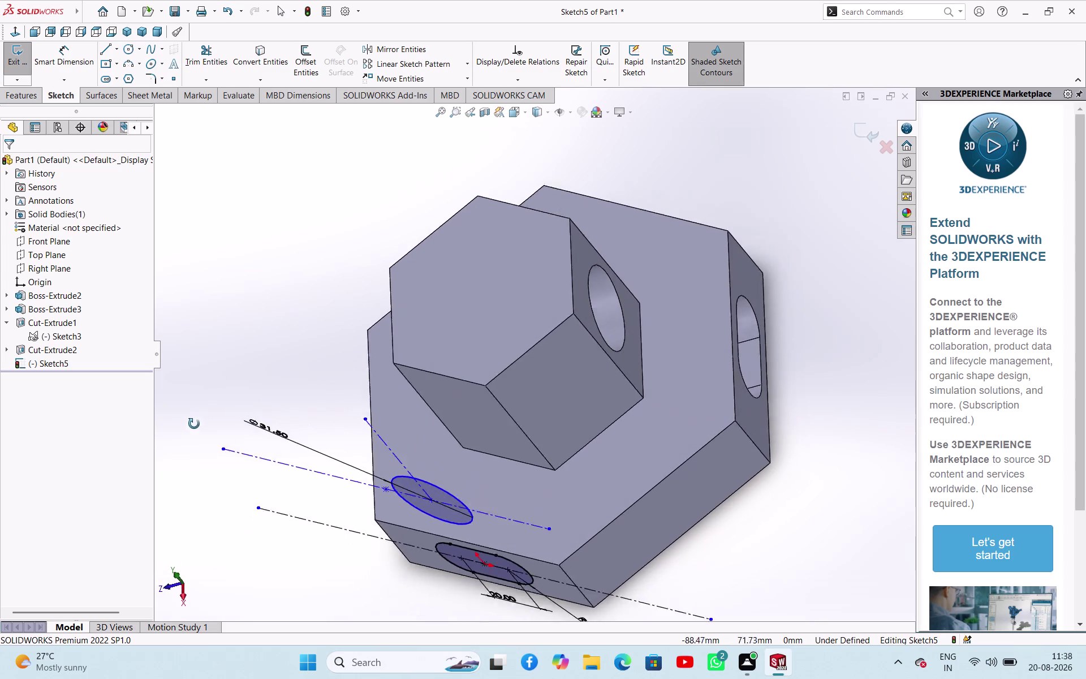
Cut Sketch5's circle and slot into the part as a Blind 321 mm extruded cut.
middle_drag(198, 413, 229, 393)
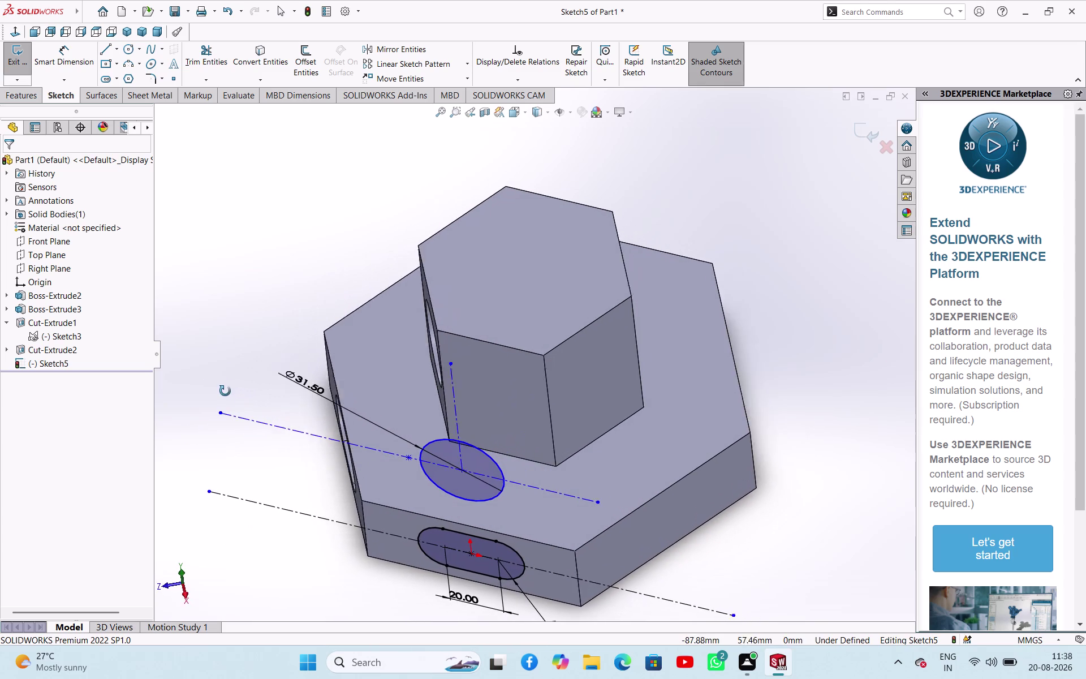
middle_drag(229, 392, 225, 389)
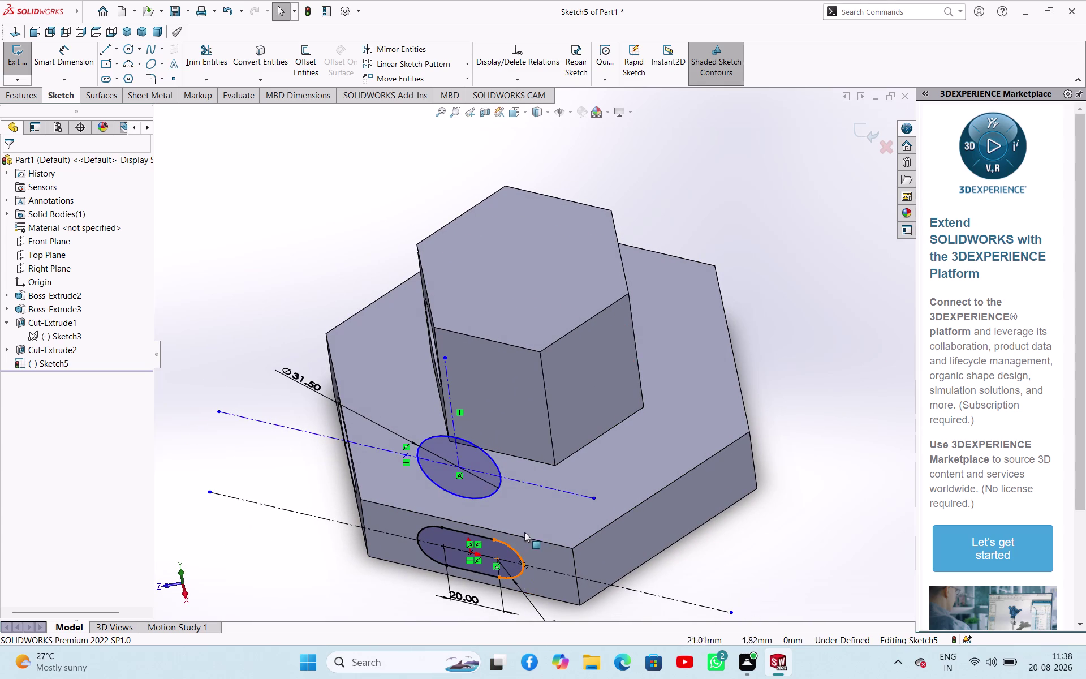
click(27, 52)
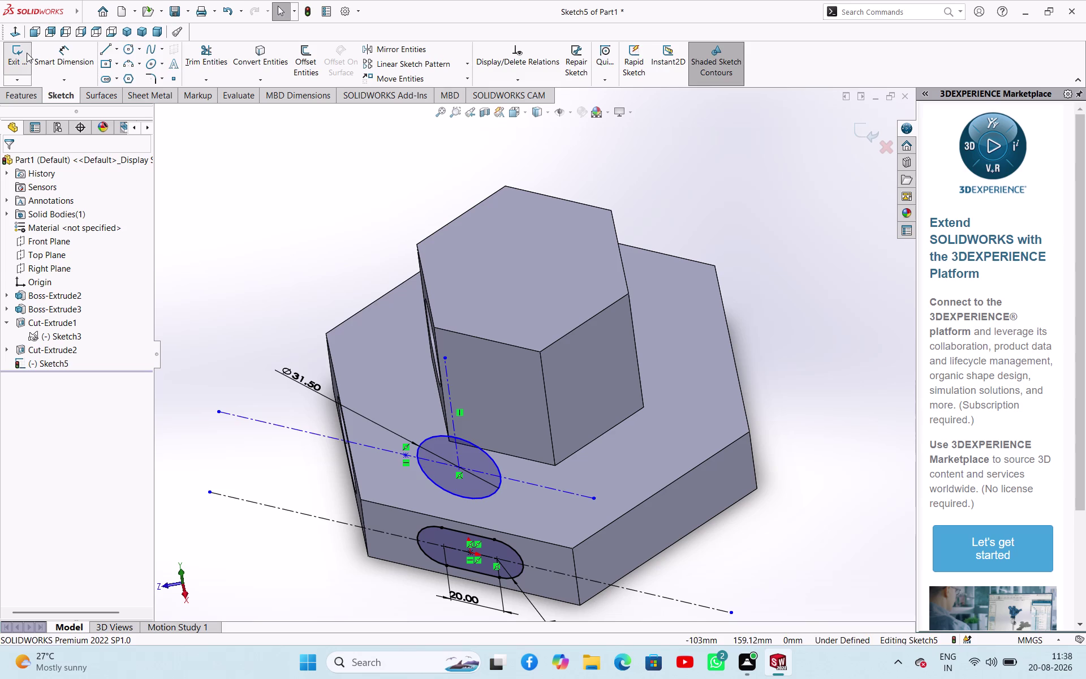
click(198, 76)
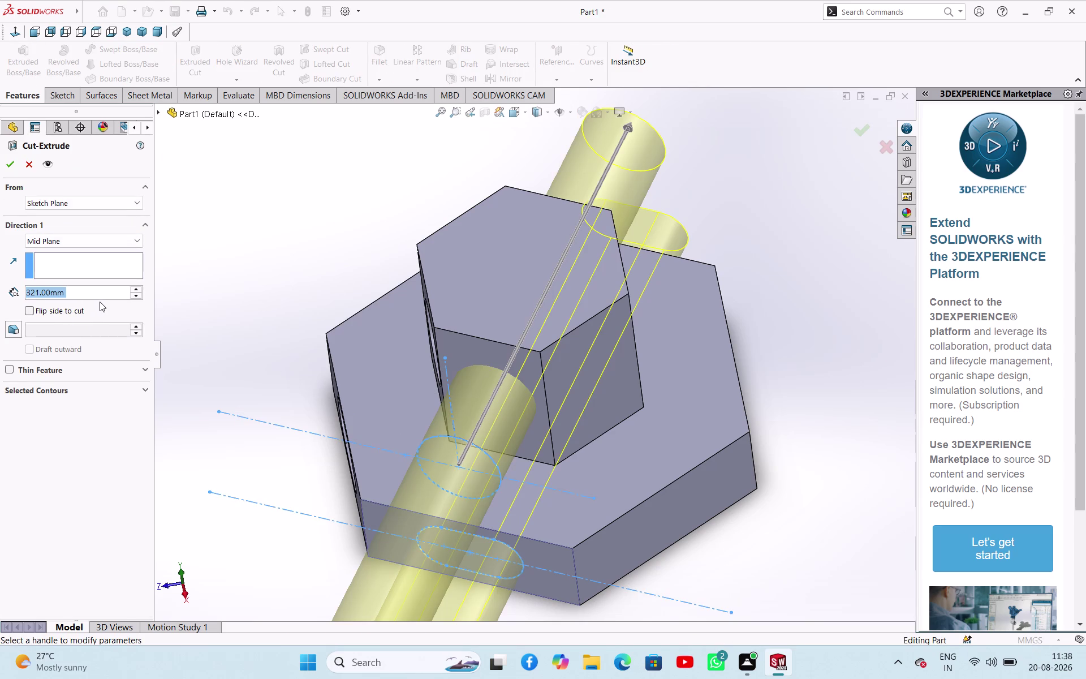
click(104, 237)
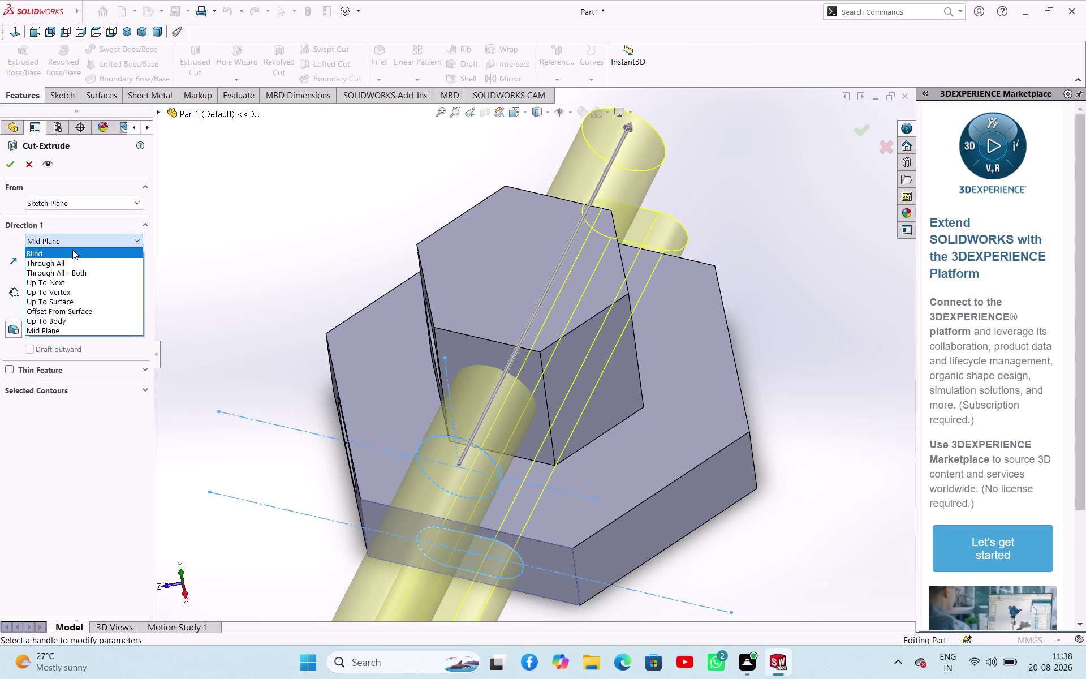
click(12, 240)
click(69, 239)
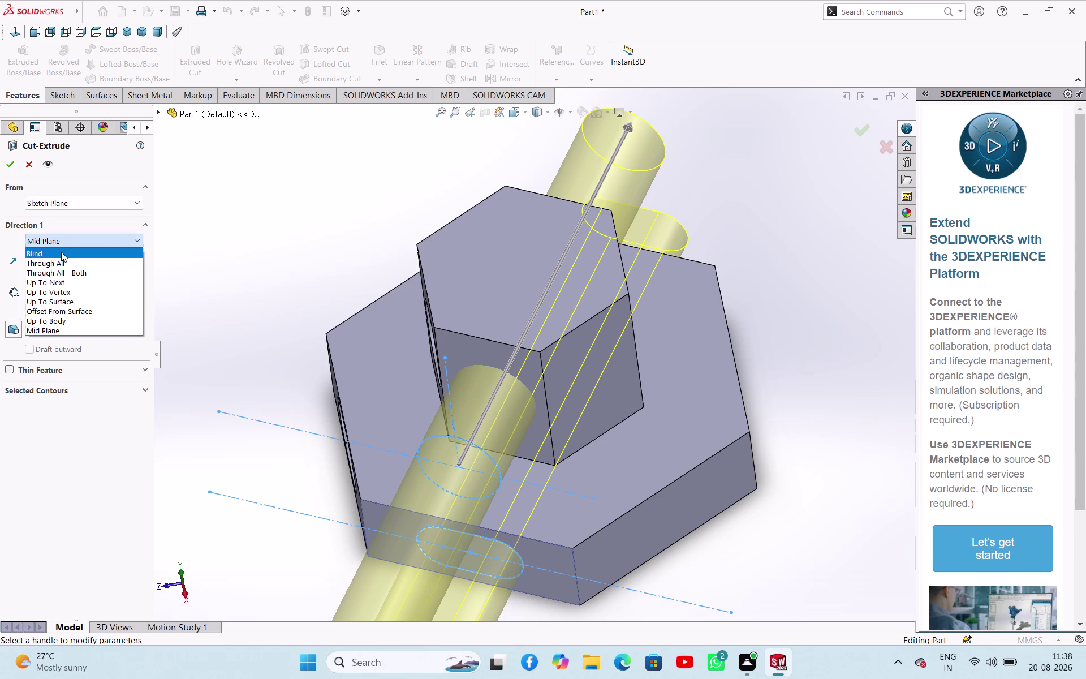
click(61, 252)
middle_drag(420, 308, 387, 347)
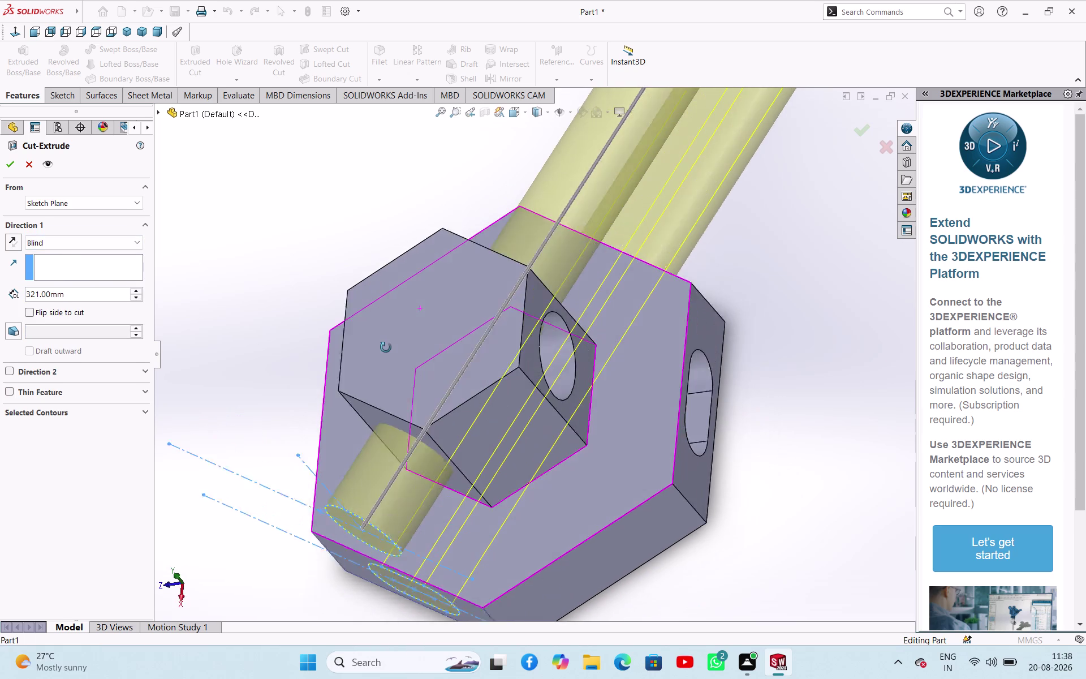
middle_drag(386, 347, 373, 369)
click(16, 162)
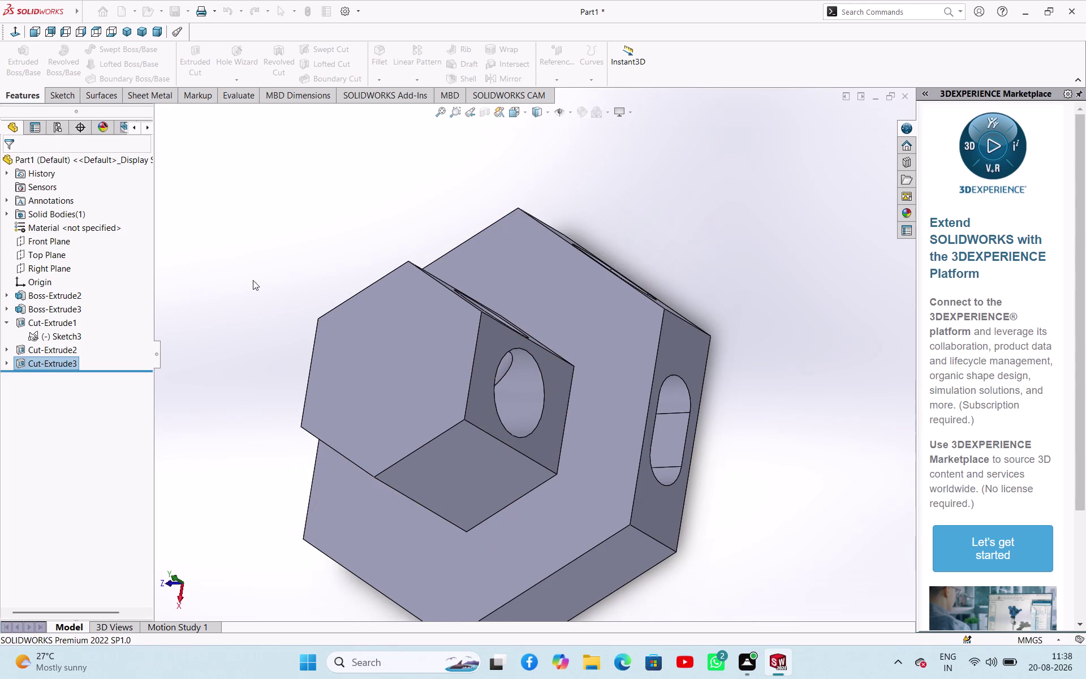
Inspect the new holes, then open Sketch6 on the lower base front face, viewed Normal To.
click(307, 250)
middle_drag(316, 253, 320, 220)
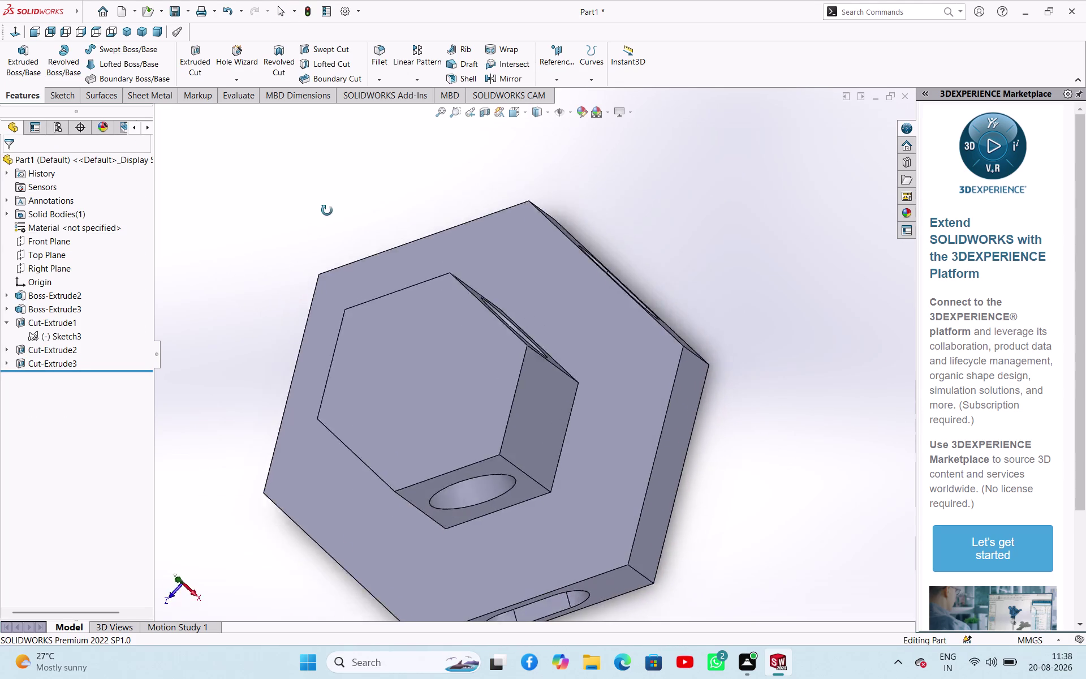
middle_drag(319, 219, 444, 432)
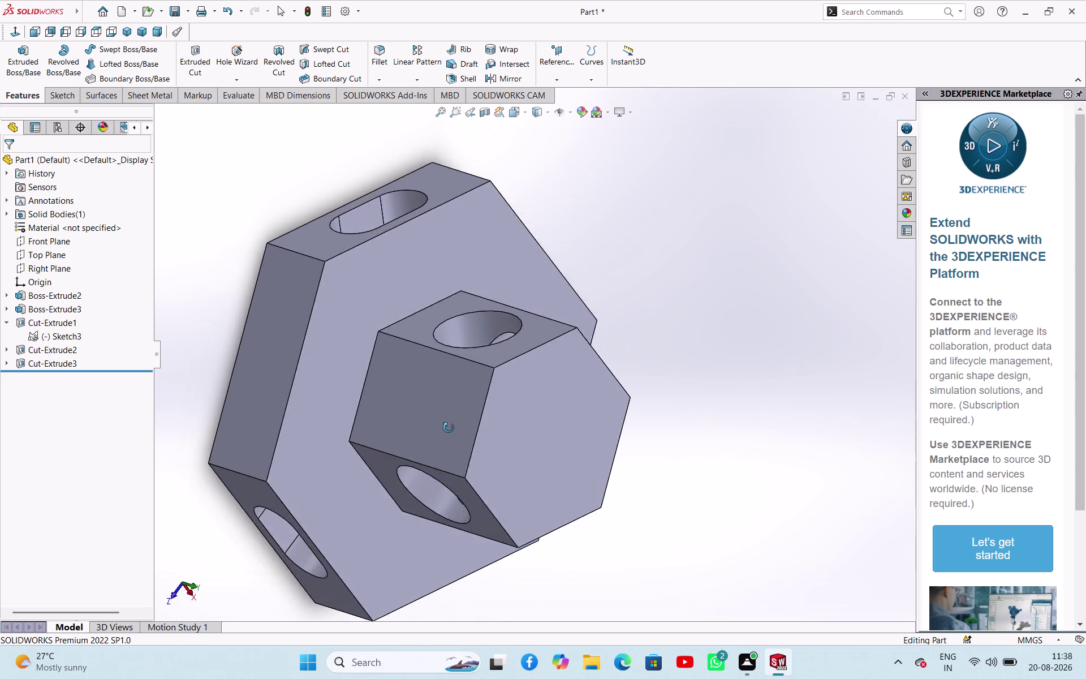
middle_drag(444, 433, 325, 188)
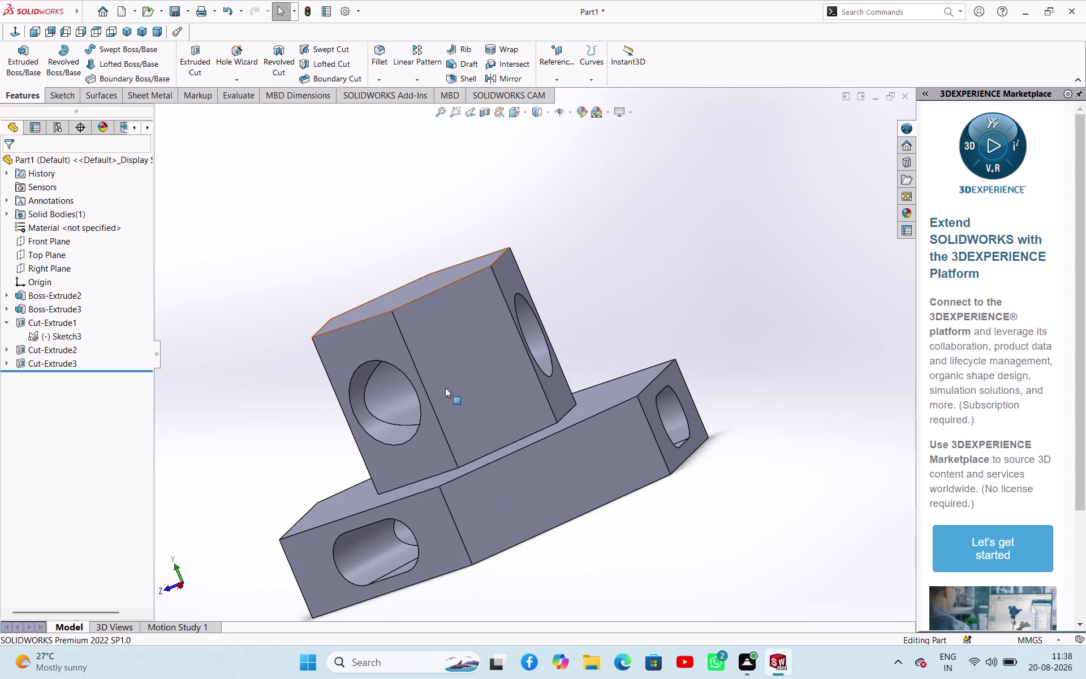
click(528, 486)
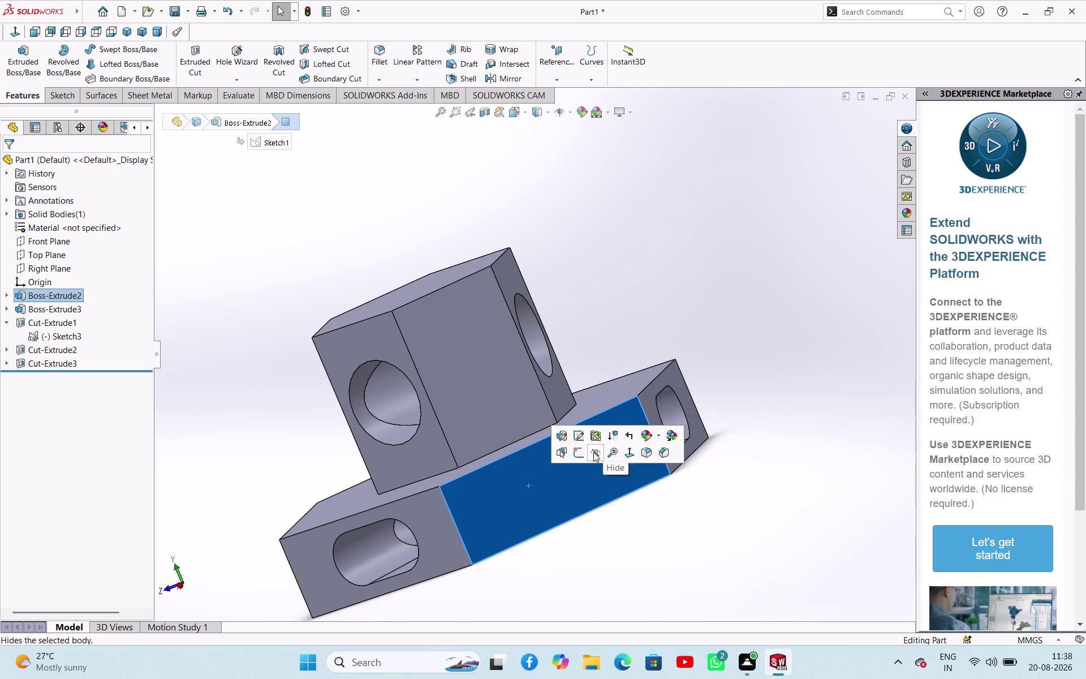
click(577, 454)
click(290, 247)
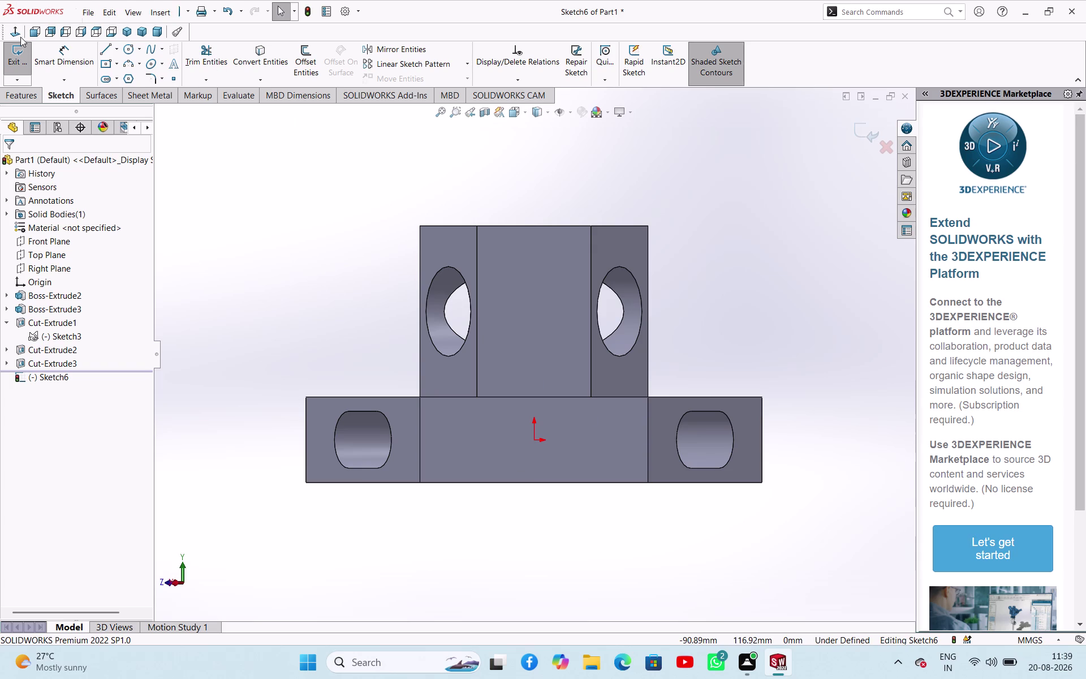
Activate the Line tool with the Midpoint line option enabled.
click(115, 45)
click(120, 63)
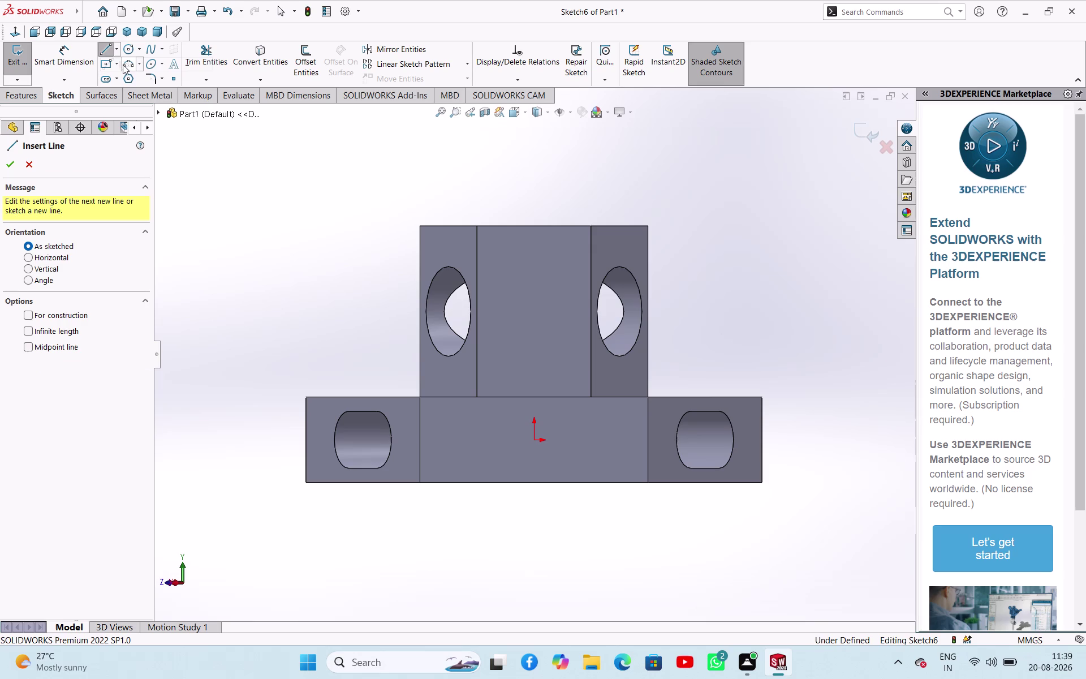
click(118, 48)
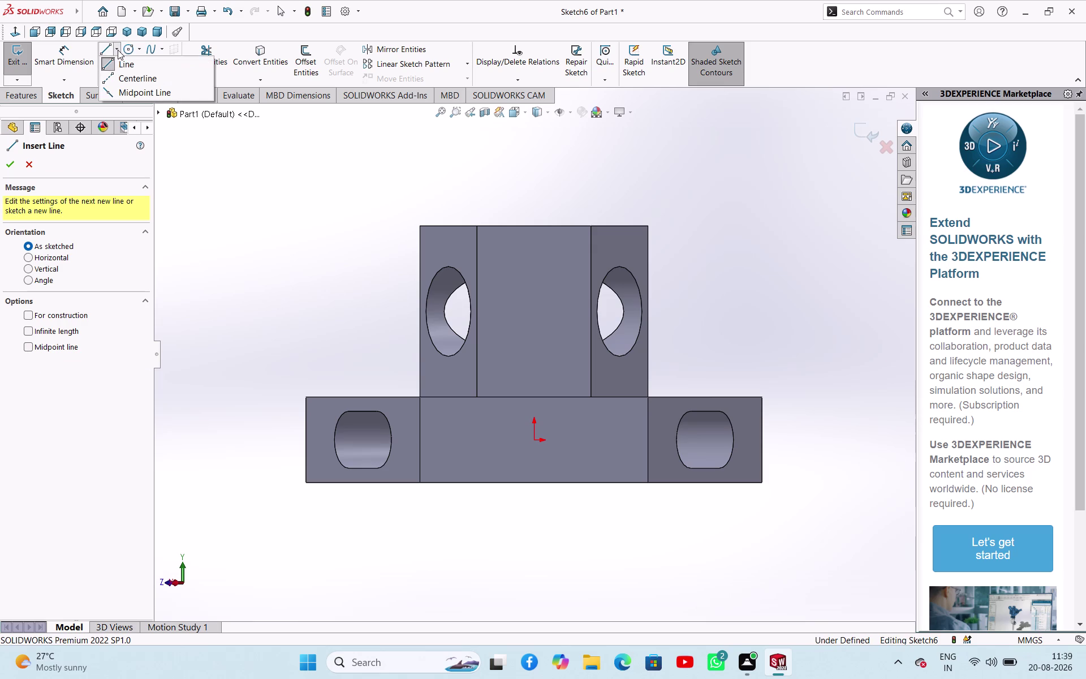
click(117, 63)
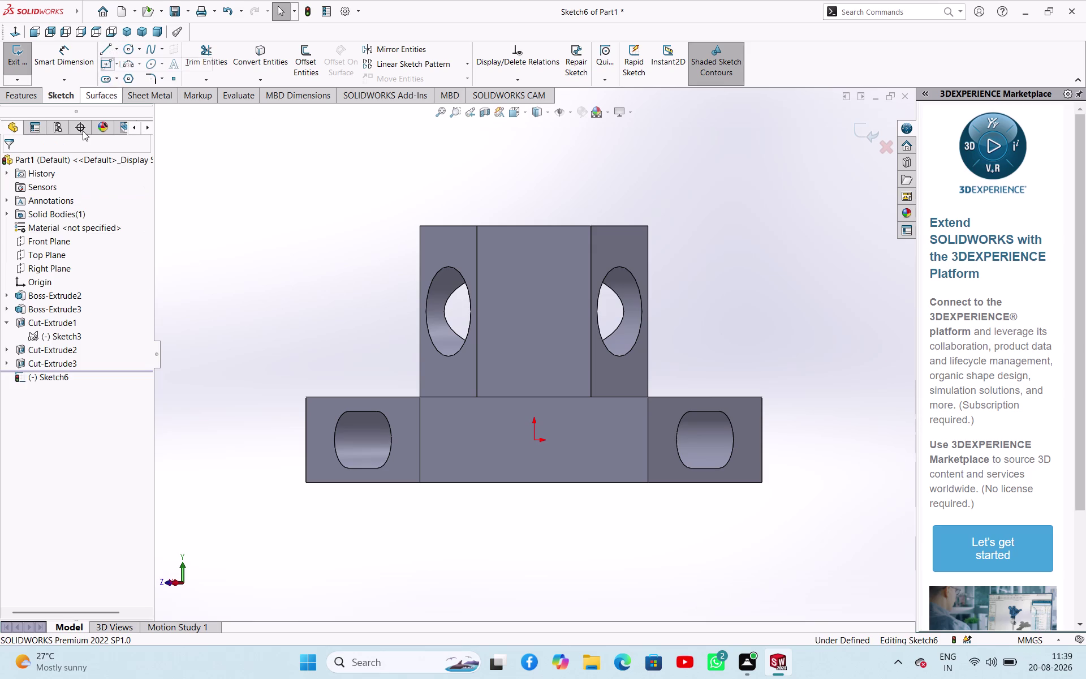
click(105, 49)
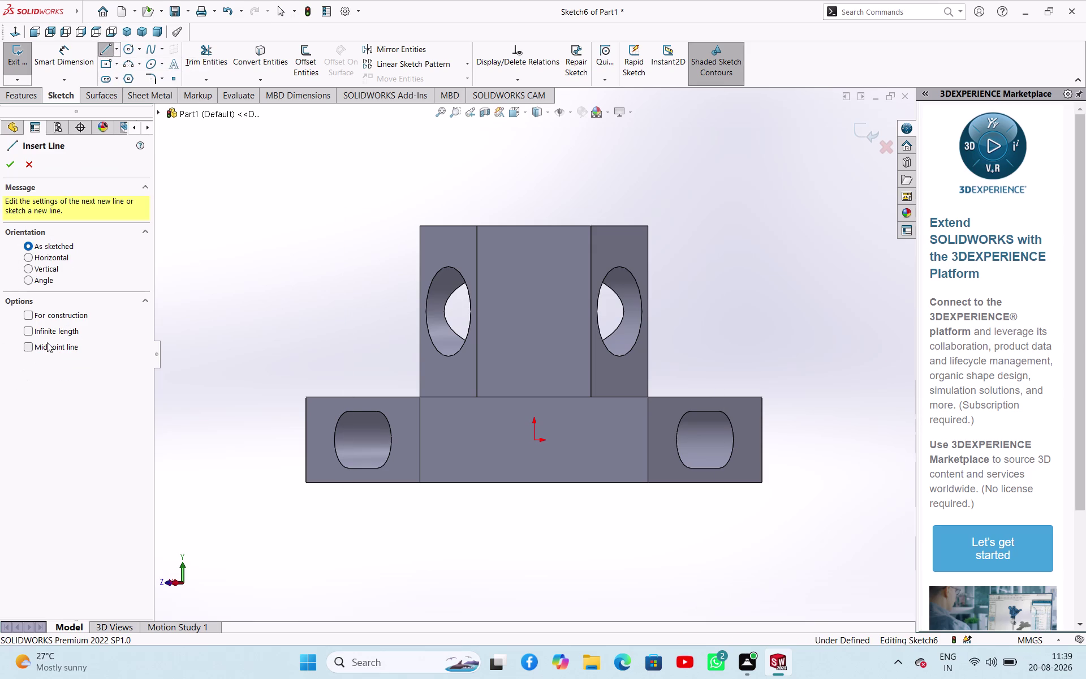
click(47, 343)
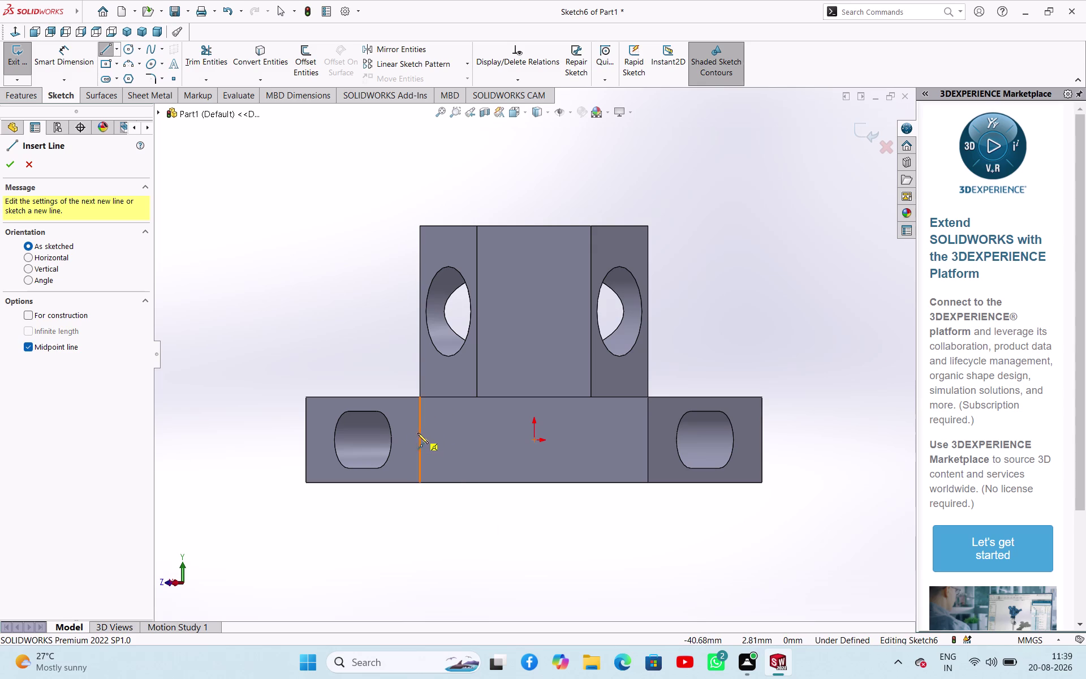
Start a line on the lower base's left inner edge.
scroll(up, 3)
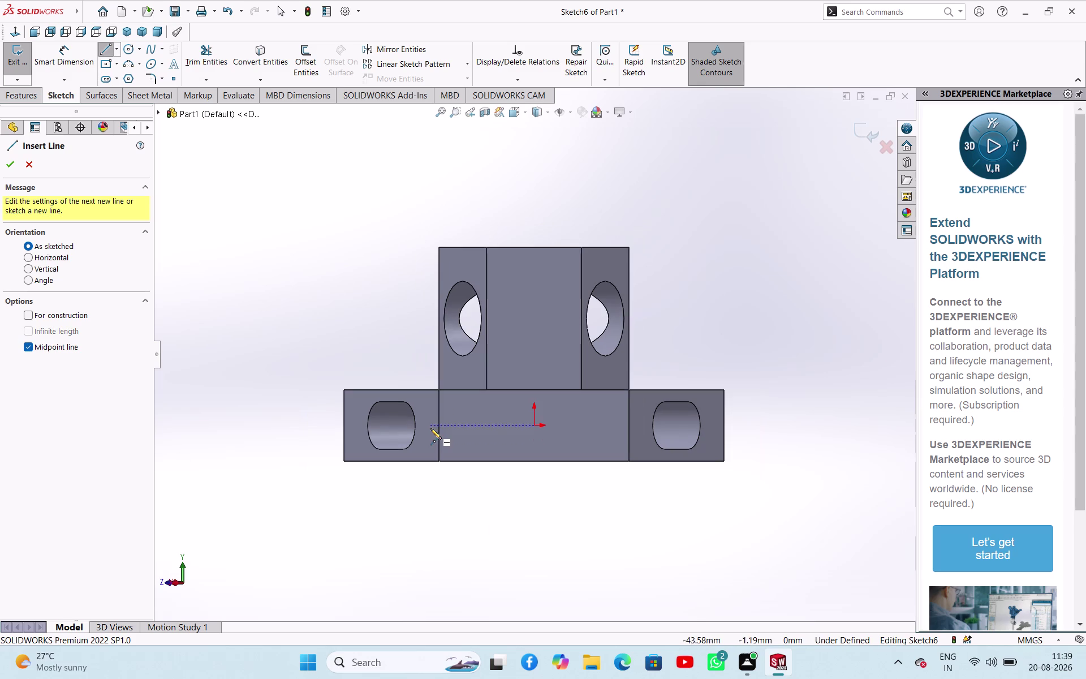
scroll(down, 3)
scroll(down, 3)
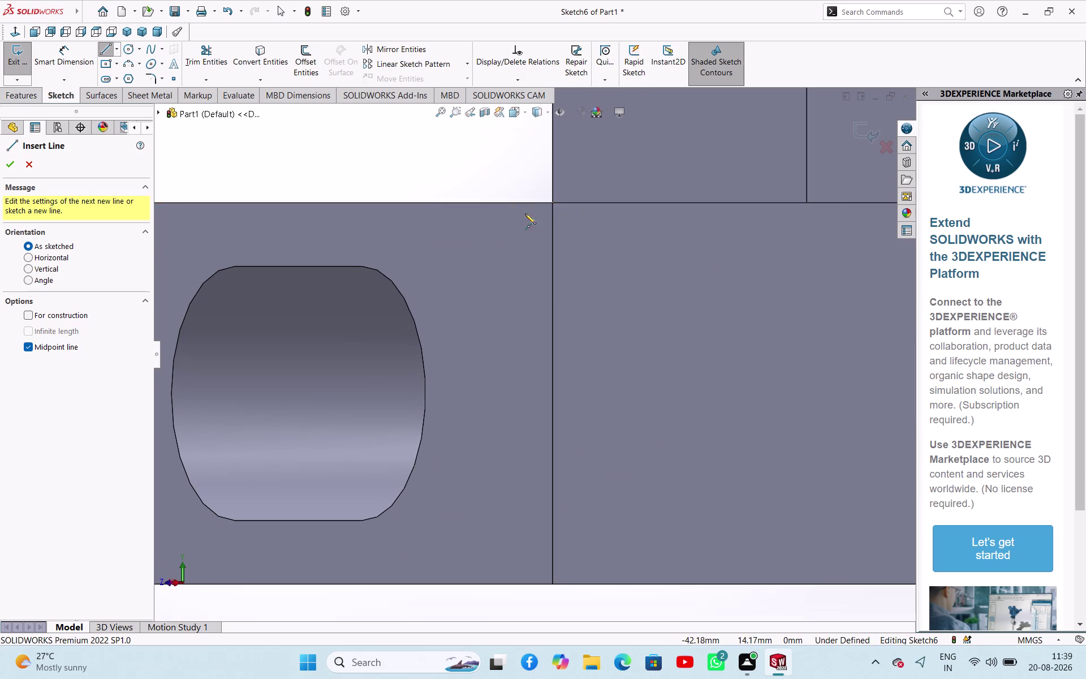
scroll(down, 3)
scroll(down, 3)
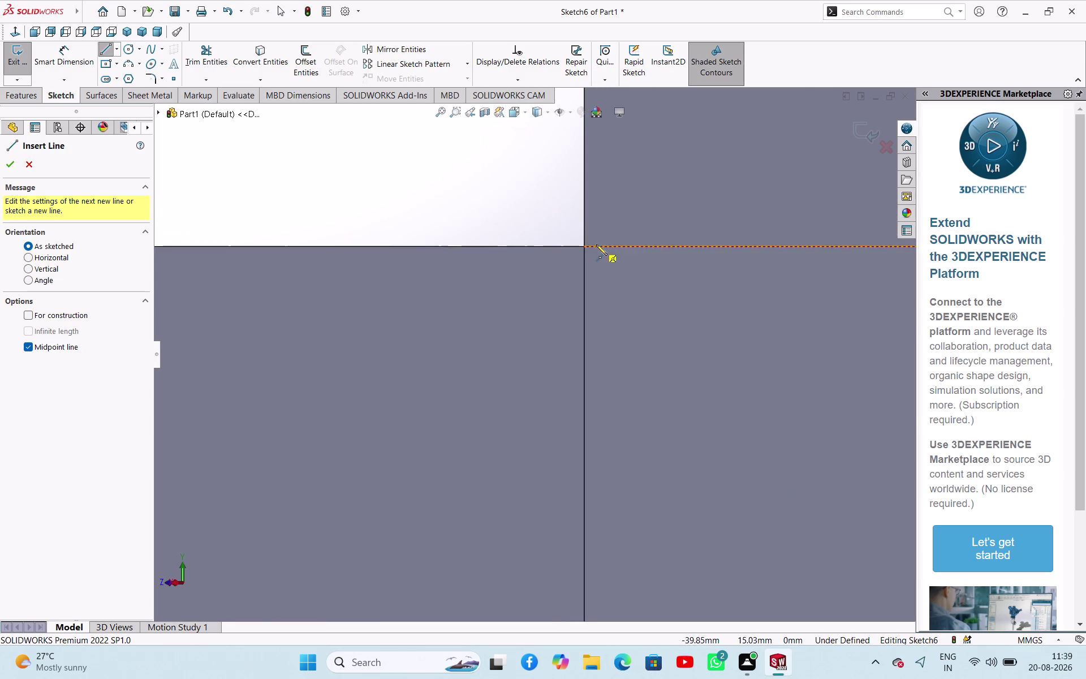
scroll(up, 3)
scroll(up, 3)
scroll(up, 3)
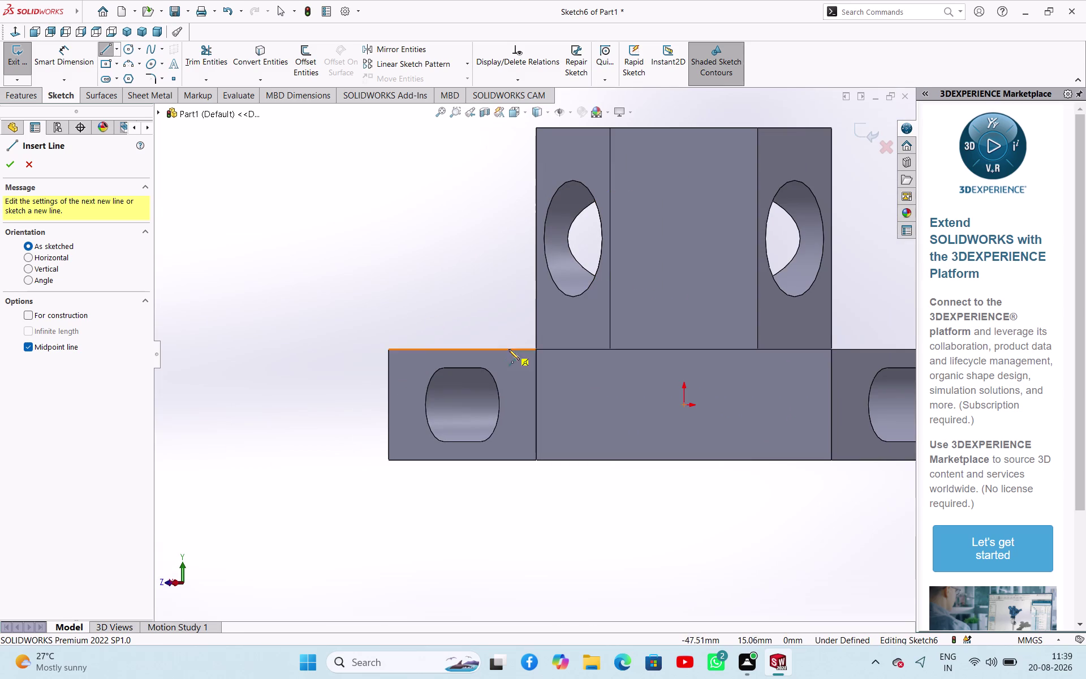
scroll(down, 3)
scroll(down, 3)
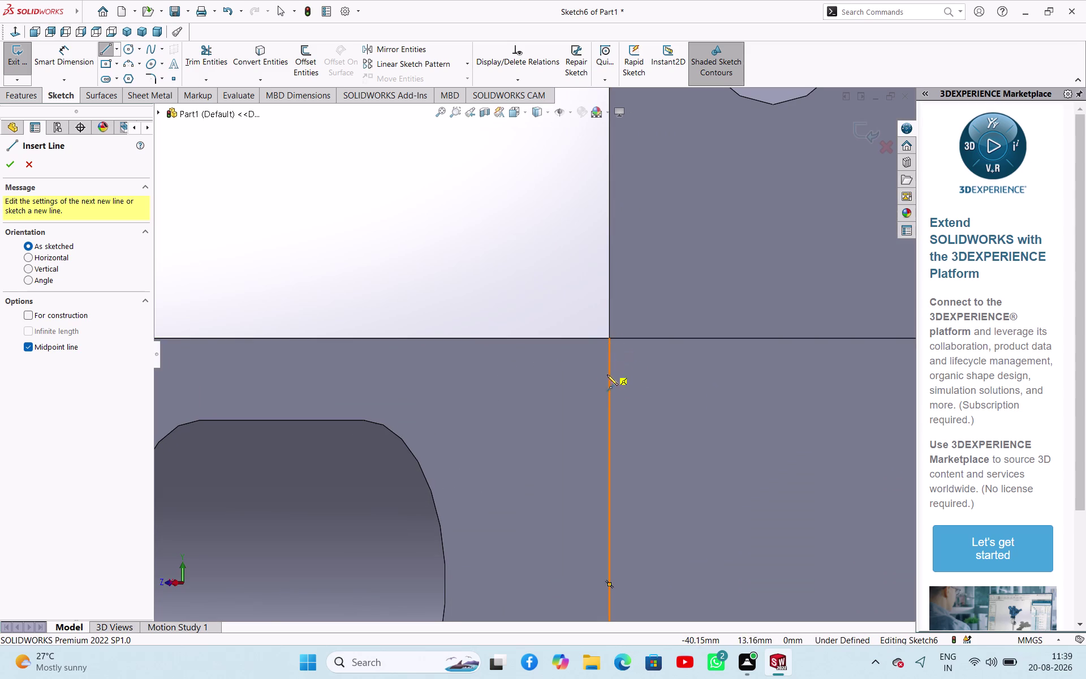
scroll(down, 3)
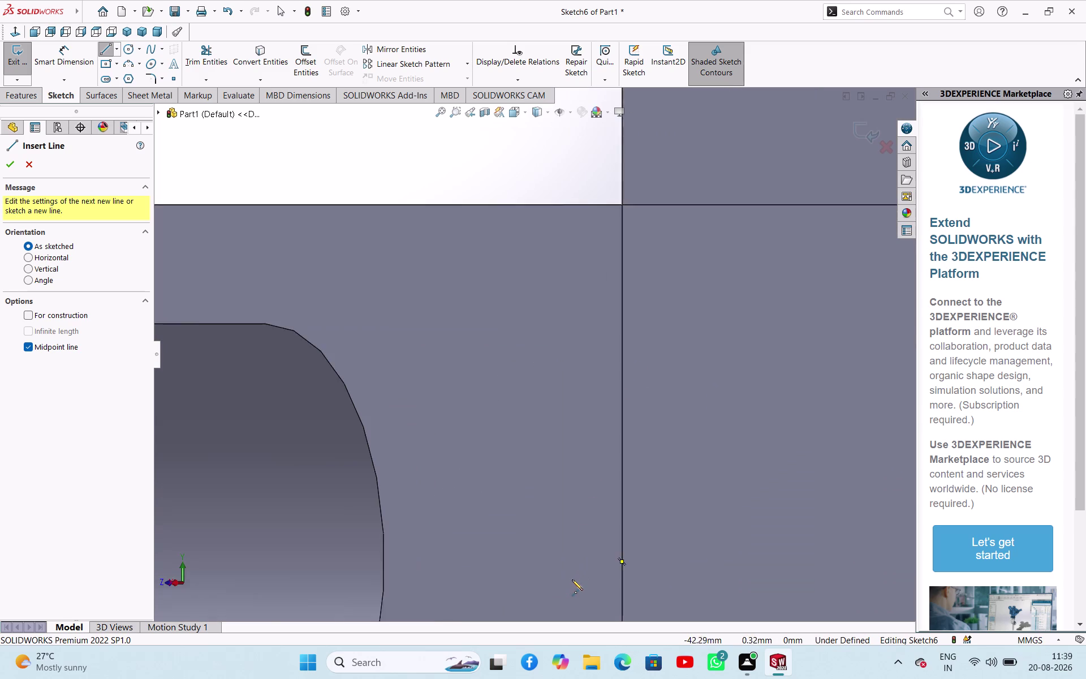
scroll(down, 3)
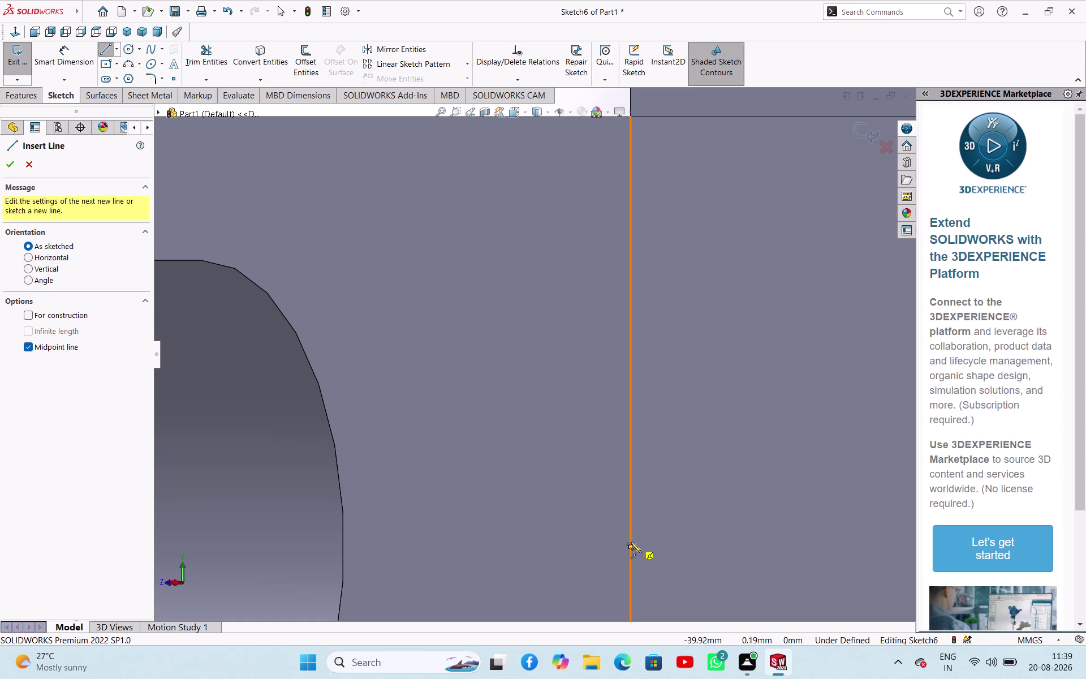
click(631, 546)
scroll(down, 3)
scroll(down, 3)
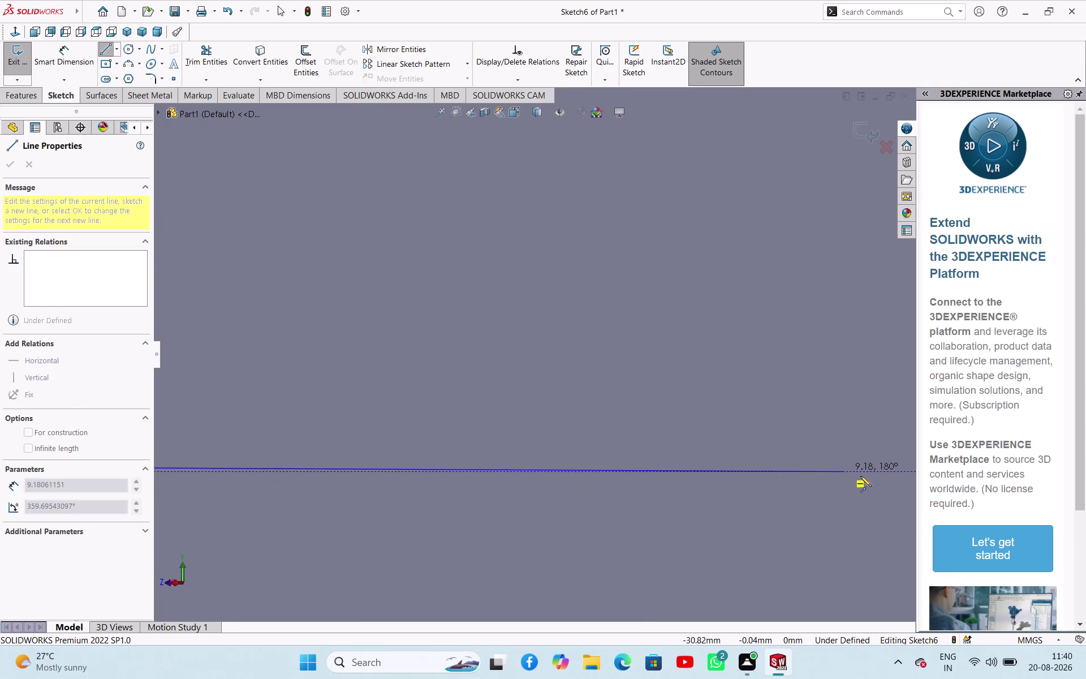
scroll(down, 3)
scroll(up, 3)
scroll(up, 3)
scroll(down, 3)
scroll(up, 3)
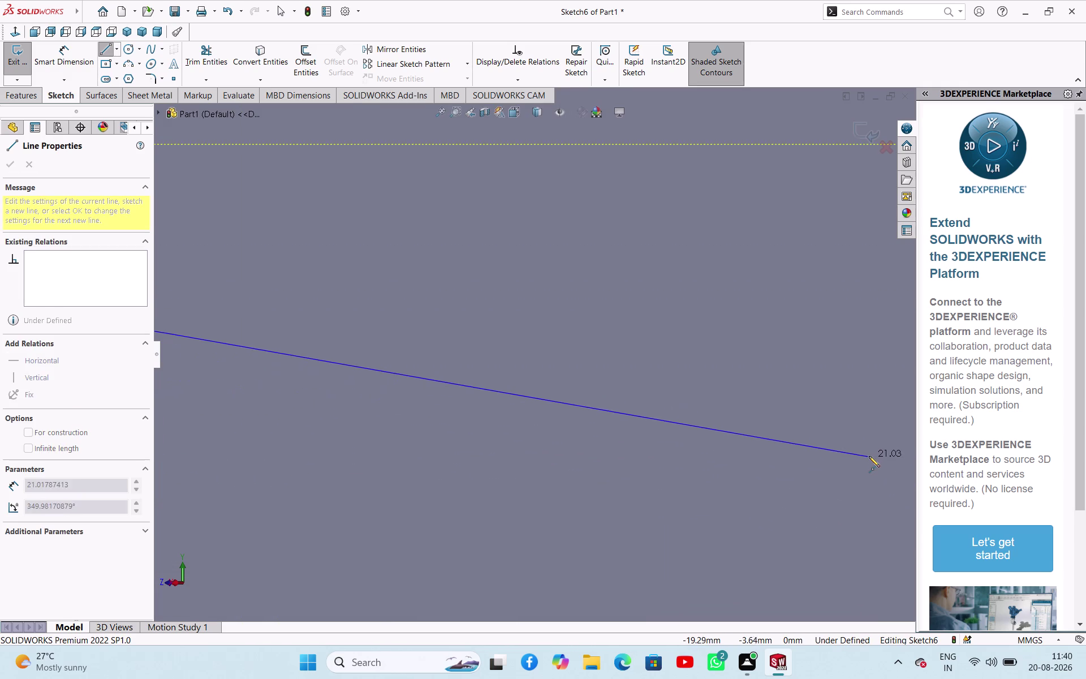
scroll(up, 3)
scroll(up, 3)
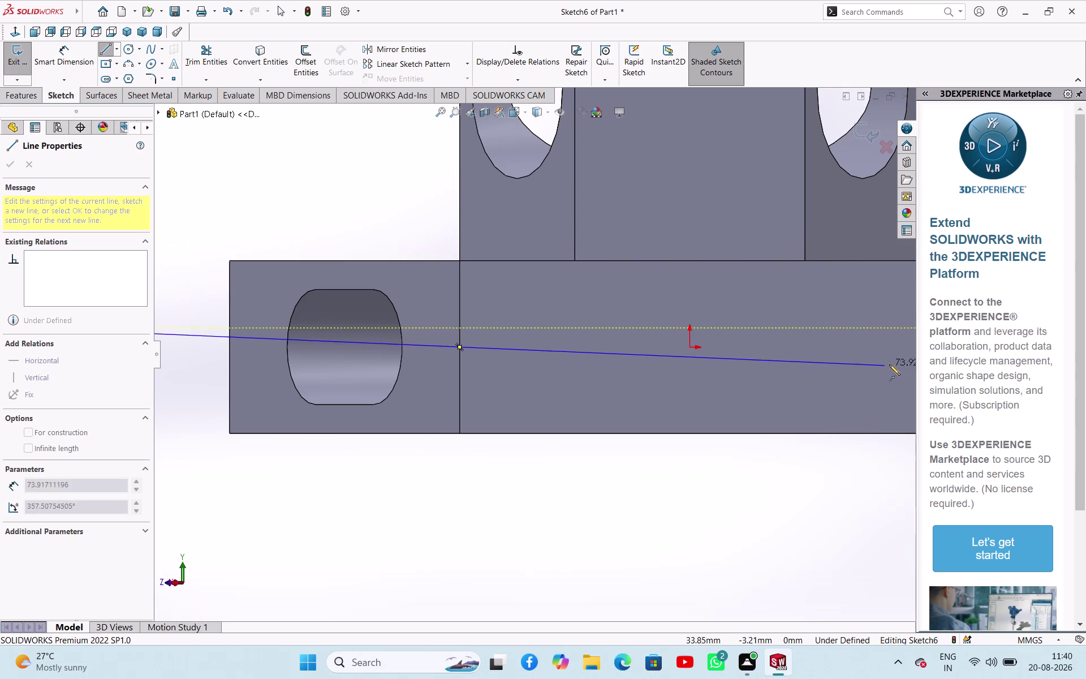
scroll(down, 3)
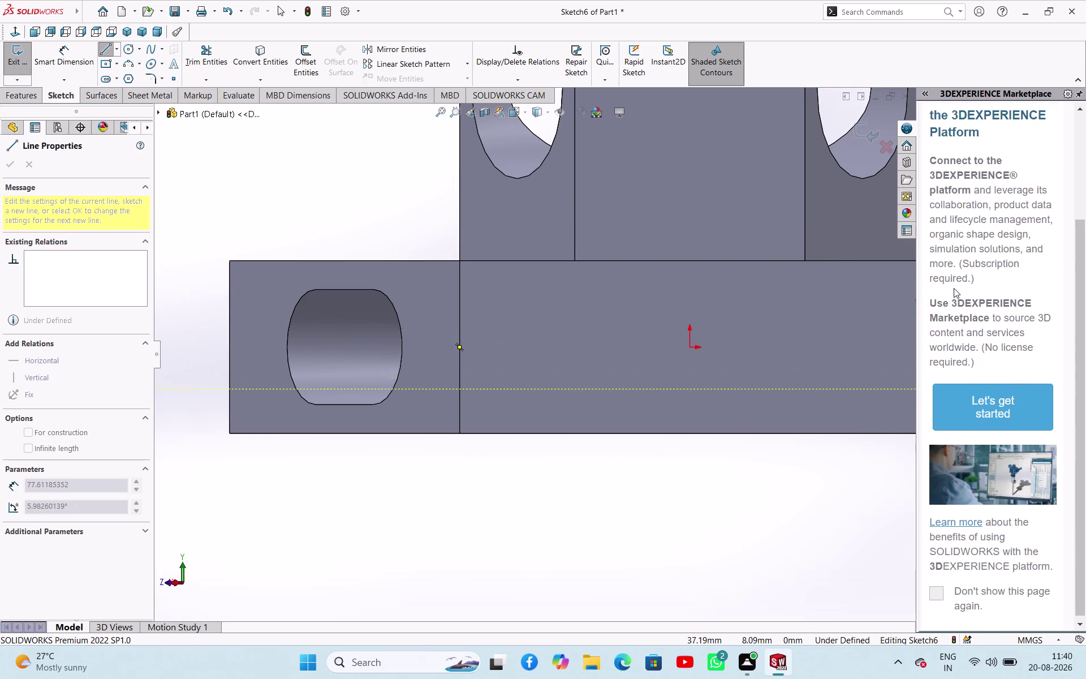
scroll(down, 3)
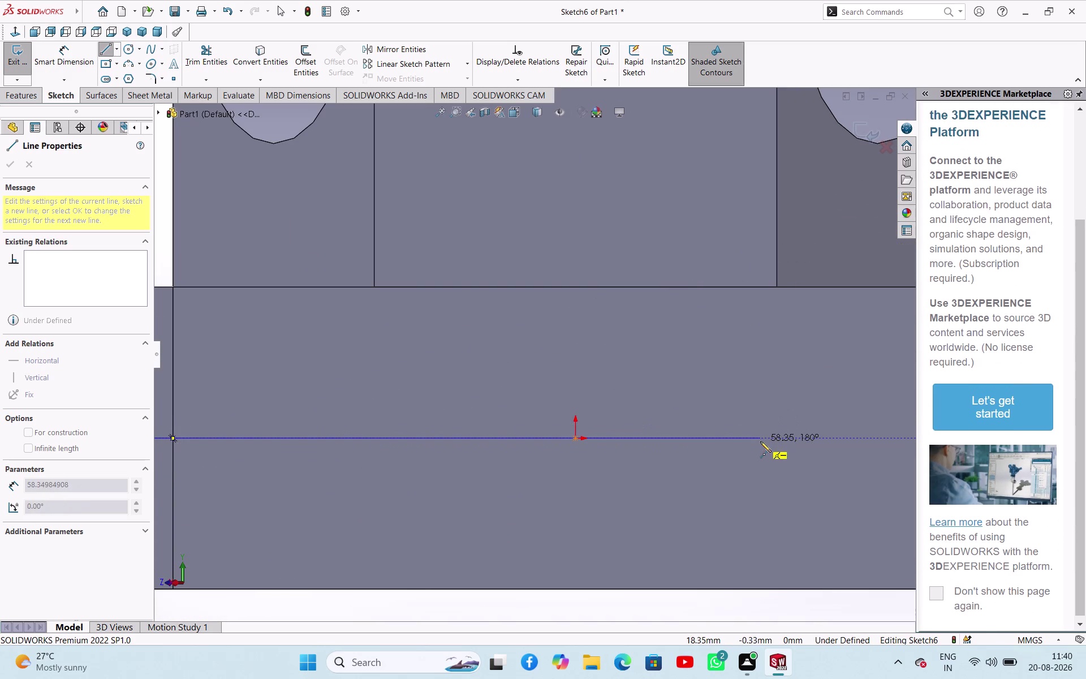
scroll(down, 3)
scroll(up, 3)
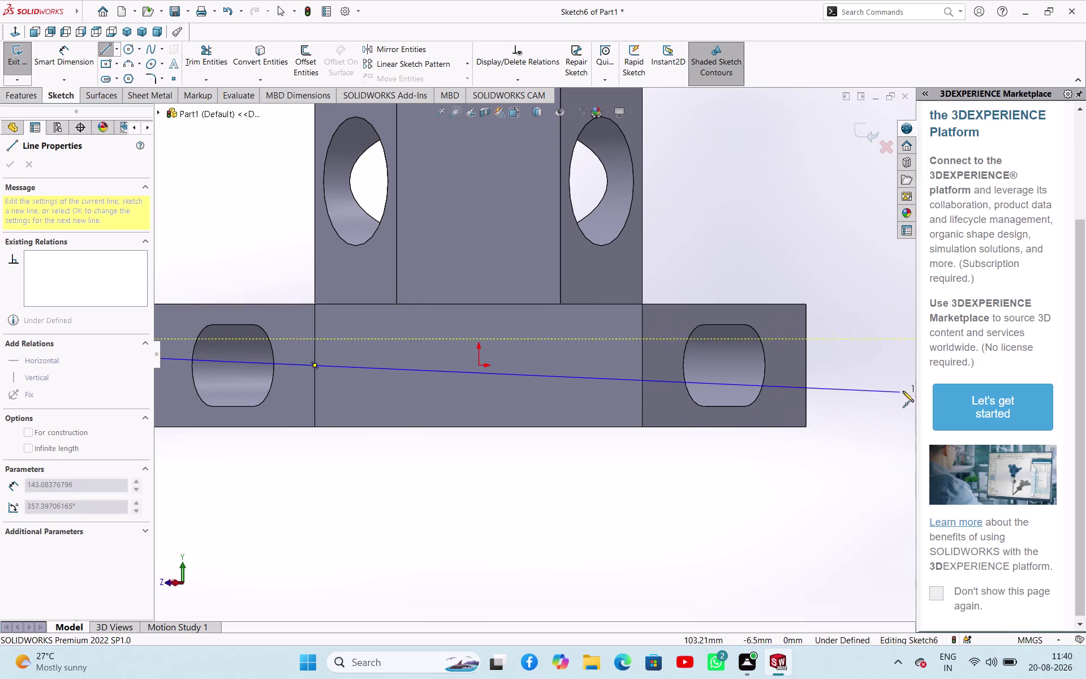
End the slanted line far past the base's right side, keeping only that line.
click(926, 378)
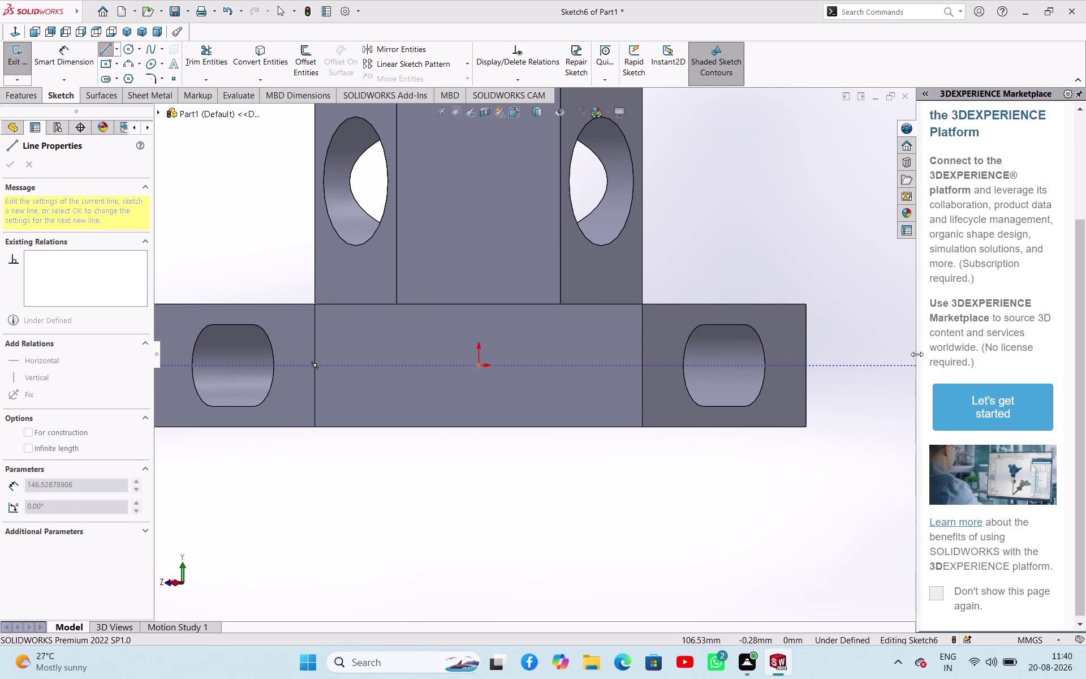
click(918, 354)
scroll(up, 3)
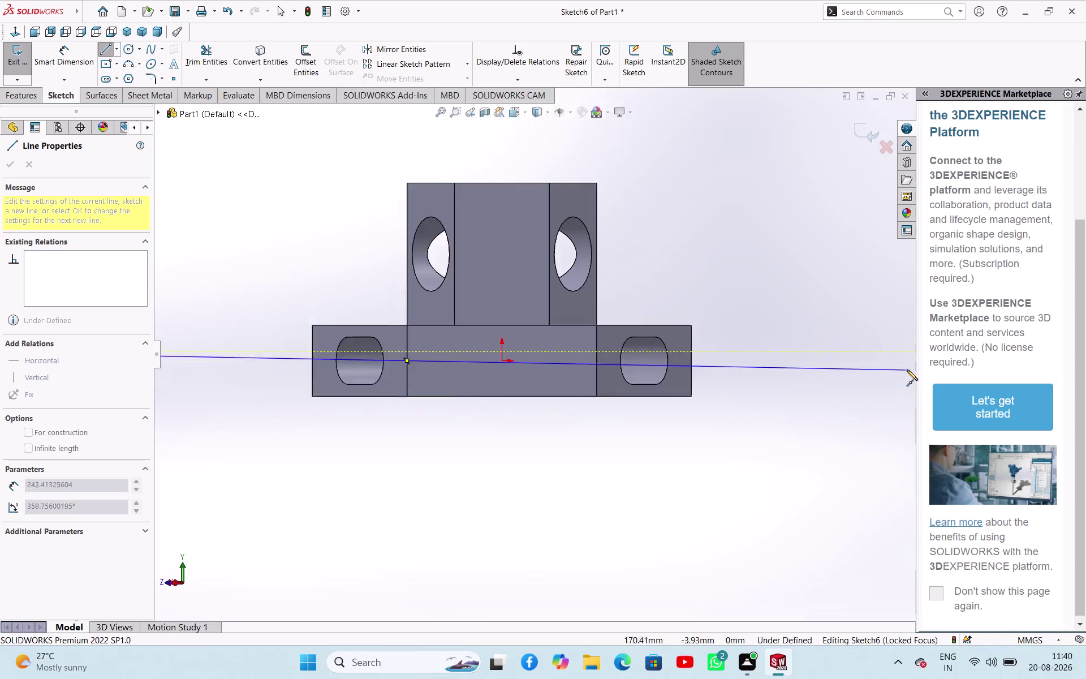
scroll(down, 3)
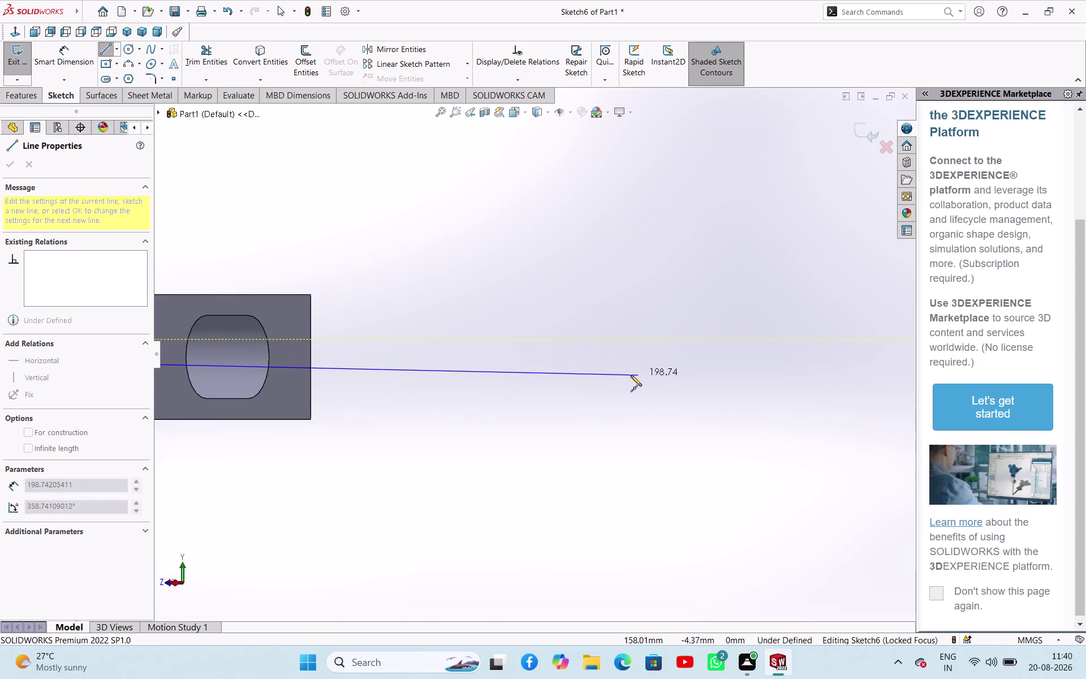
click(641, 373)
scroll(down, 3)
scroll(up, 3)
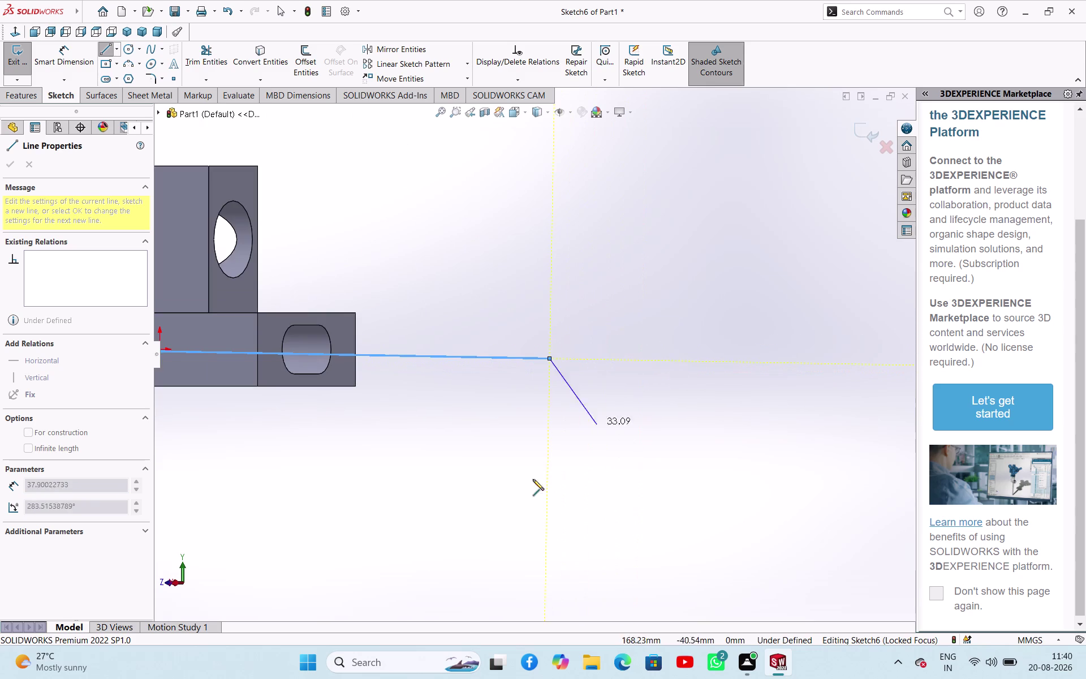
scroll(down, 3)
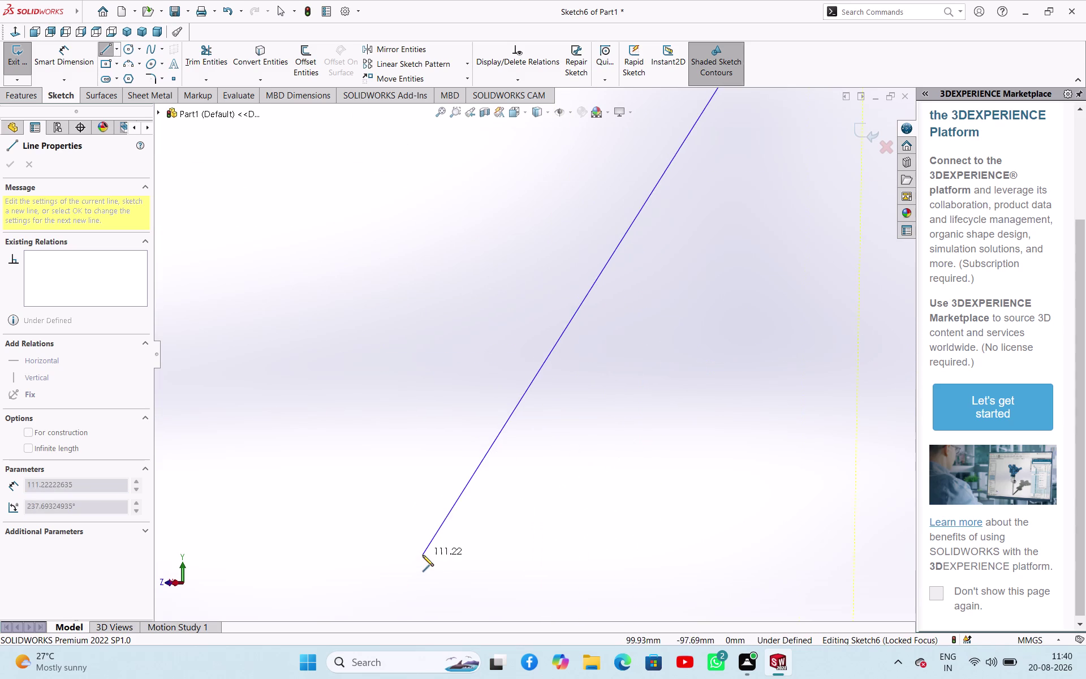
scroll(up, 3)
scroll(up, 3)
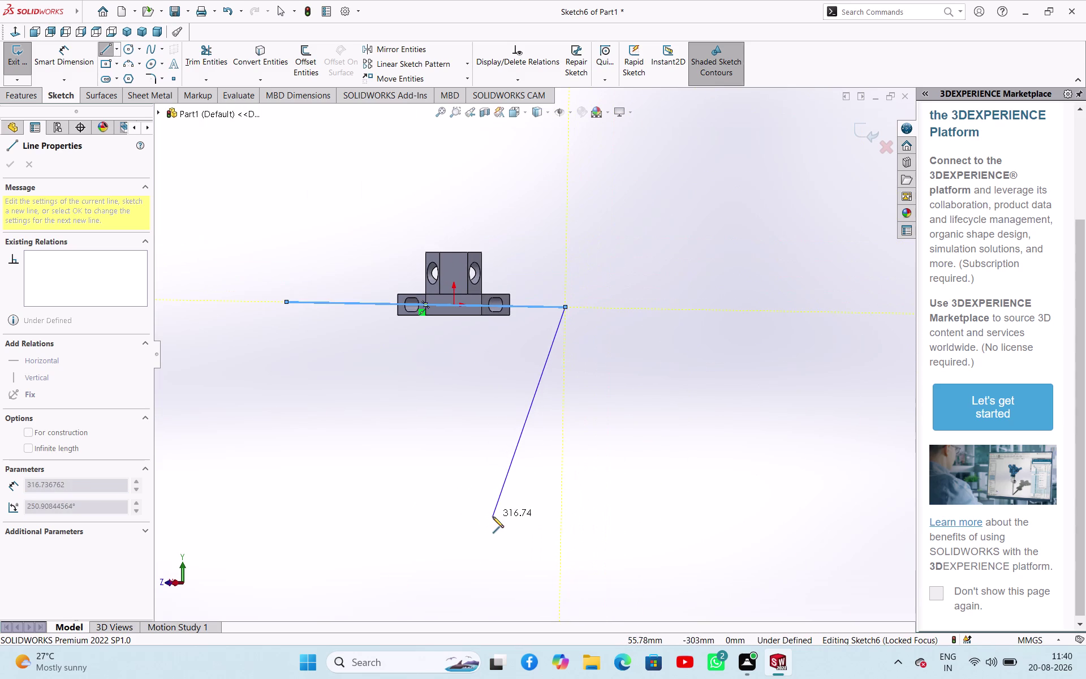
scroll(down, 3)
scroll(down, 3)
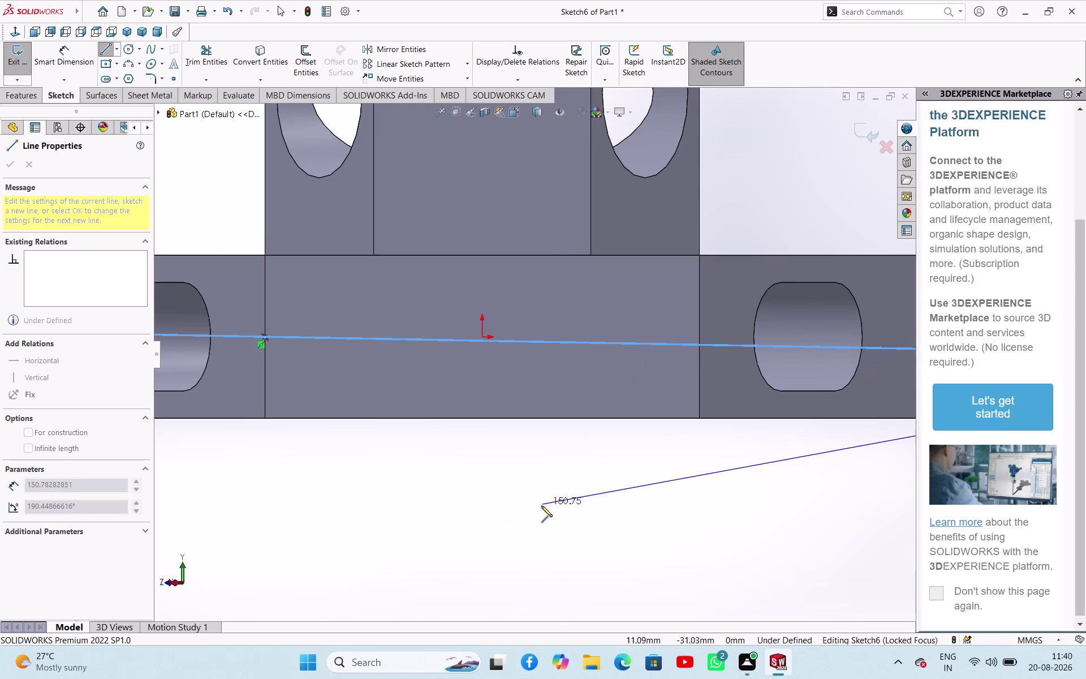
right_click(542, 506)
click(578, 514)
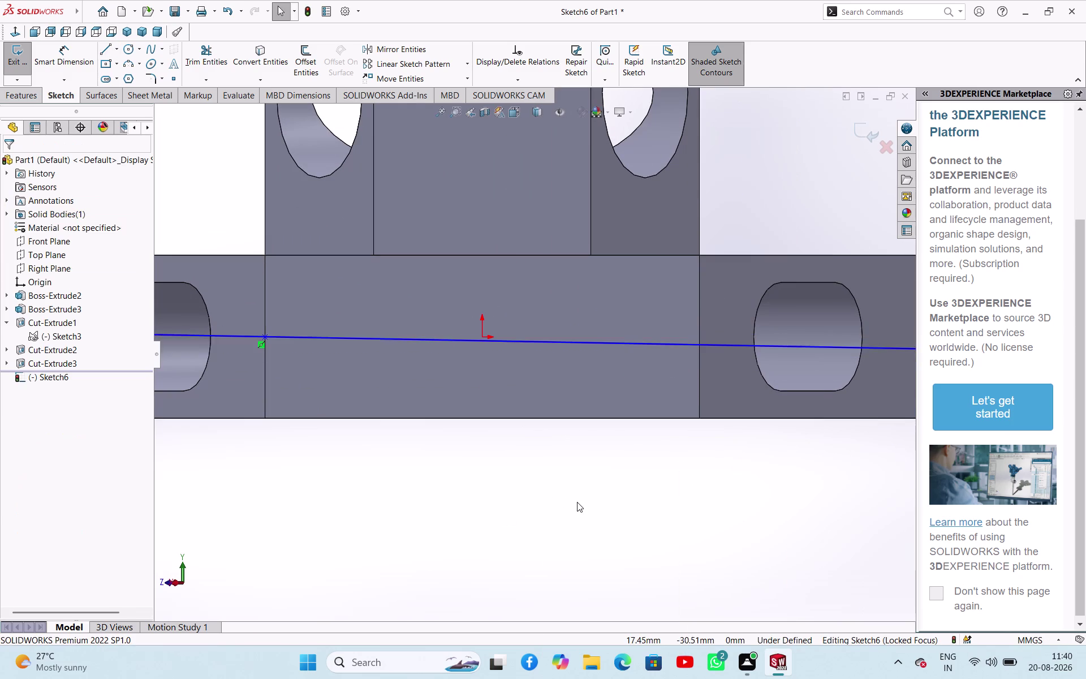
scroll(down, 3)
scroll(up, 3)
scroll(up, 3)
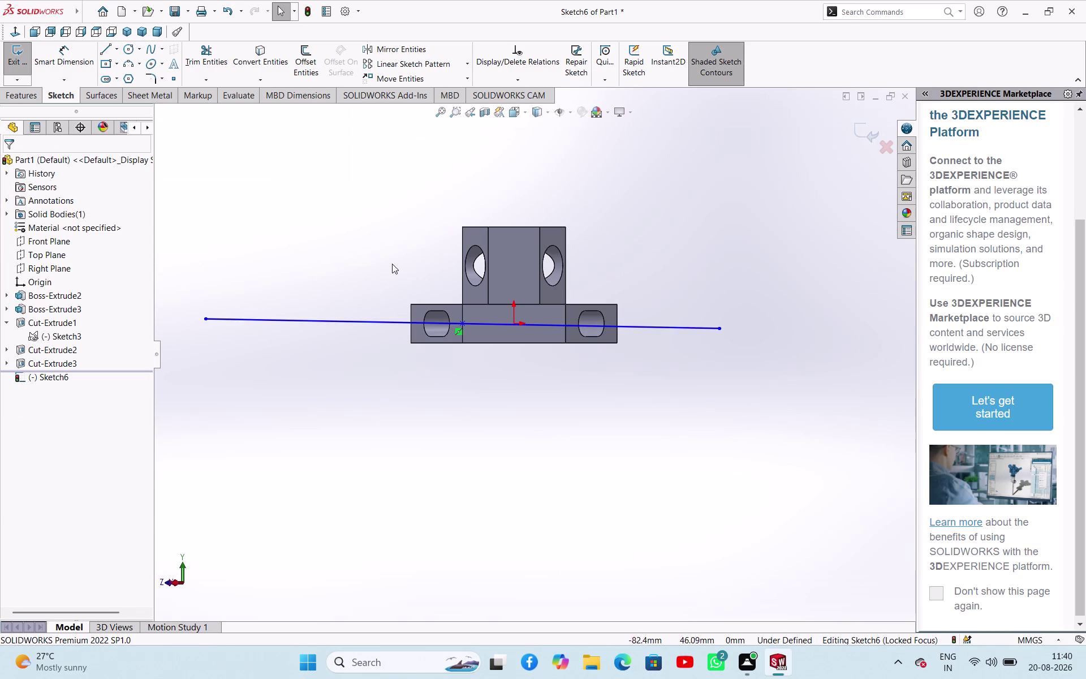
scroll(down, 3)
scroll(down, 3)
scroll(down, 3)
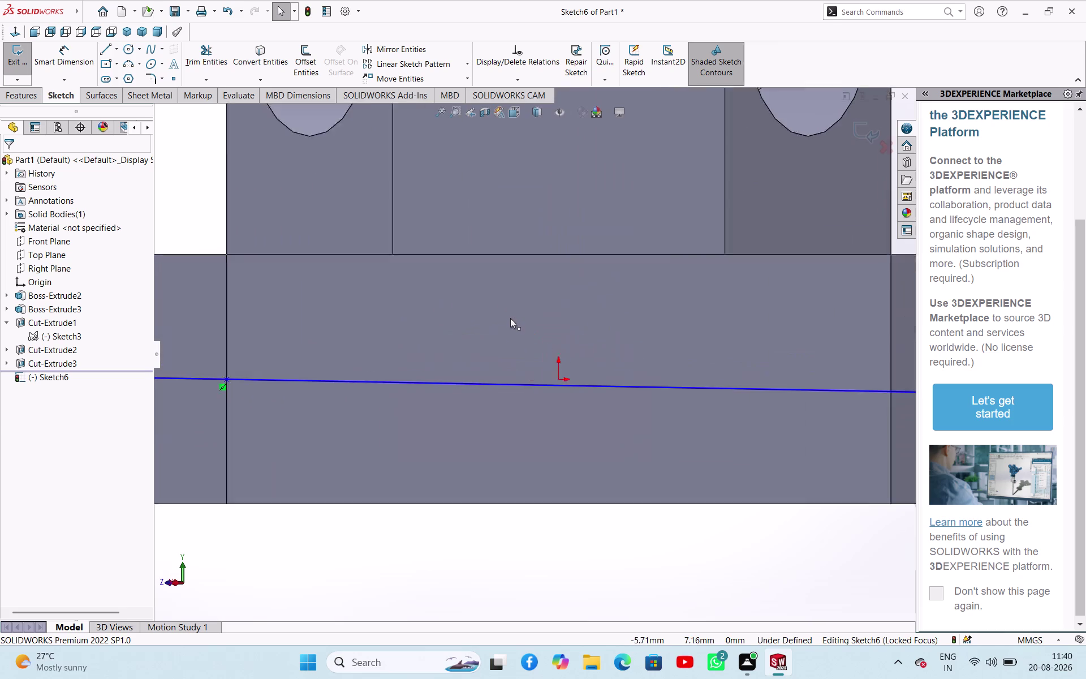
scroll(down, 3)
scroll(up, 3)
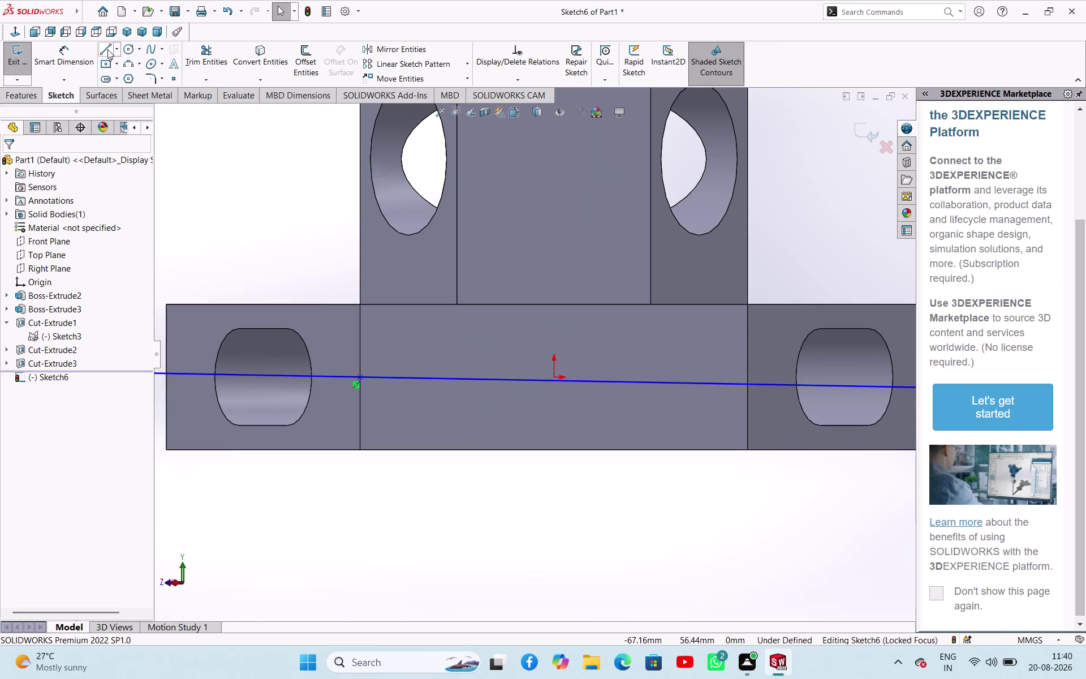
Start a second line on the lower base's top edge.
click(111, 47)
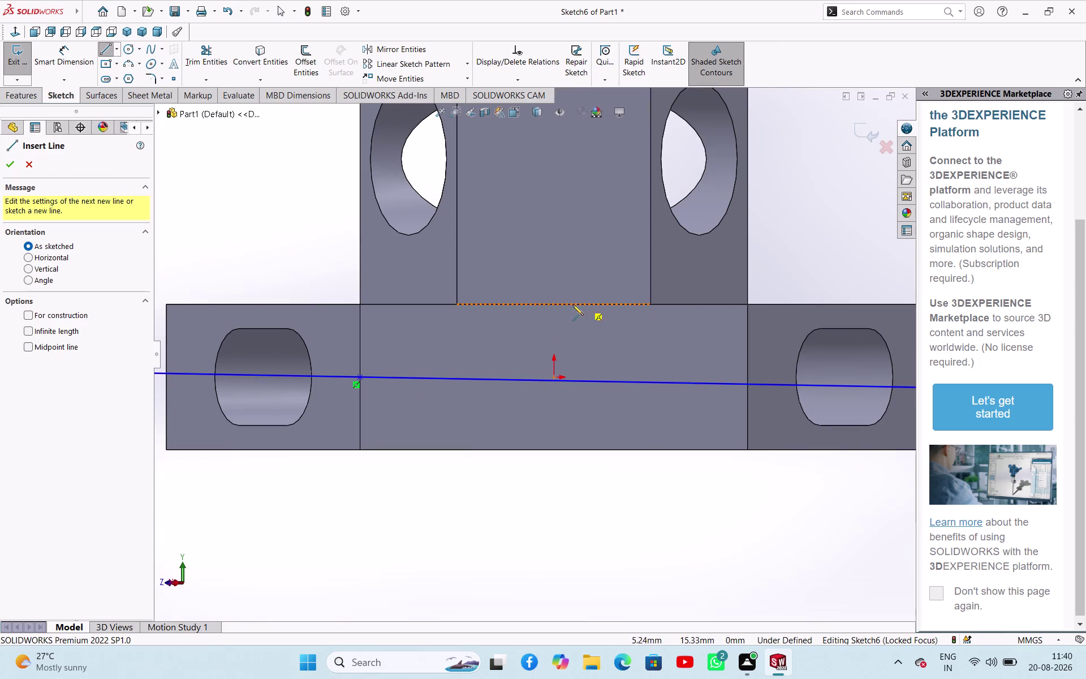
scroll(up, 3)
scroll(down, 3)
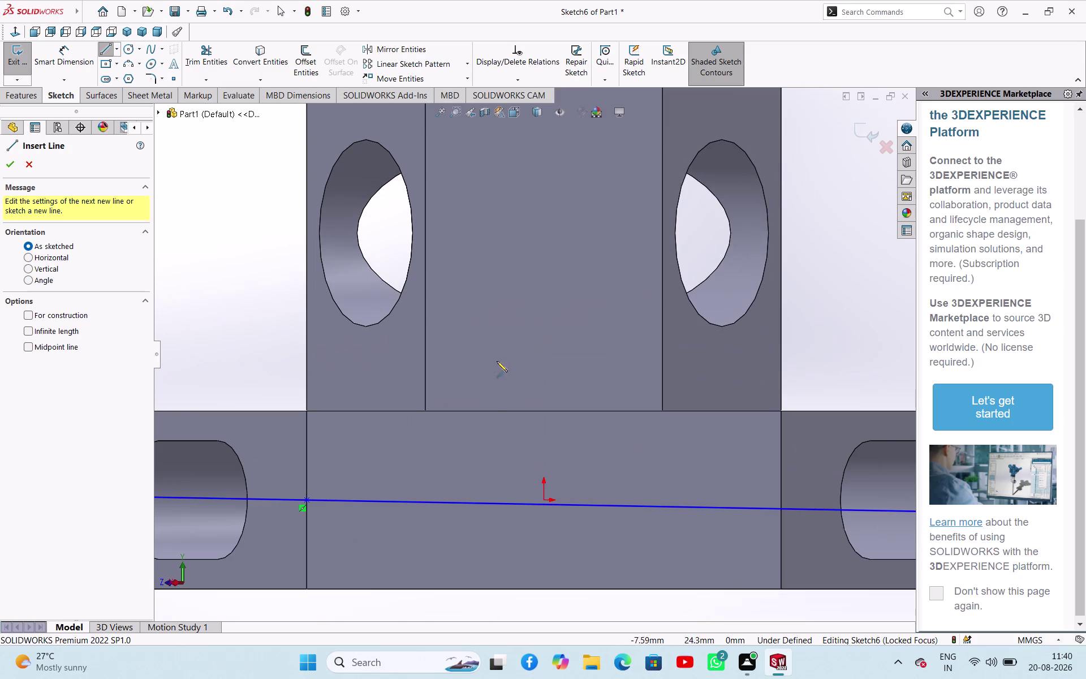
scroll(down, 3)
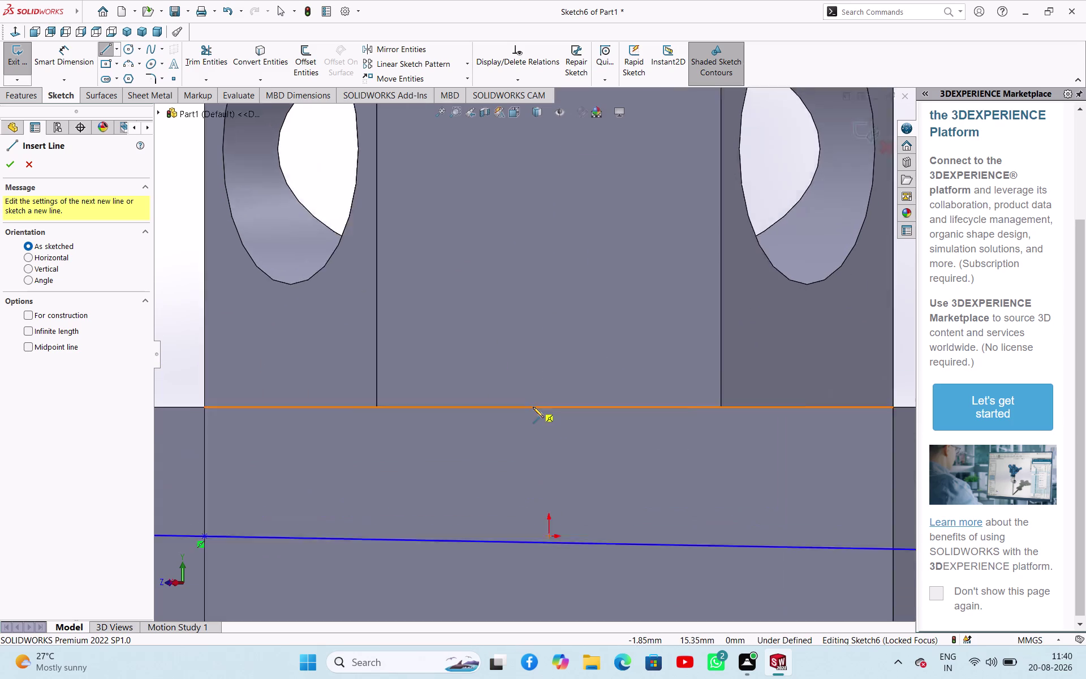
scroll(down, 3)
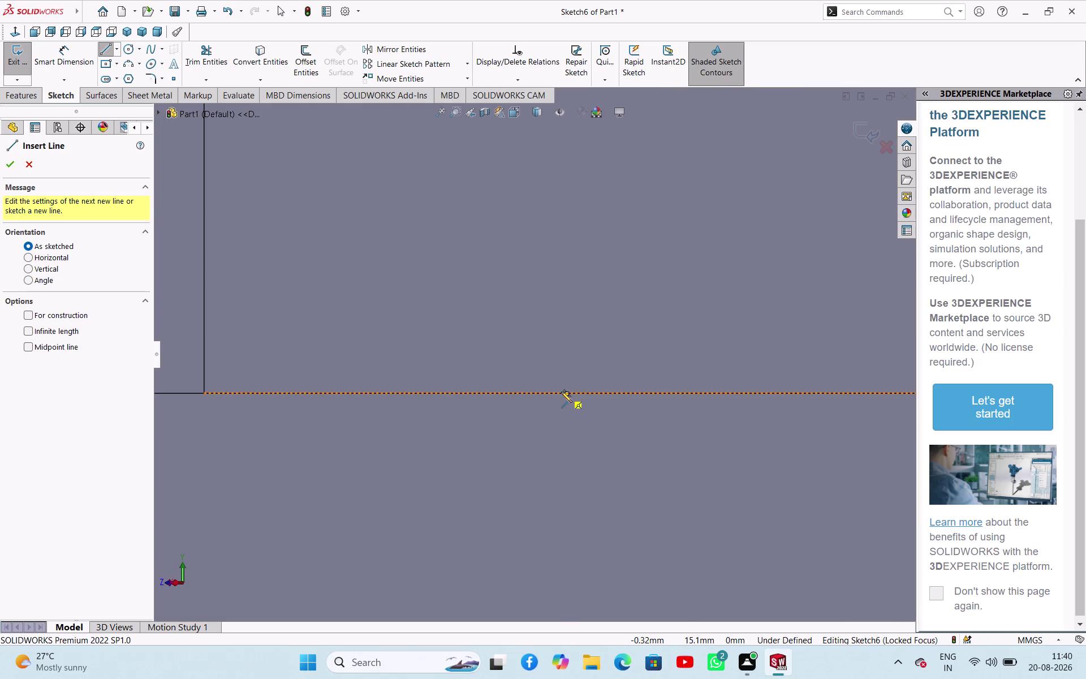
scroll(down, 3)
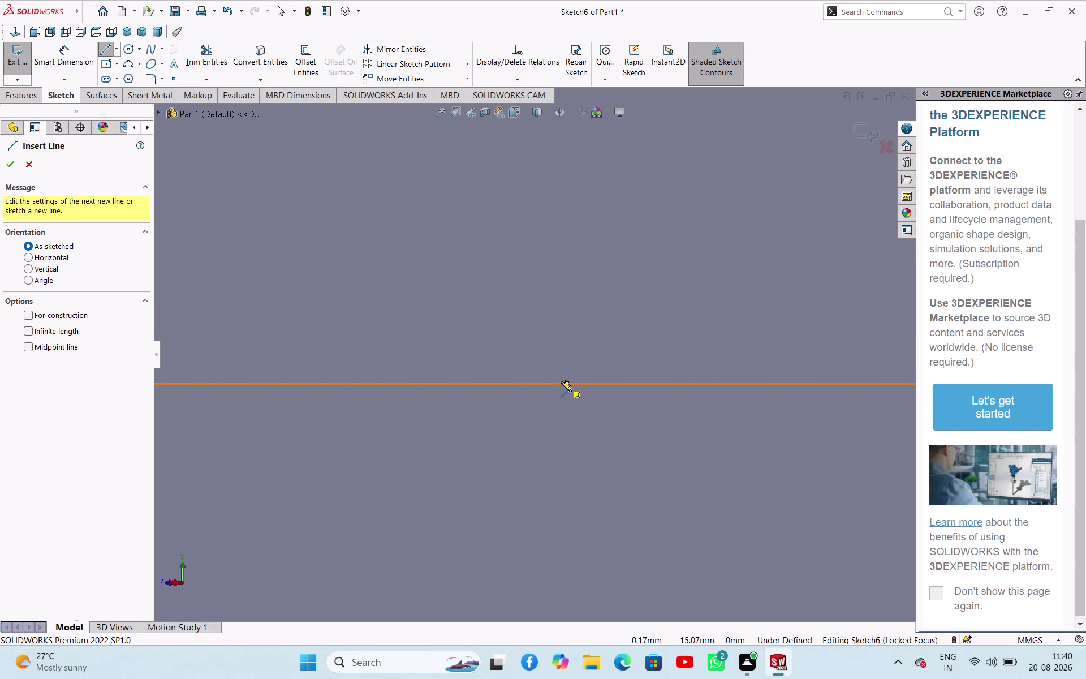
click(567, 383)
End the vertical line below the base, crossing the slanted line, and stop drawing lines.
scroll(down, 3)
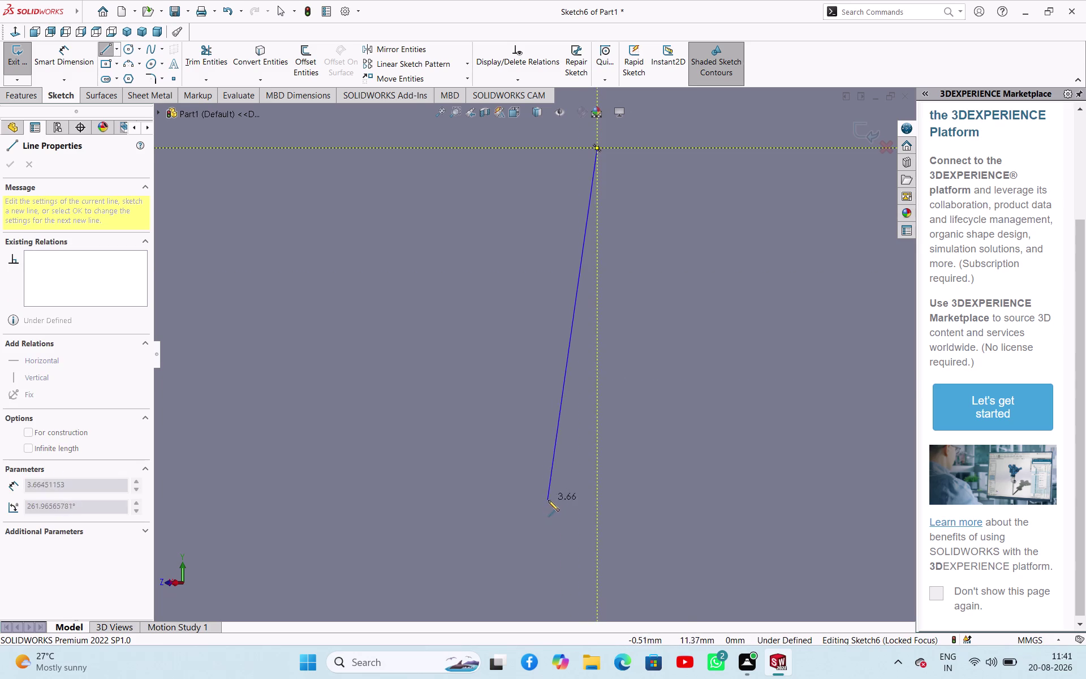
scroll(up, 3)
scroll(up, 3)
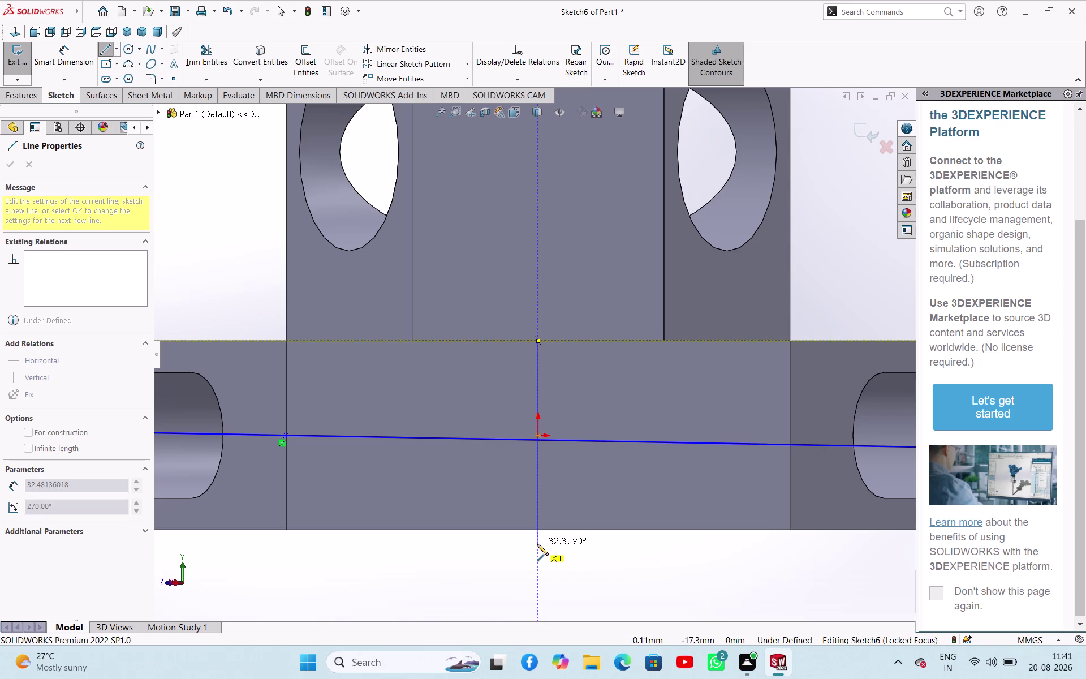
click(537, 543)
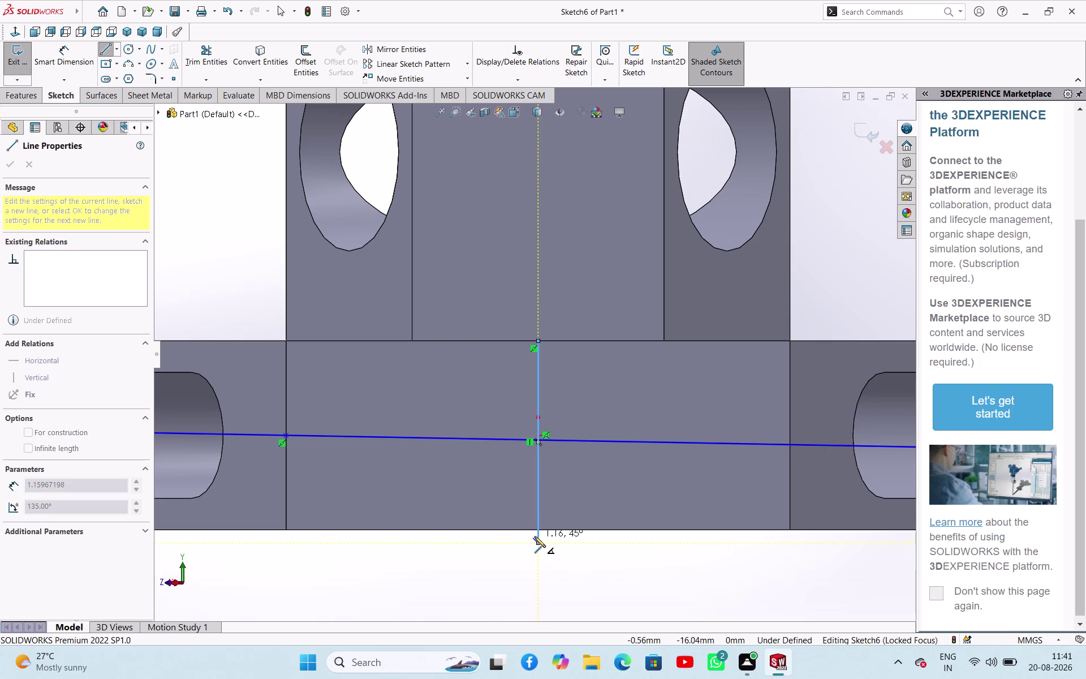
right_click(506, 579)
click(569, 526)
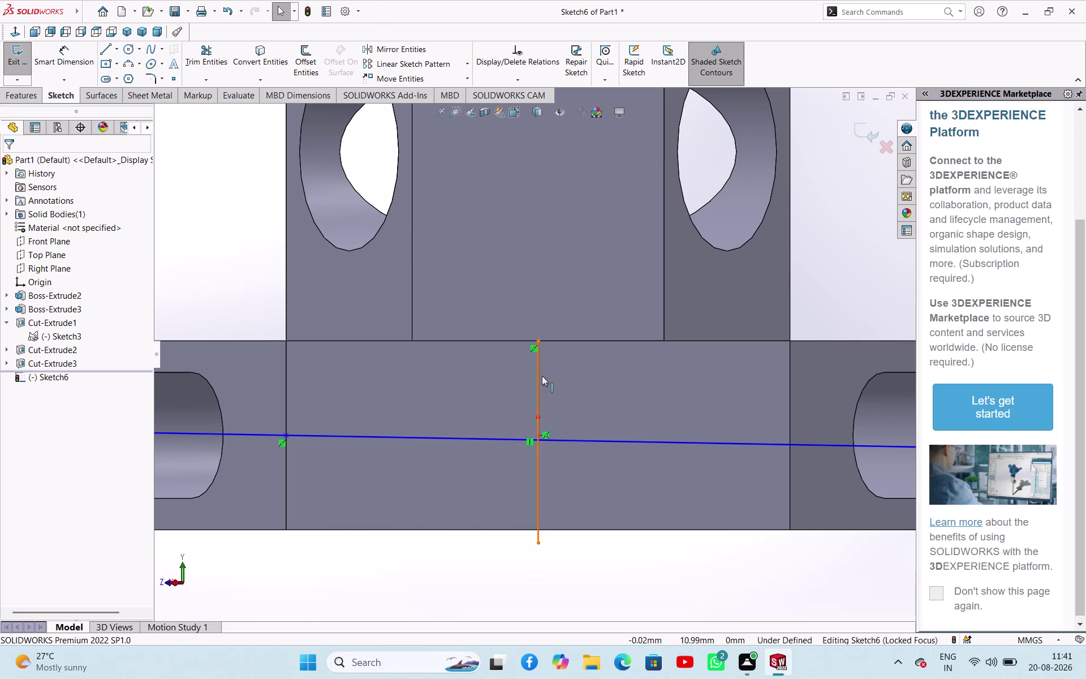
click(200, 262)
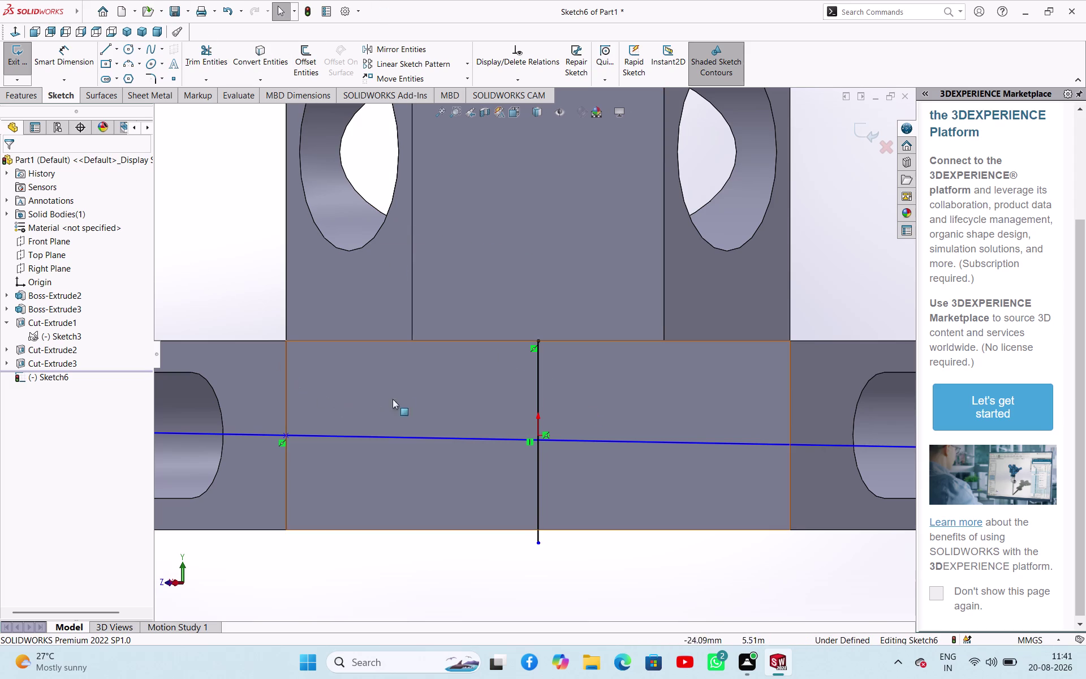
Convert the long slanted line into construction geometry.
click(440, 440)
right_click(440, 440)
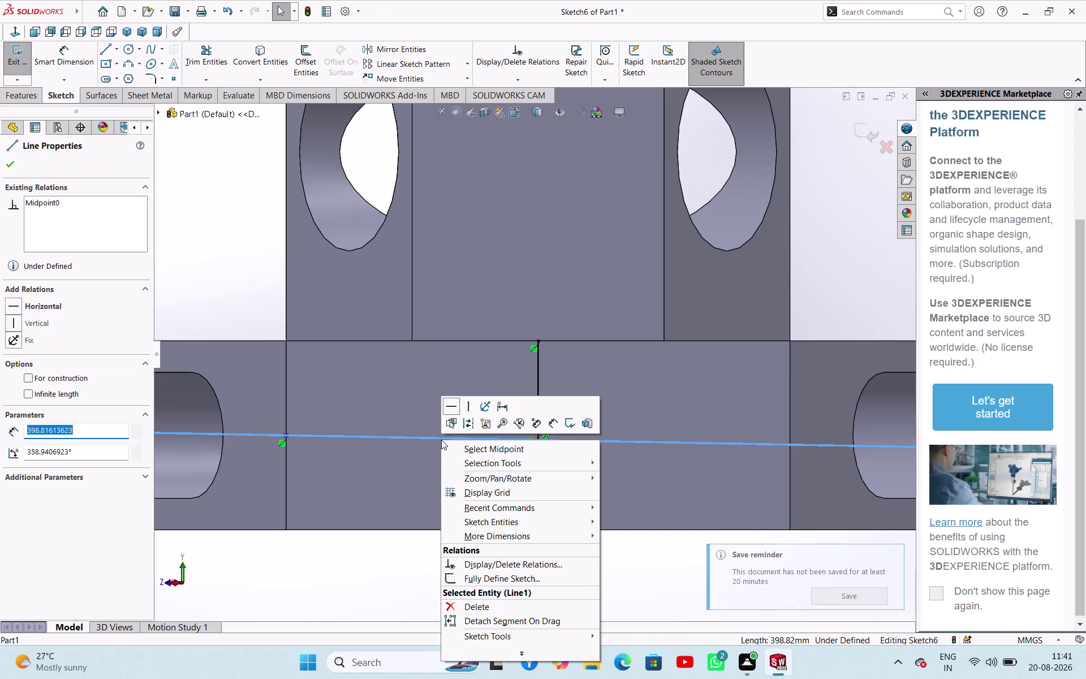
click(246, 308)
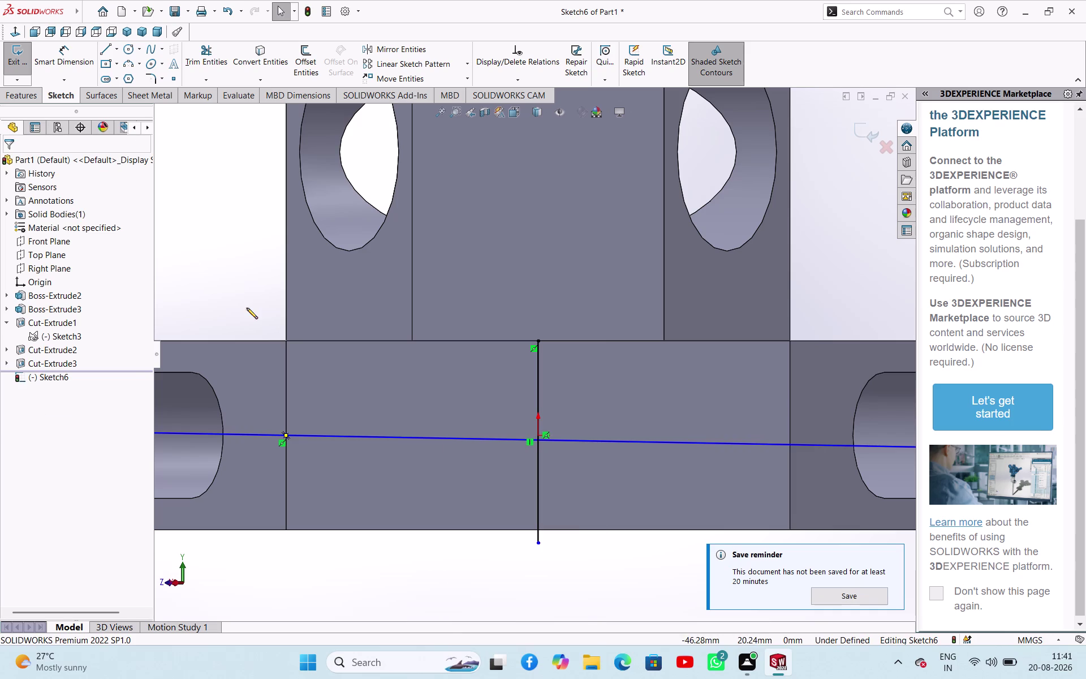
click(390, 437)
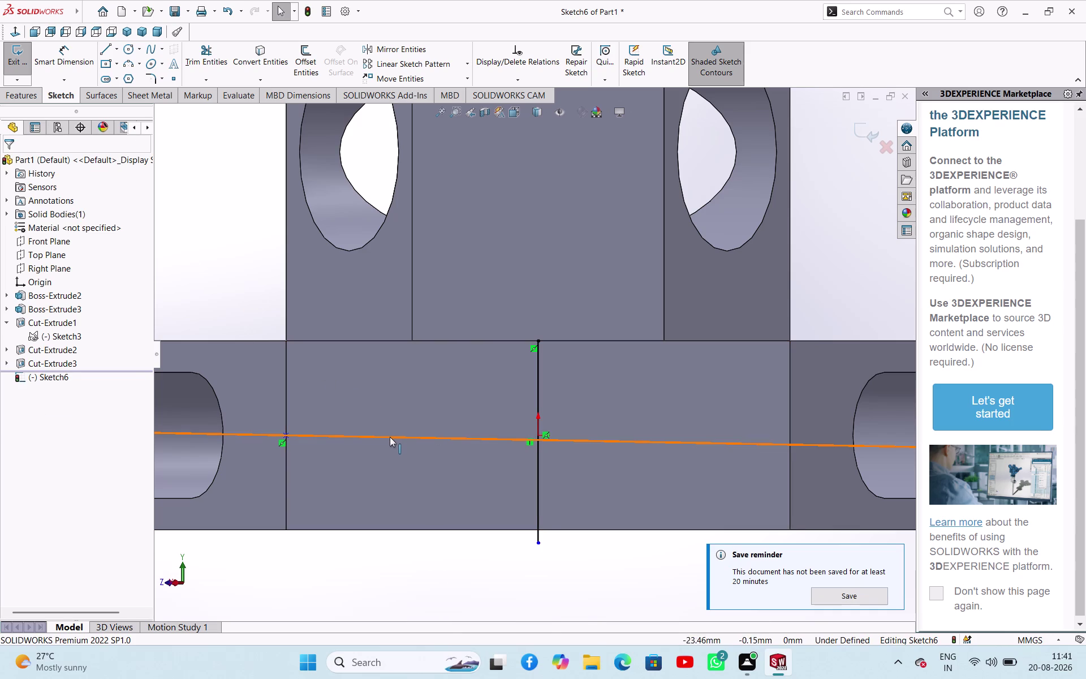
right_click(390, 436)
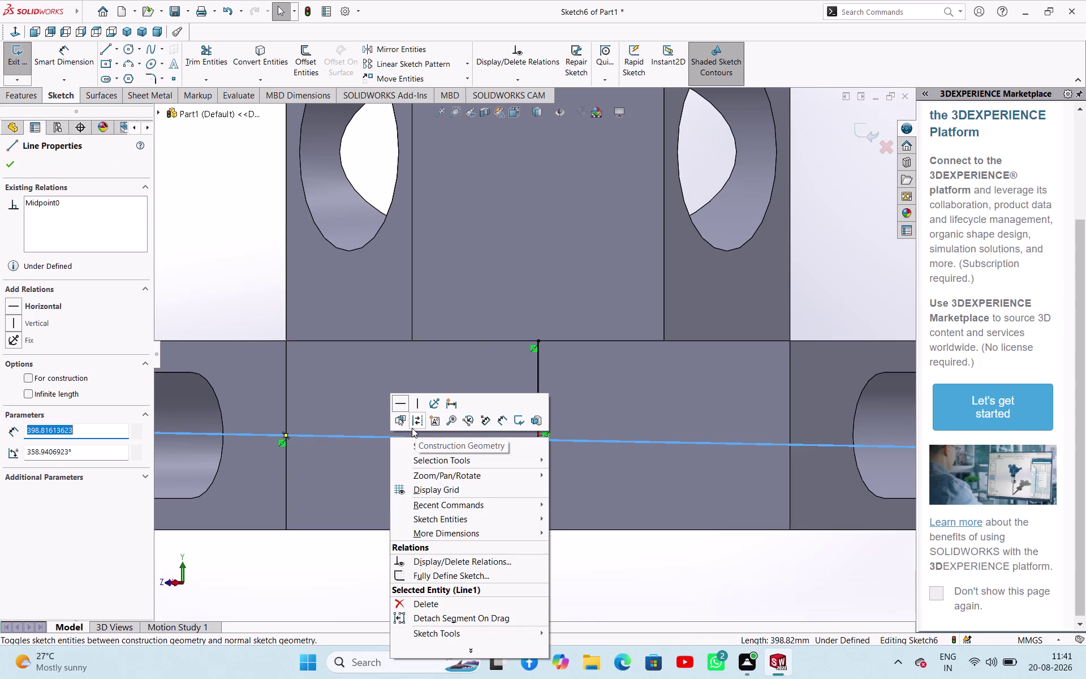
click(419, 423)
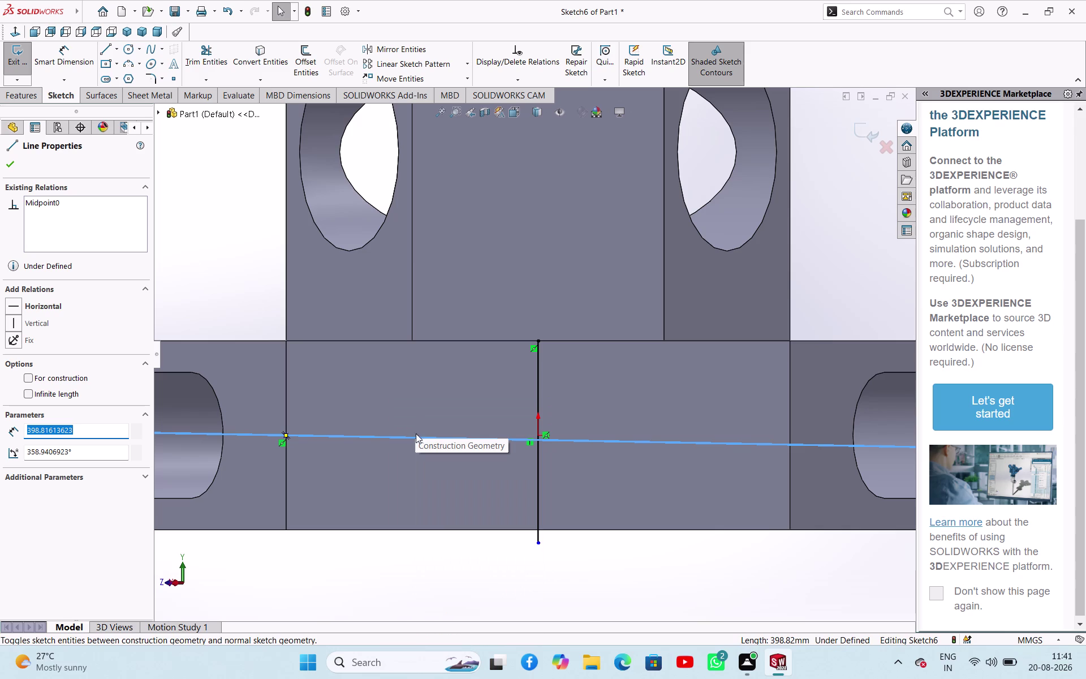
click(464, 571)
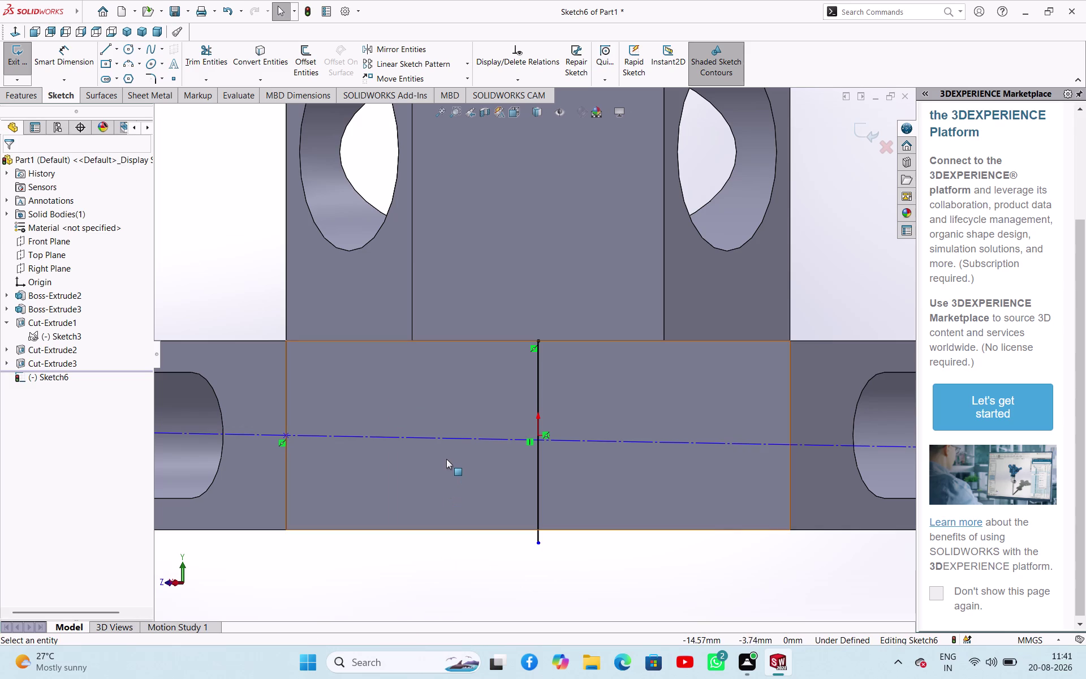
Reselect the slanted line and toggle its construction setting from its right-click menu.
click(449, 439)
right_click(450, 439)
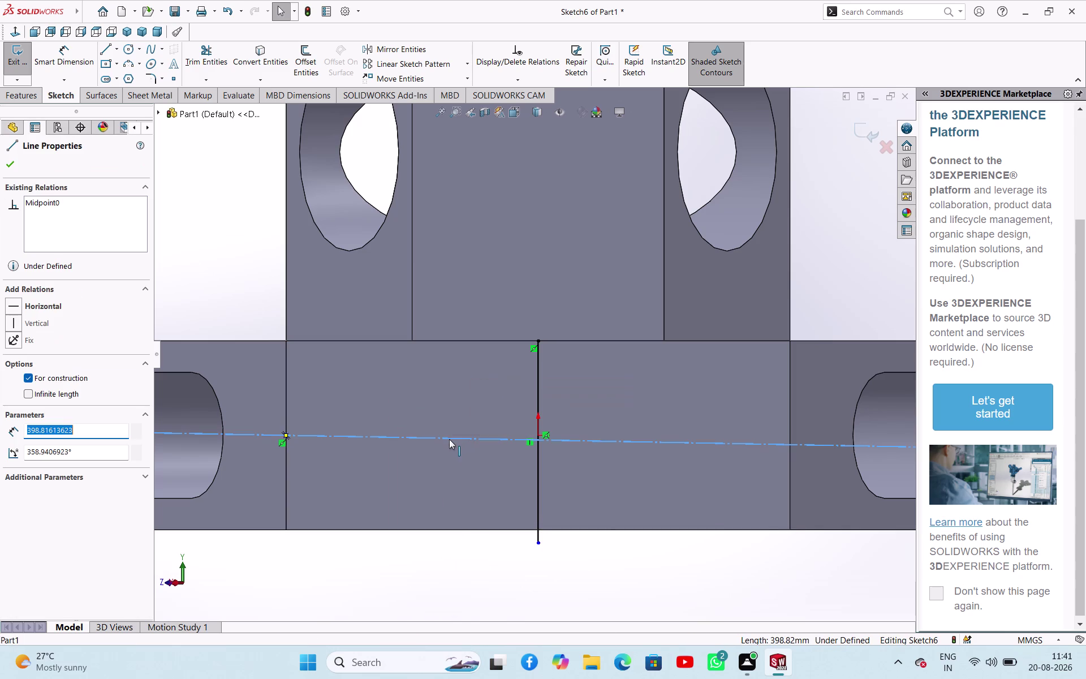
click(473, 424)
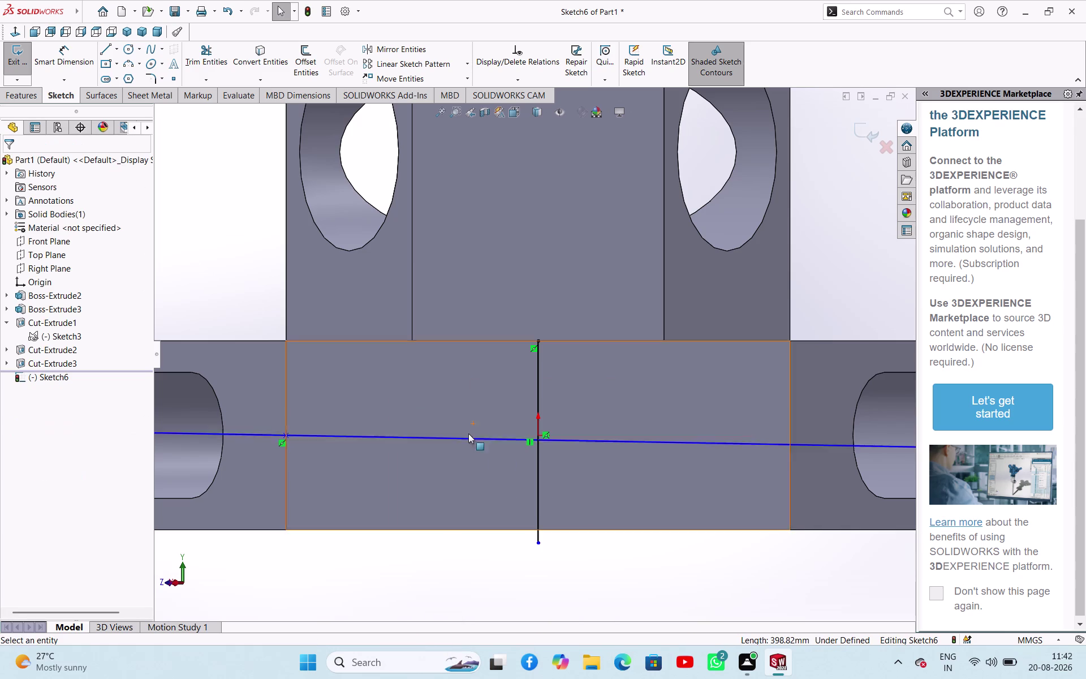
click(462, 440)
right_click(461, 439)
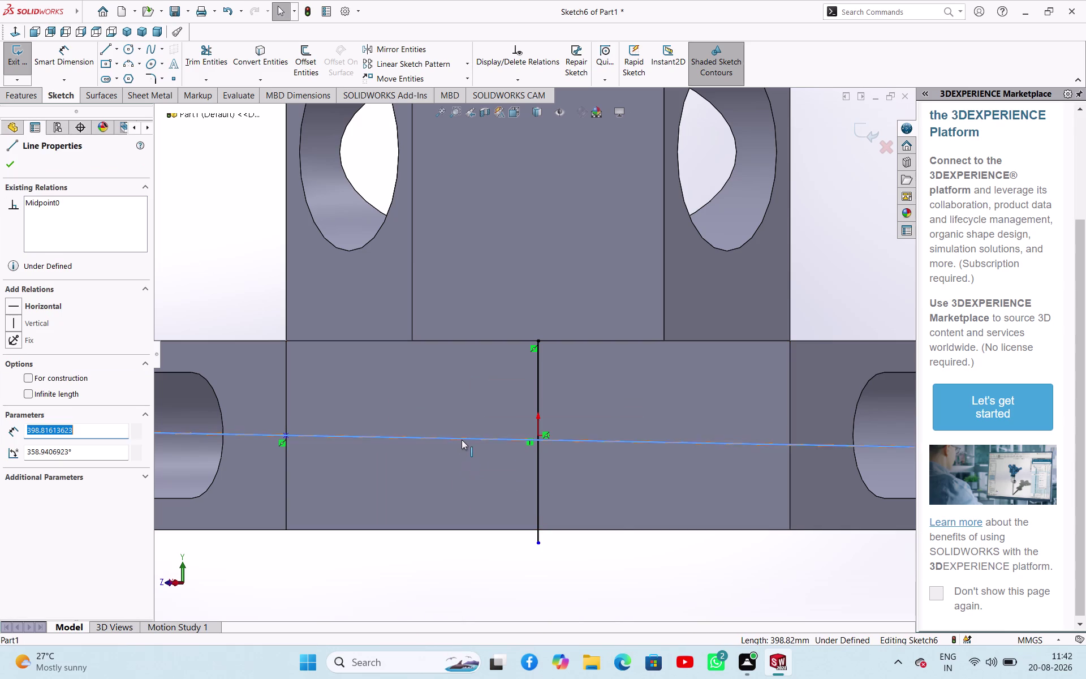
click(490, 428)
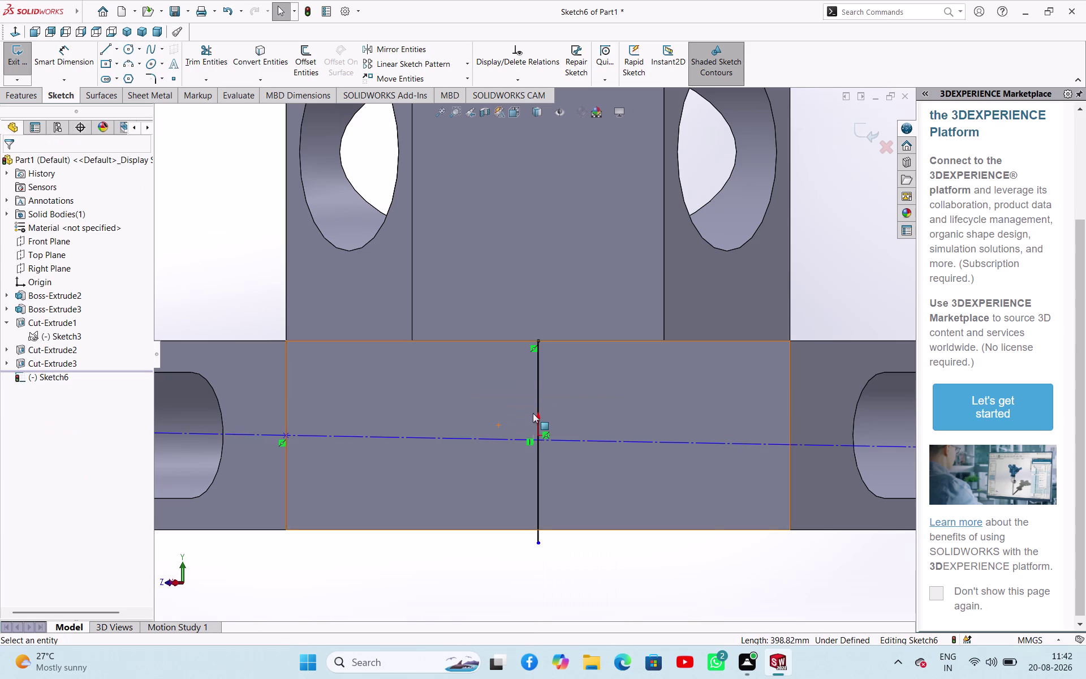
Check the vertical line's properties from its right-click menu.
click(537, 396)
right_click(537, 396)
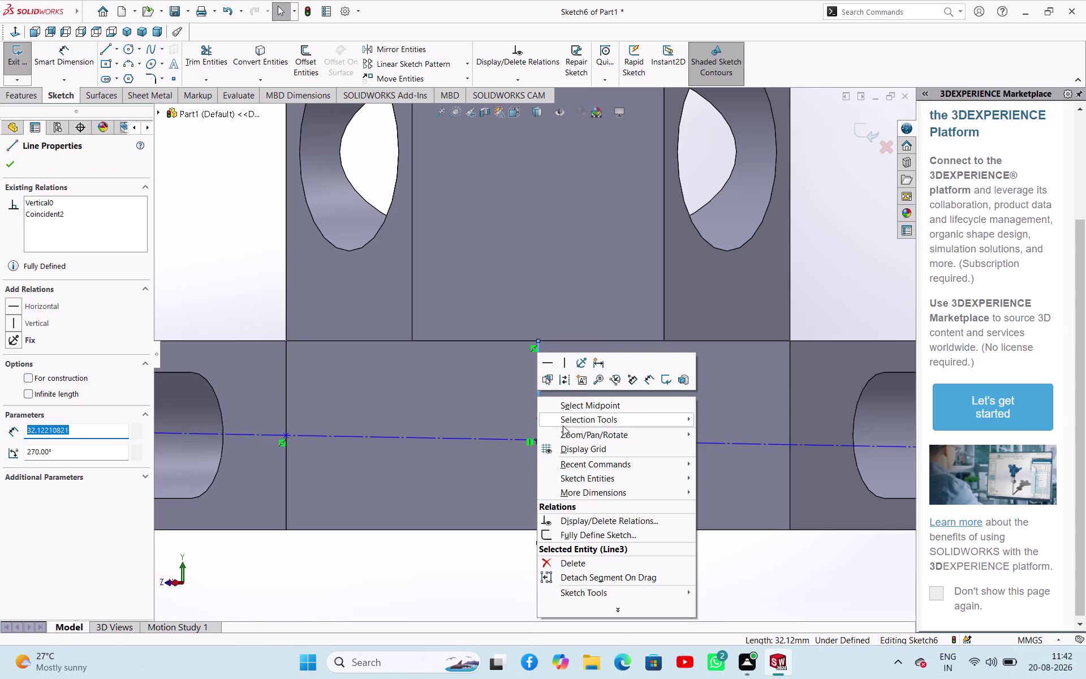
click(567, 380)
click(598, 566)
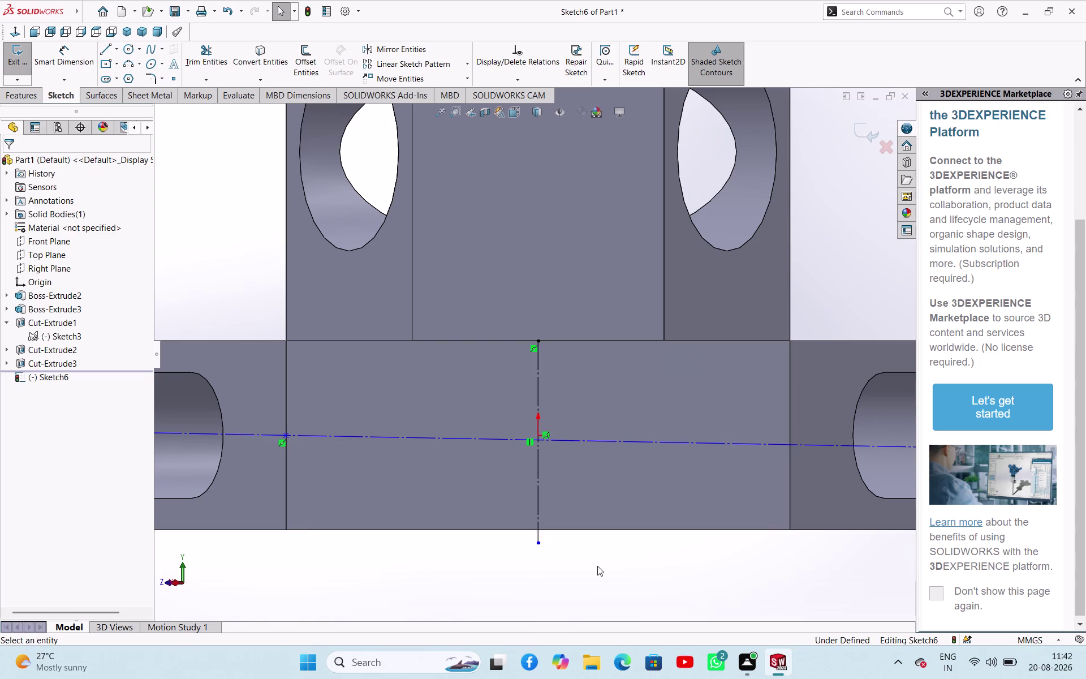
Select the vertical line's top endpoint and delete its Midpoint relation.
scroll(up, 3)
drag(537, 447, 534, 531)
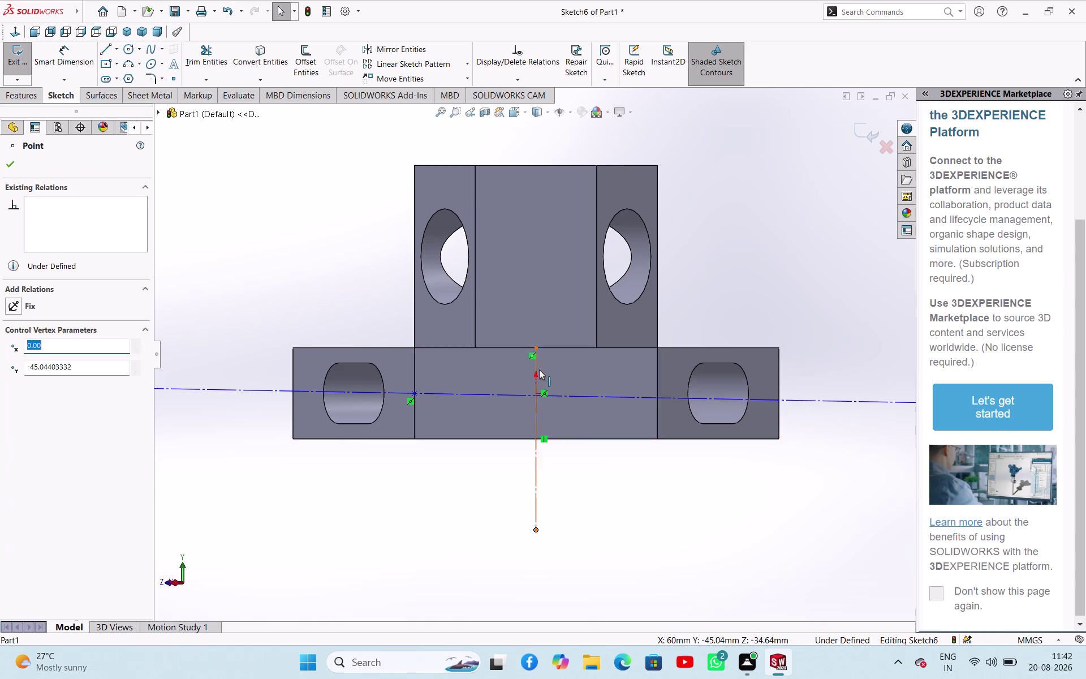
scroll(down, 3)
drag(533, 328, 551, 282)
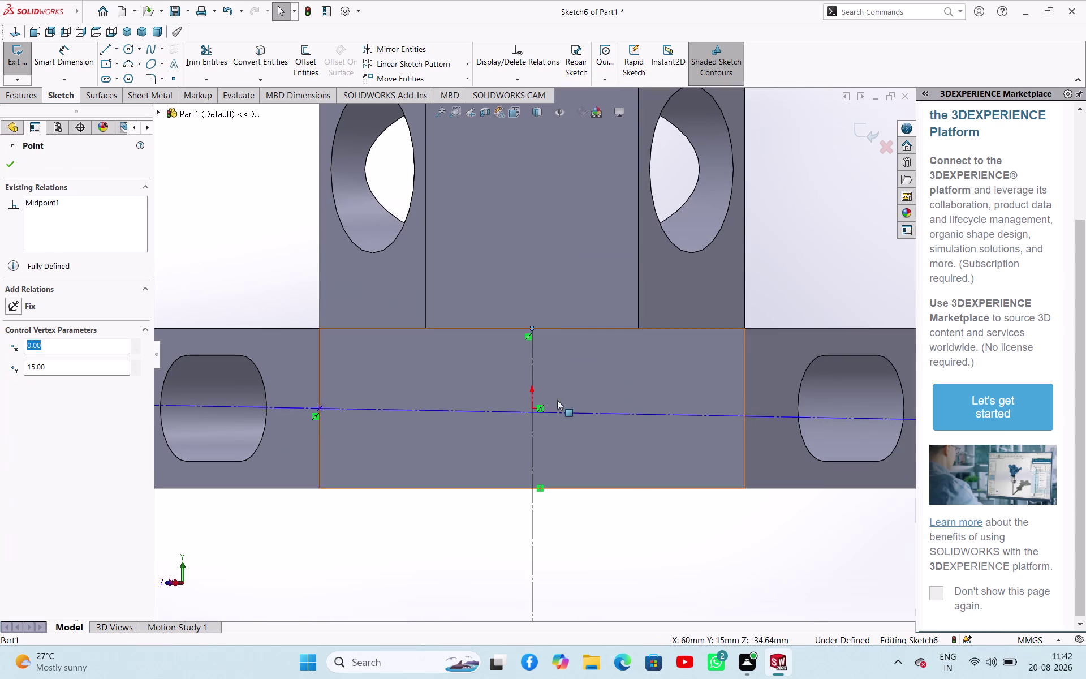
click(644, 519)
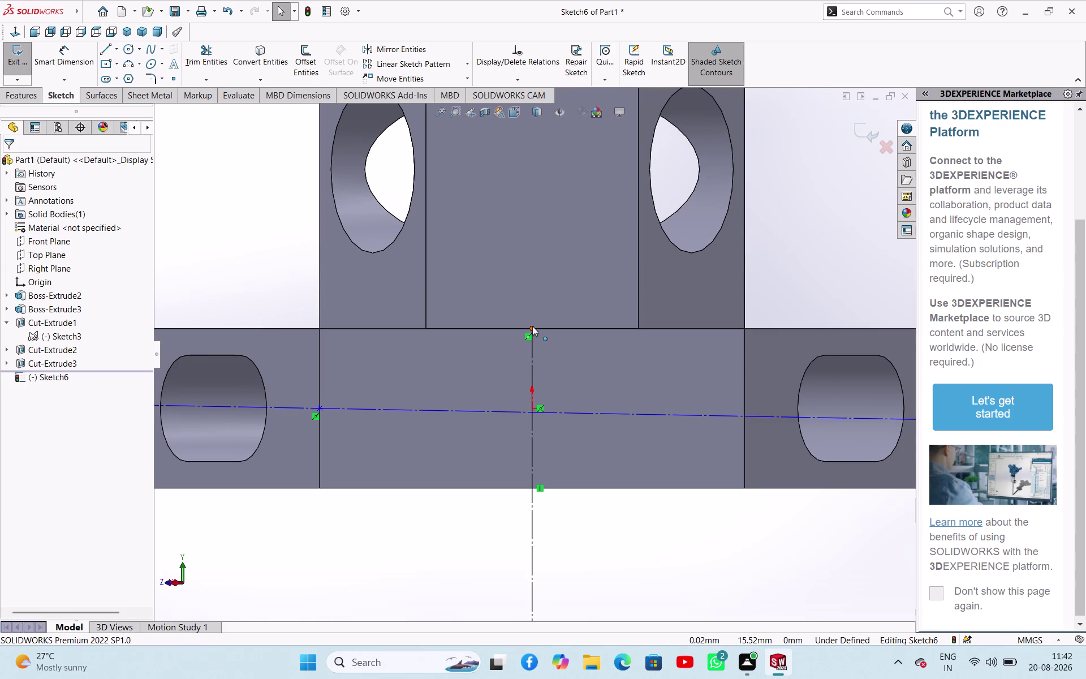
key(ctrl+z)
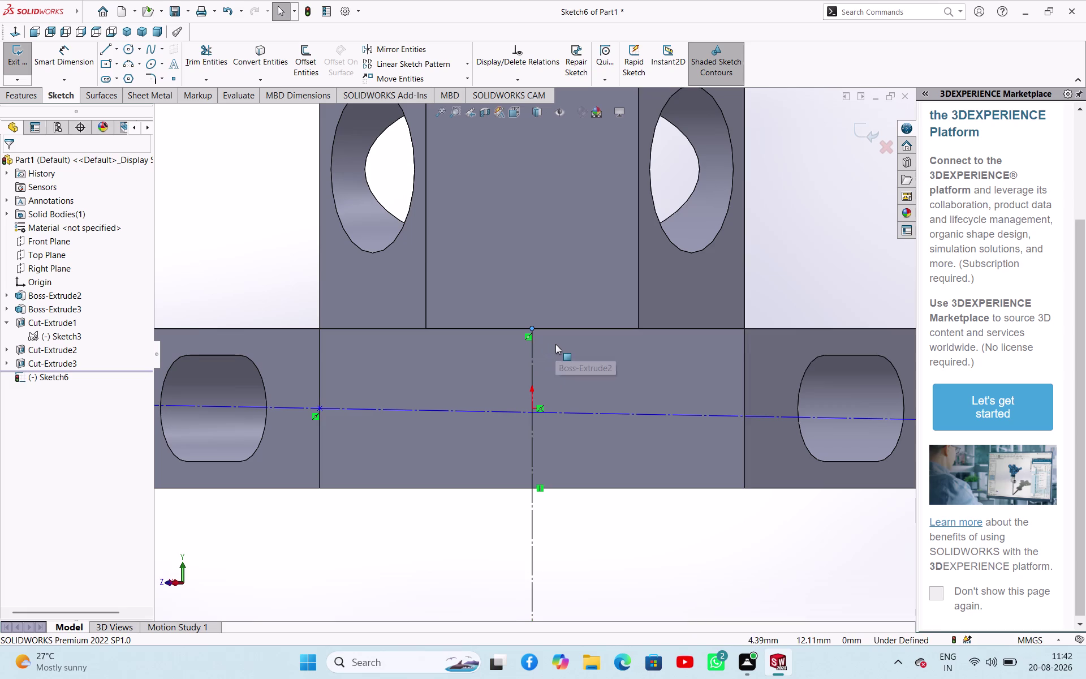
click(529, 337)
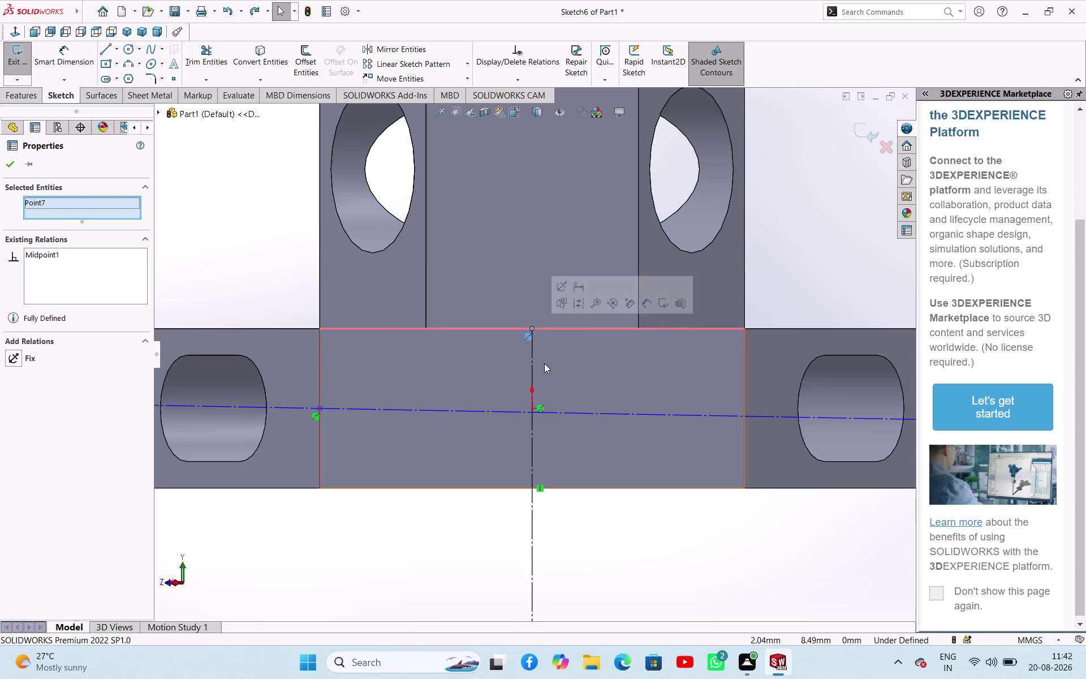
key(Delete)
click(625, 327)
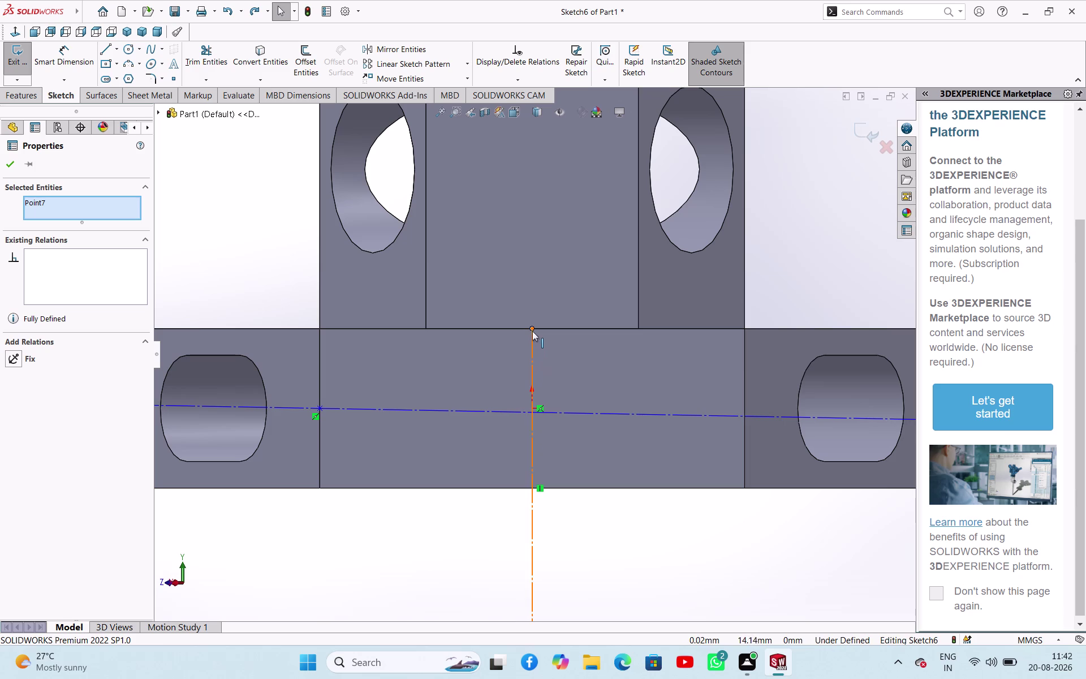
Drag the freed top endpoint up above the upper block.
drag(533, 329, 547, 187)
scroll(up, 3)
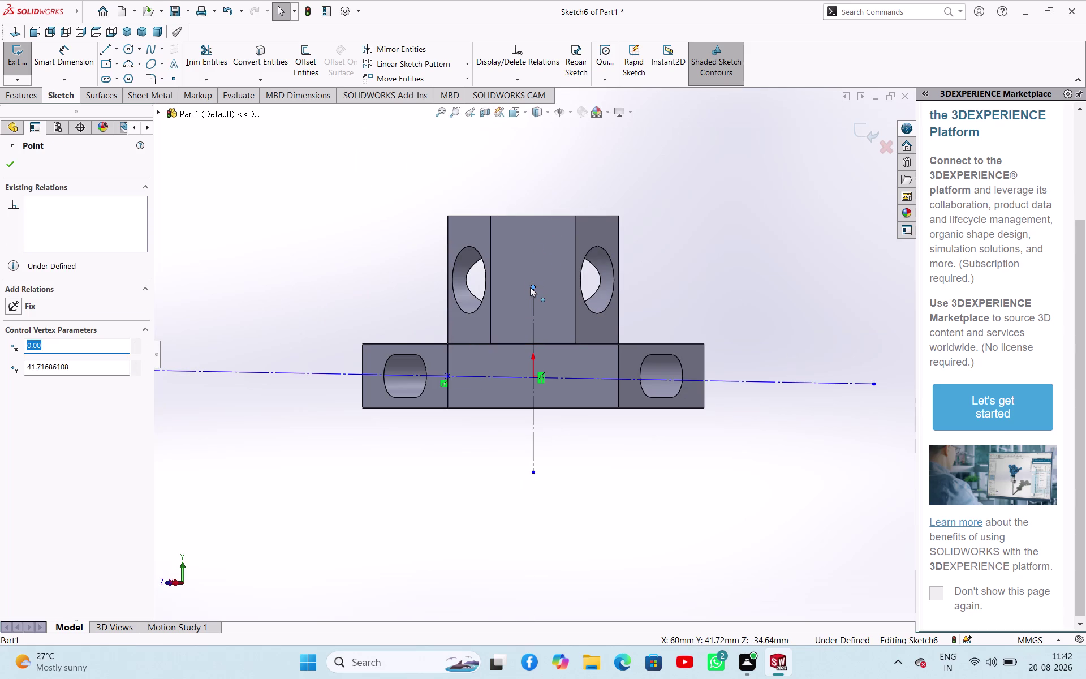
drag(533, 287, 551, 172)
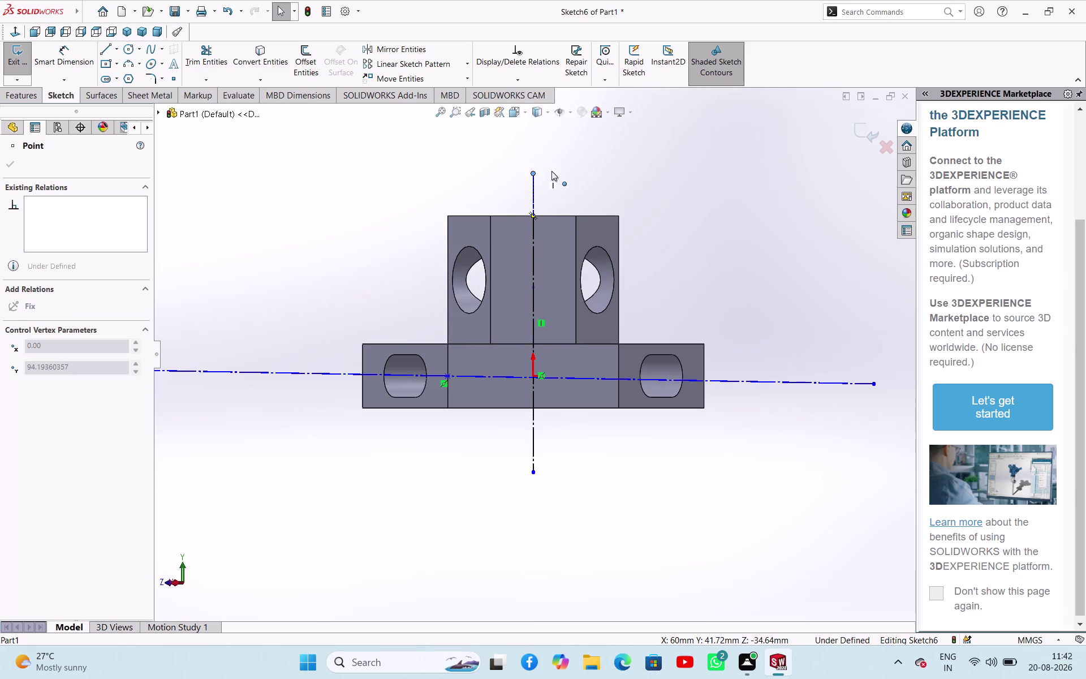
drag(551, 172, 552, 170)
click(387, 260)
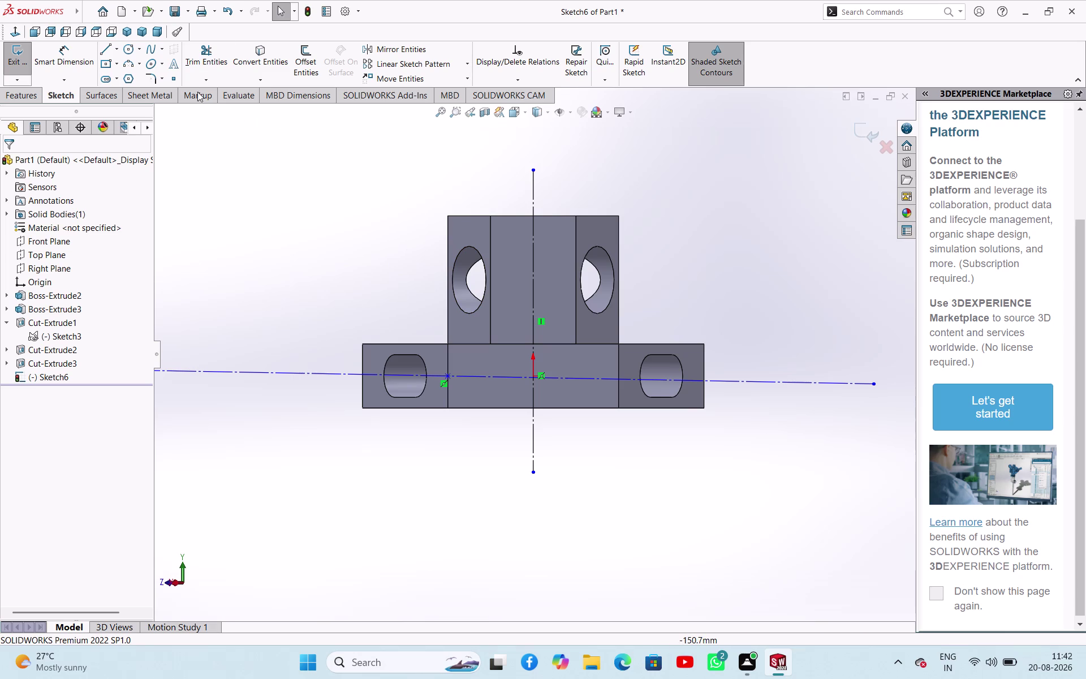
click(116, 48)
Draw a horizontal midpoint construction line across the upper block at side-hole height.
click(124, 76)
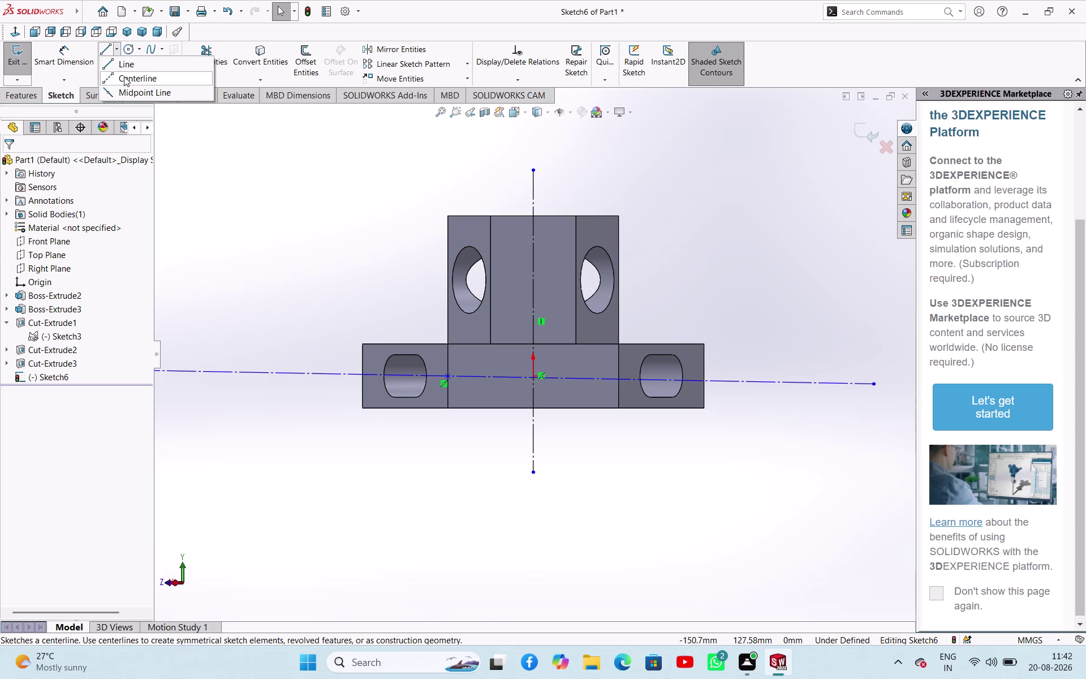
click(43, 347)
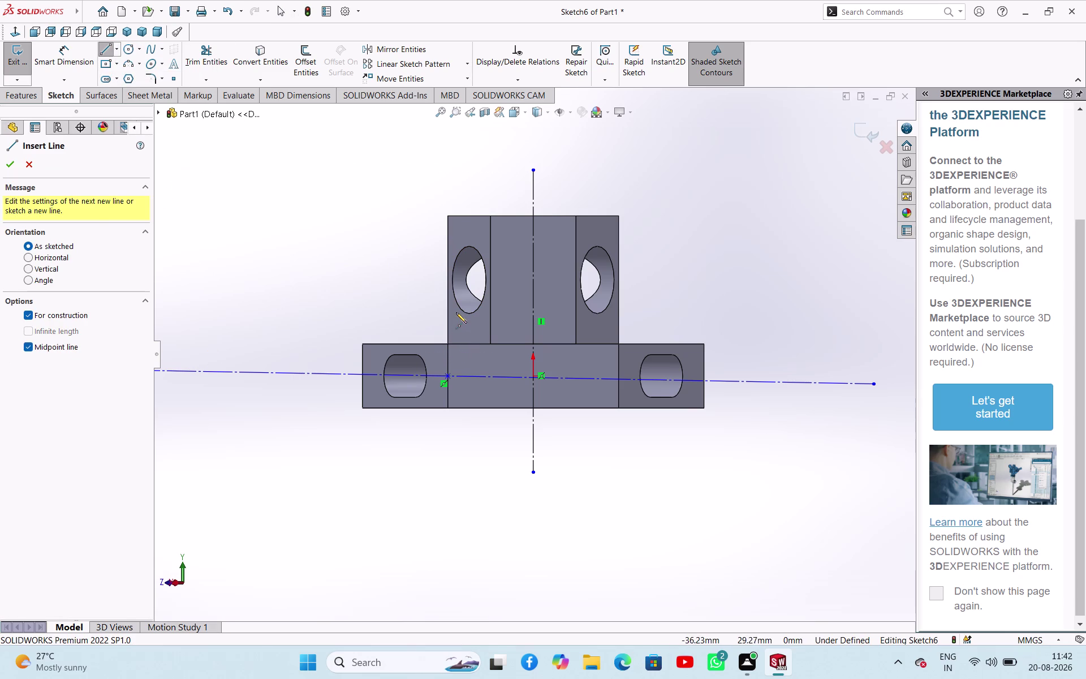
click(447, 279)
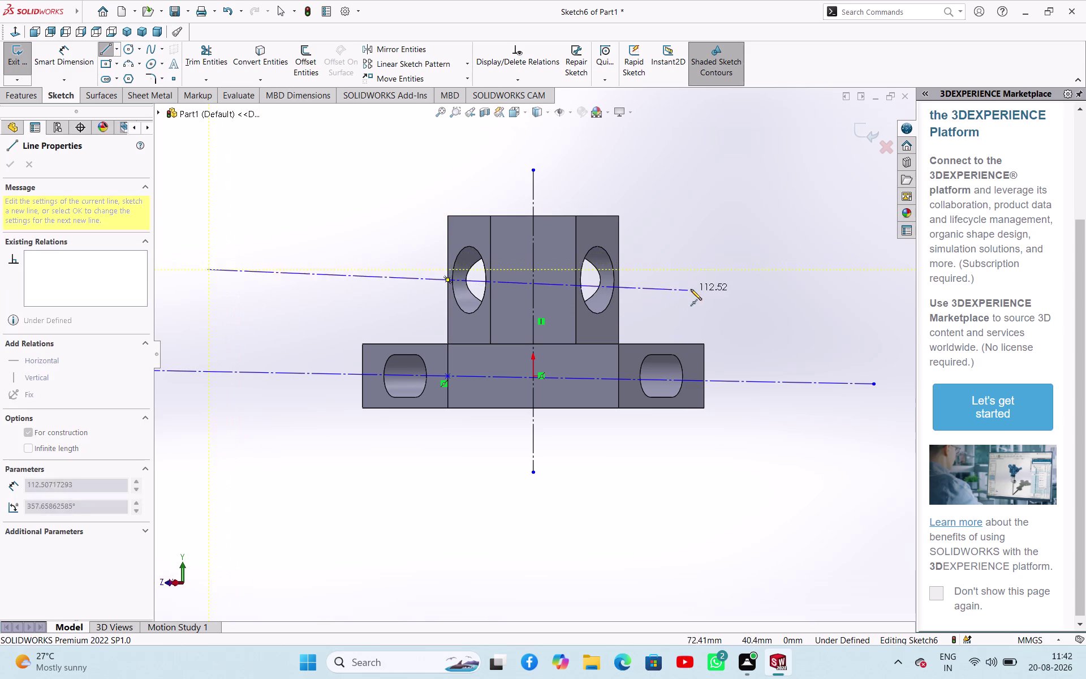
click(703, 282)
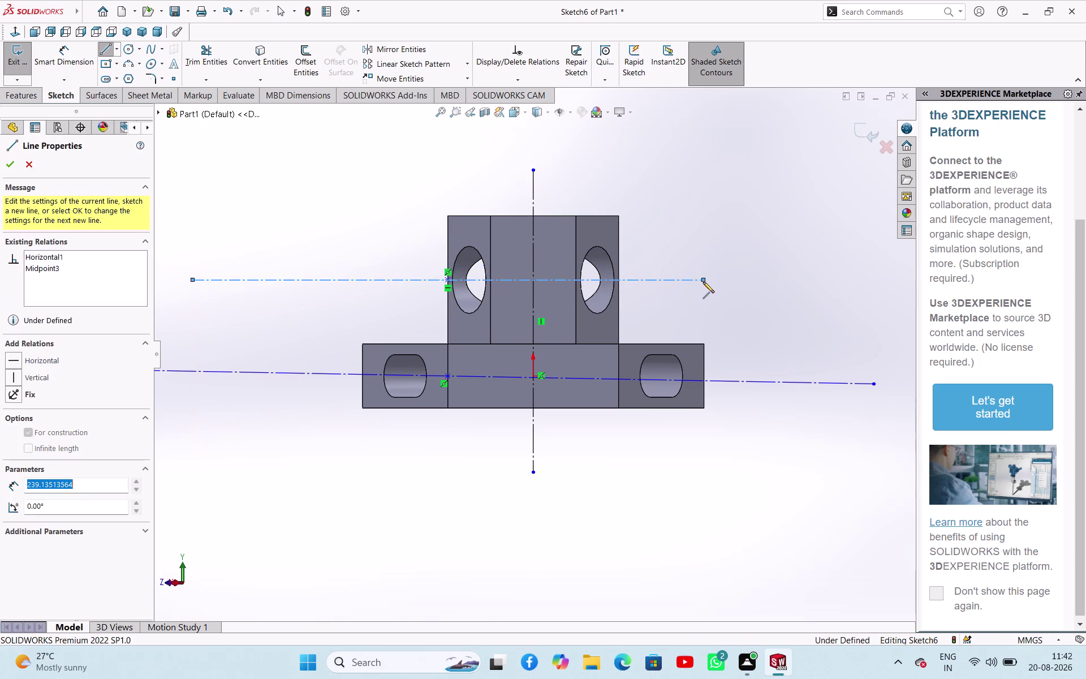
right_click(707, 292)
click(711, 296)
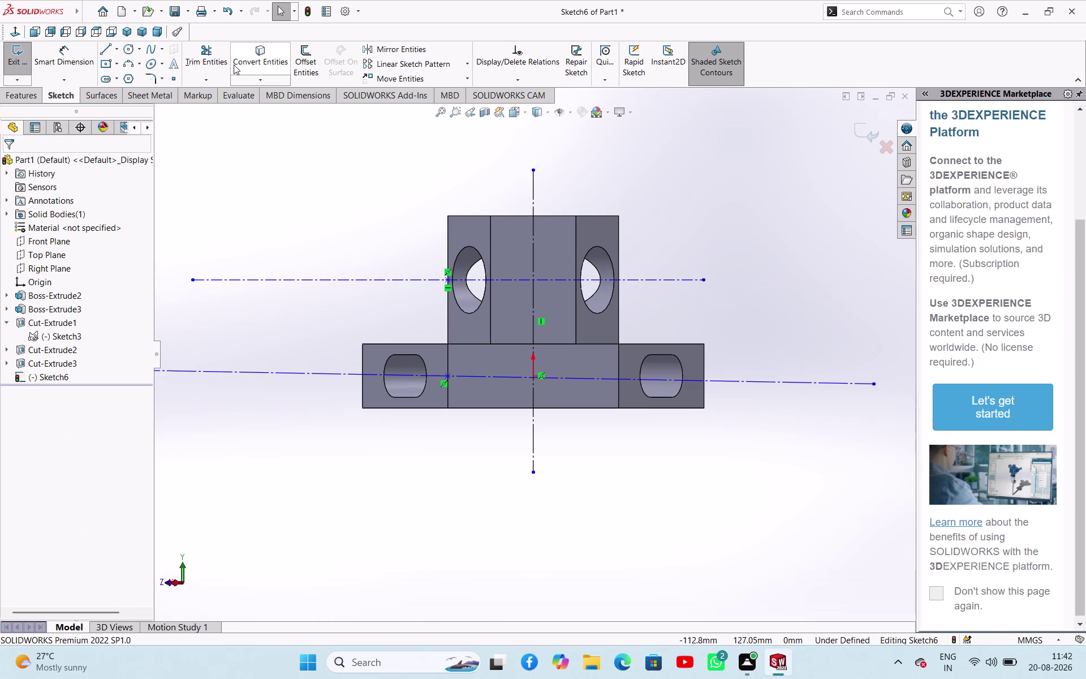
click(129, 53)
click(533, 281)
Draw a circle at the centerline crossing inside the upper block.
drag(544, 268, 555, 266)
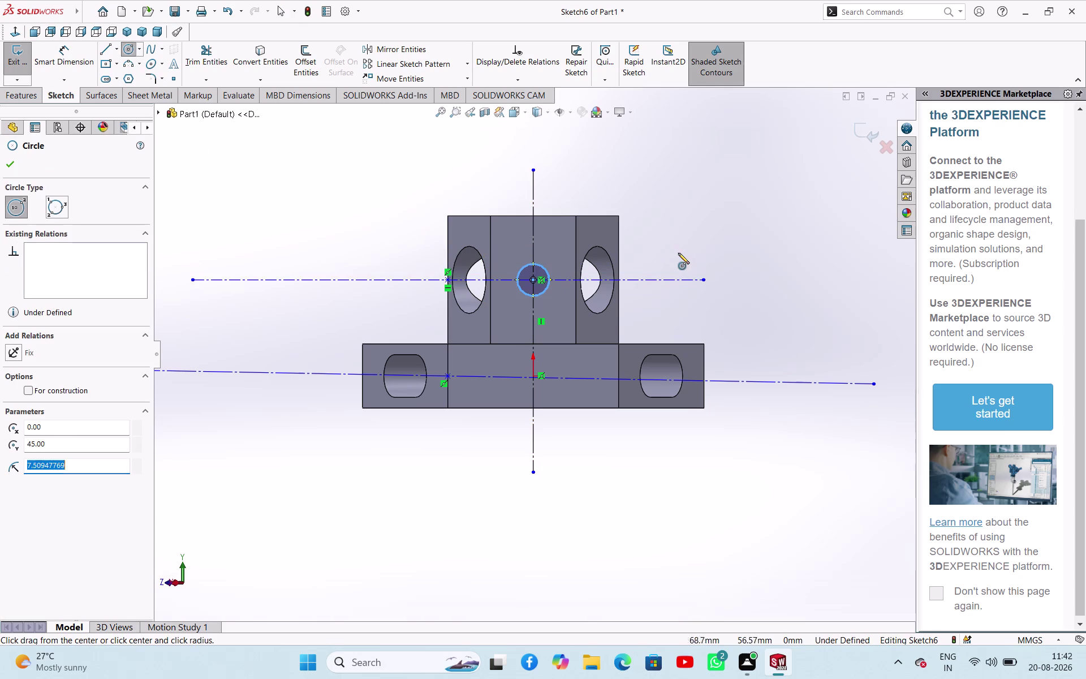
right_click(675, 234)
click(689, 240)
right_drag(691, 234, 735, 184)
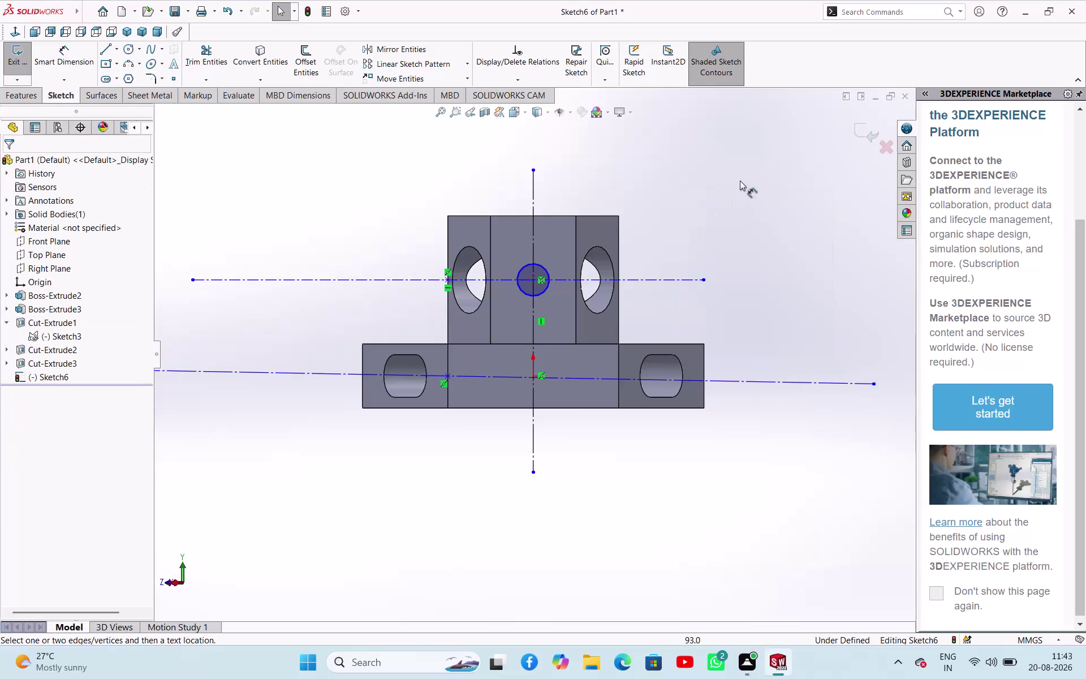
right_drag(735, 183, 742, 178)
Dimension the circle's diameter to 31.5 mm.
click(542, 266)
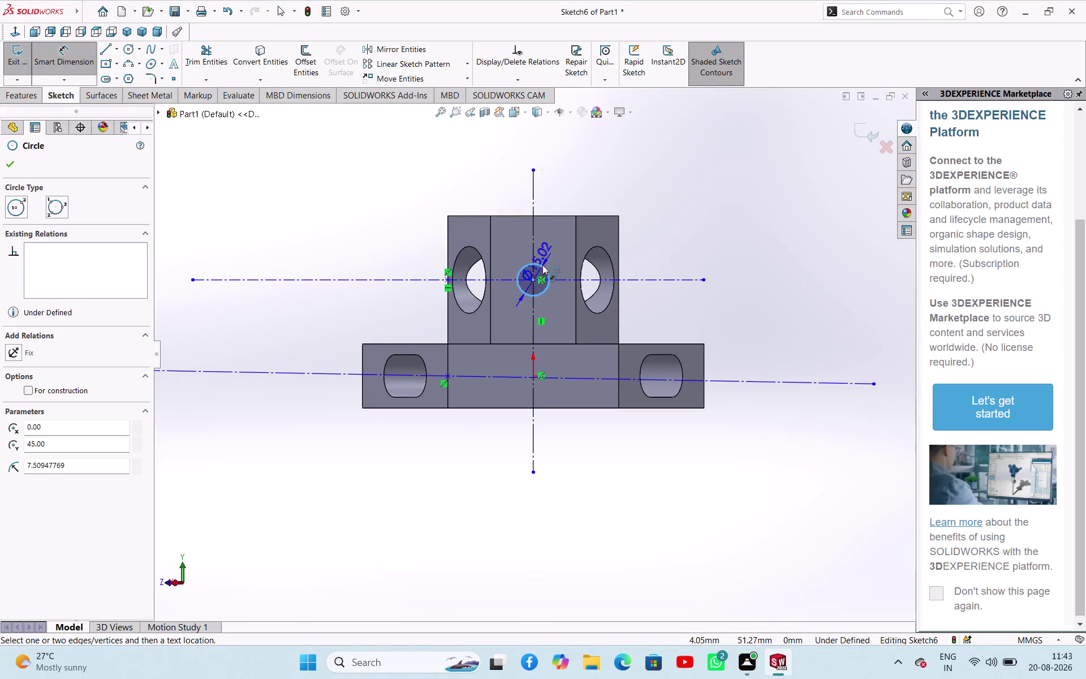
click(639, 215)
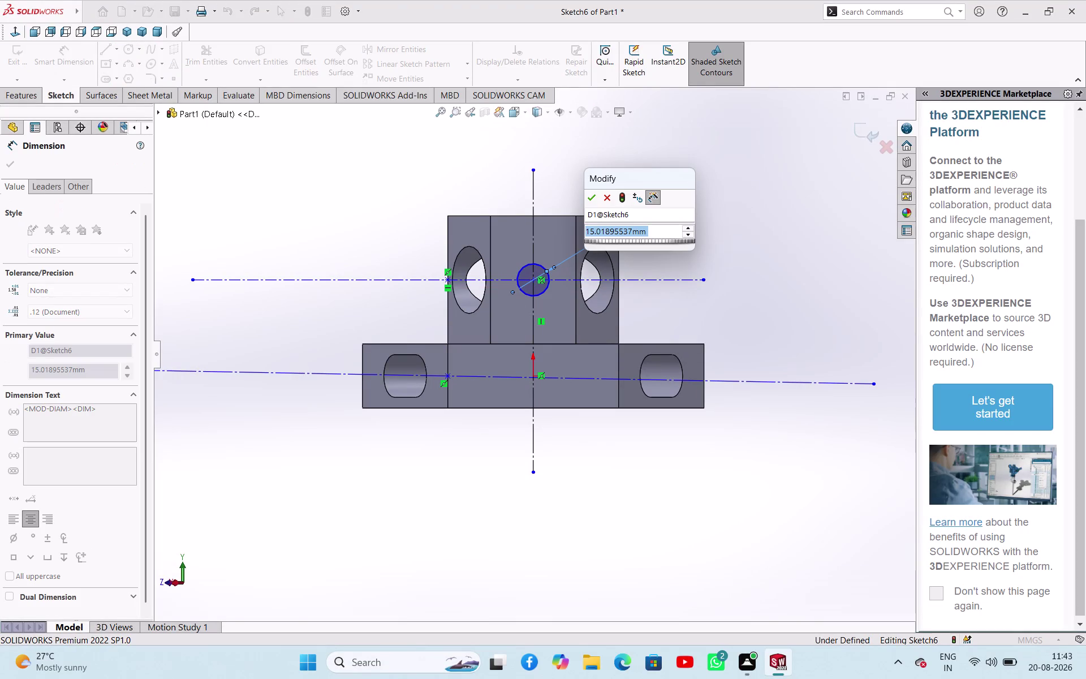
text(31.5)
key(Return)
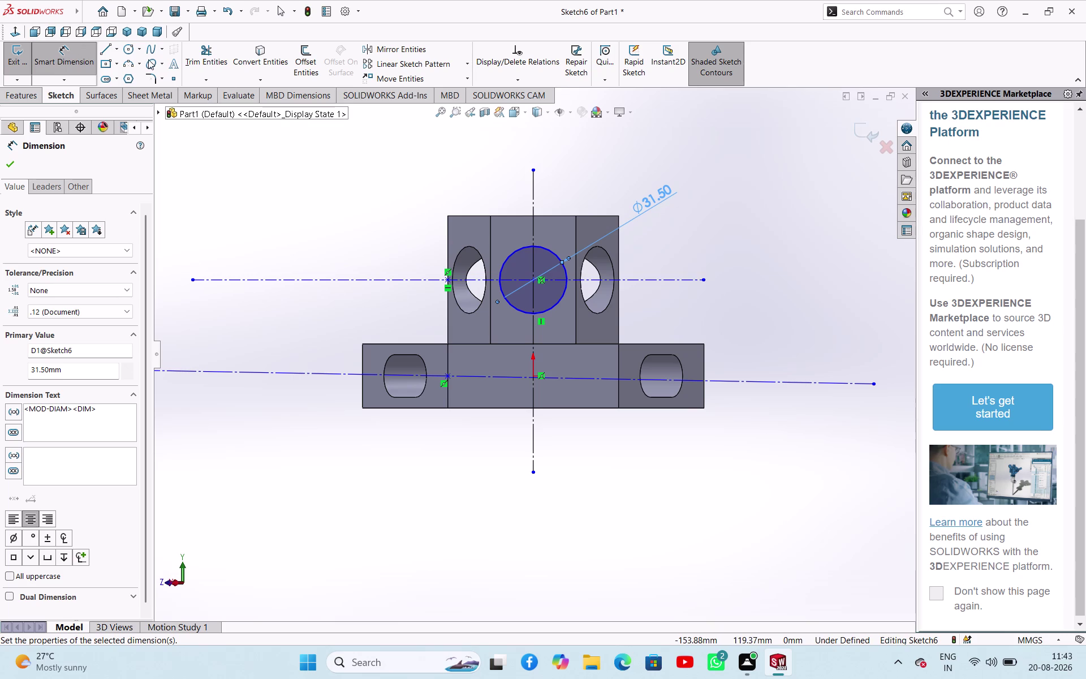
click(103, 77)
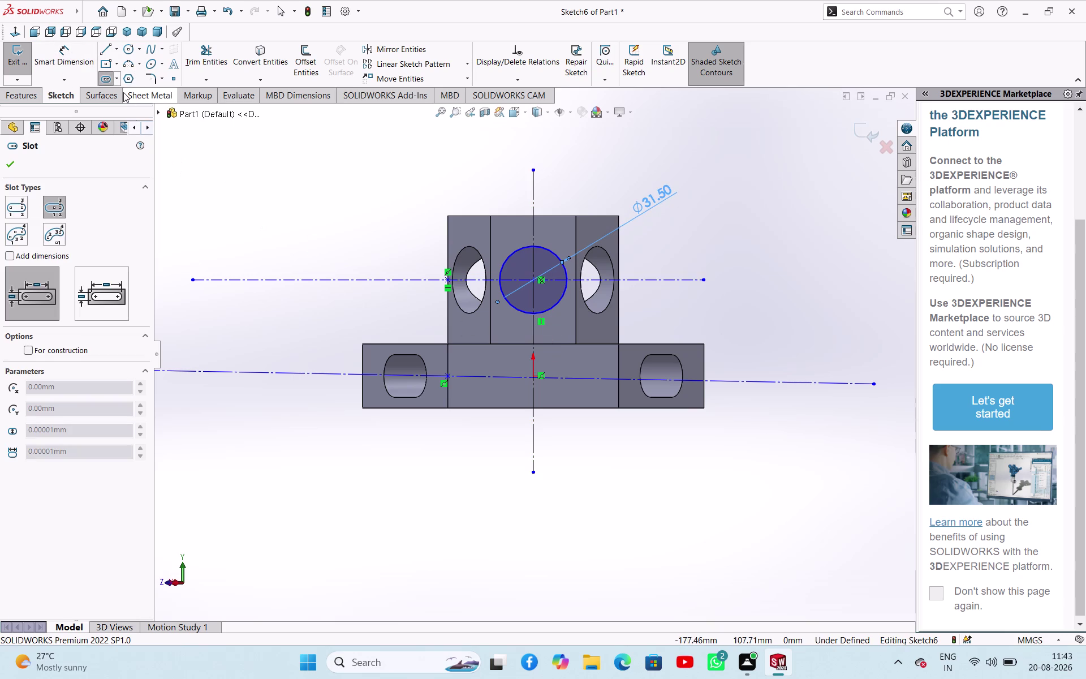
Try a straight slot on the tilted base centerline, then cancel it.
click(115, 80)
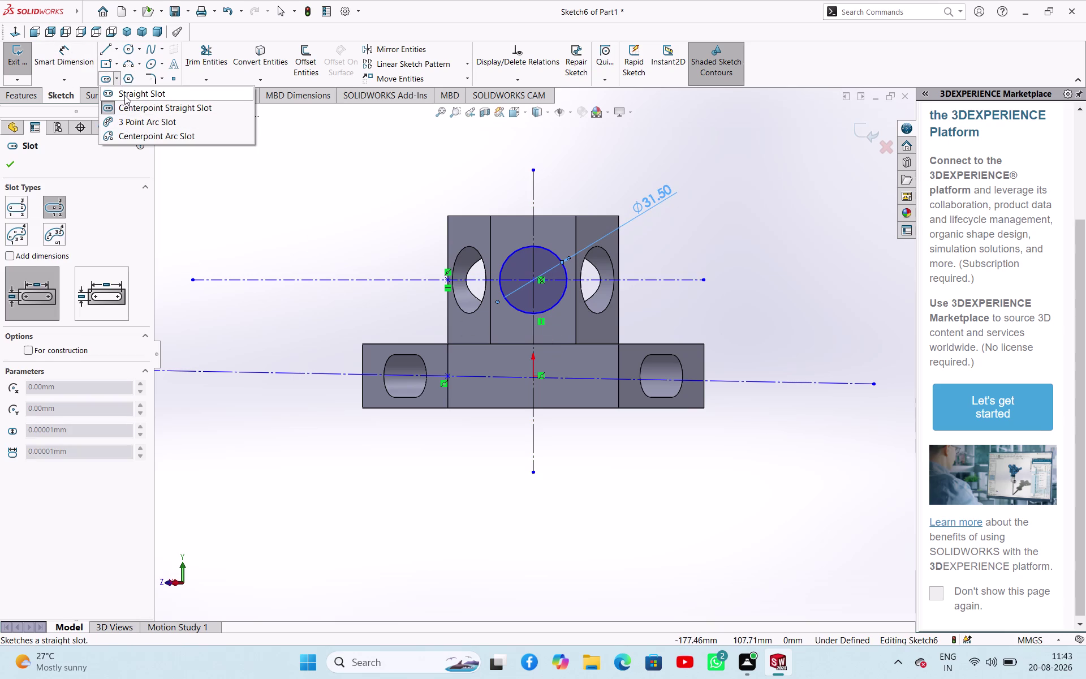
click(135, 109)
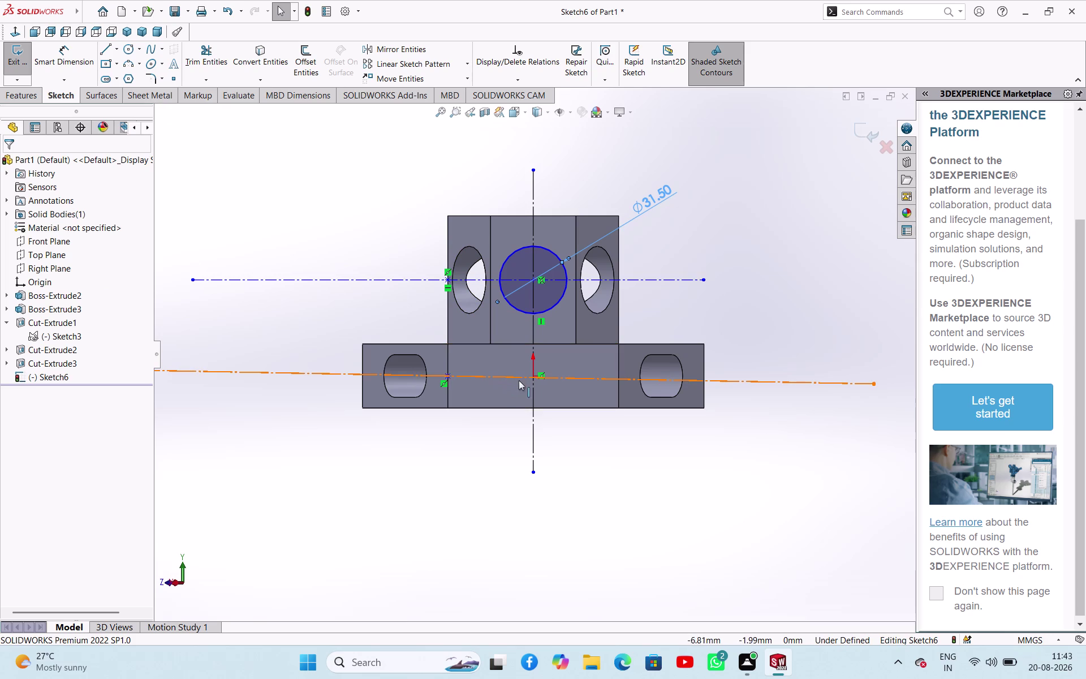
click(532, 376)
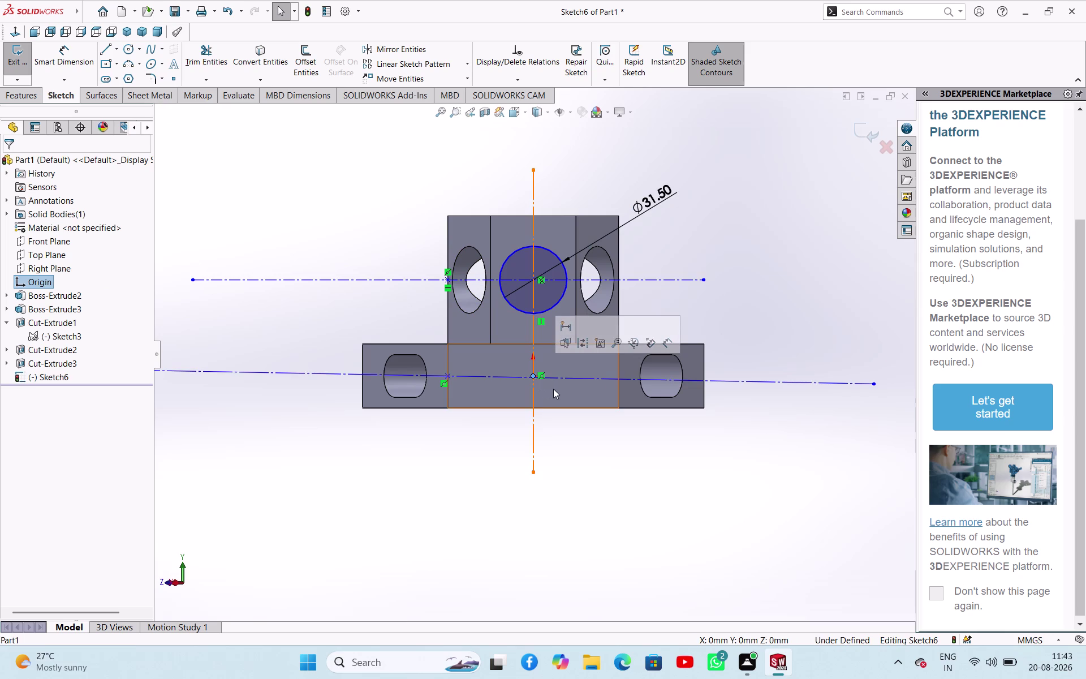
click(575, 379)
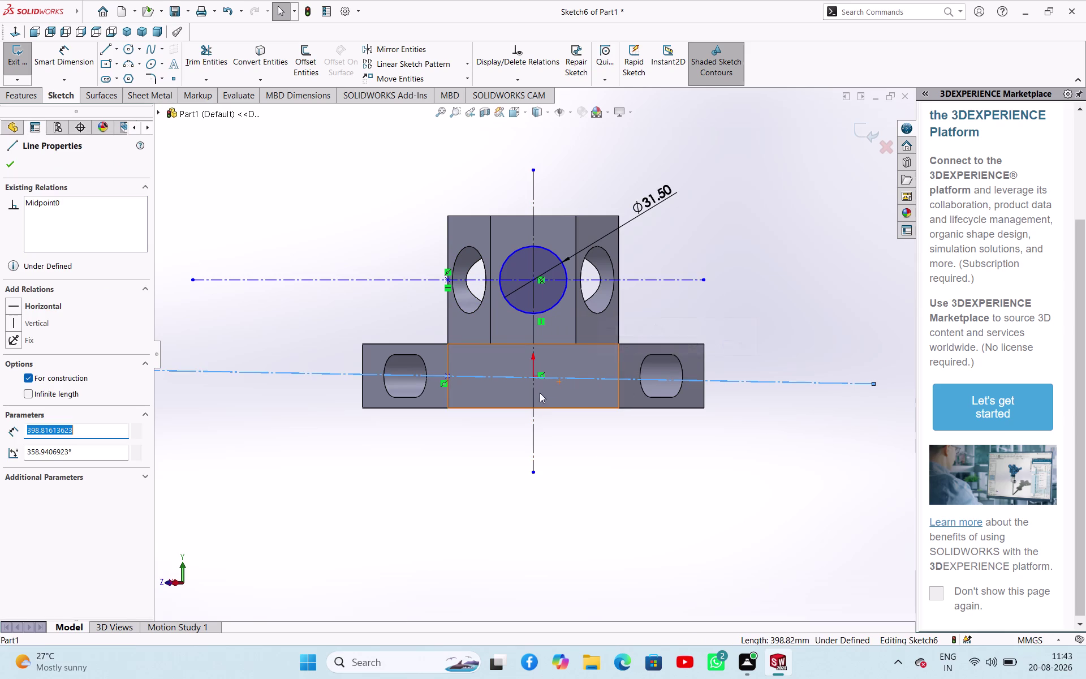
click(104, 76)
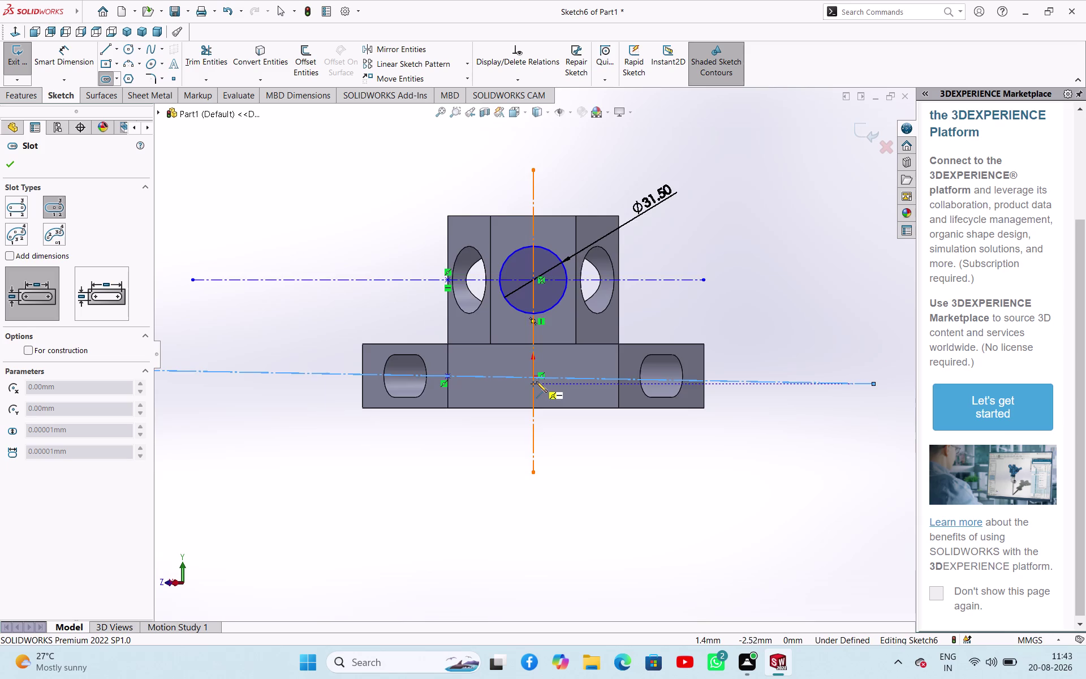
scroll(down, 3)
scroll(up, 3)
key(Escape)
key(Escape)
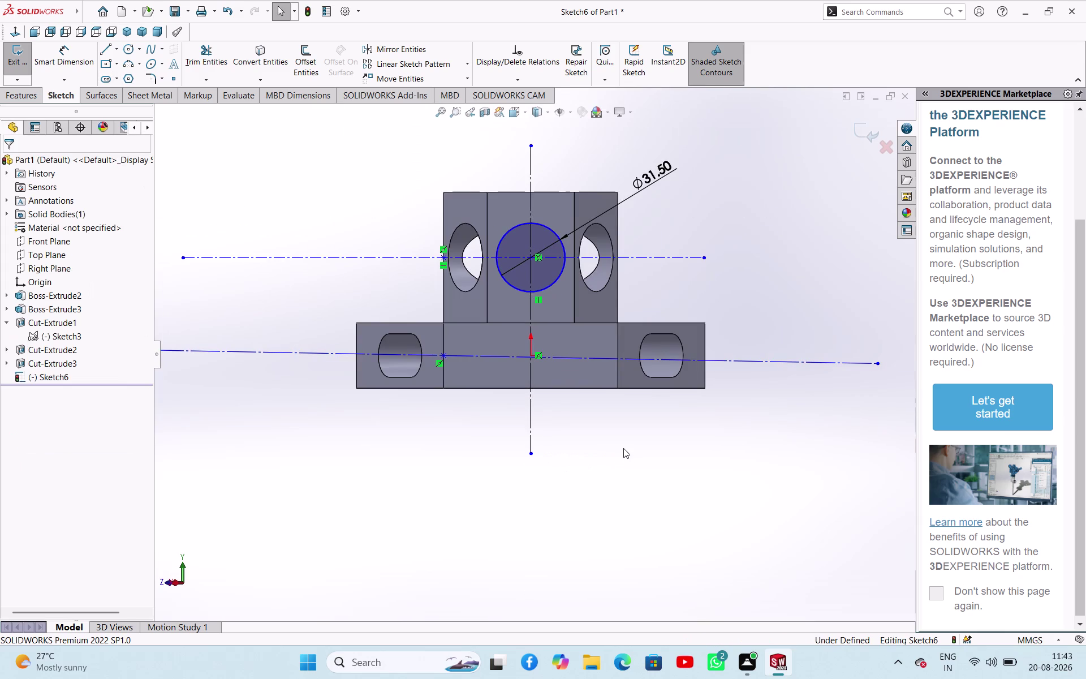
key(Escape)
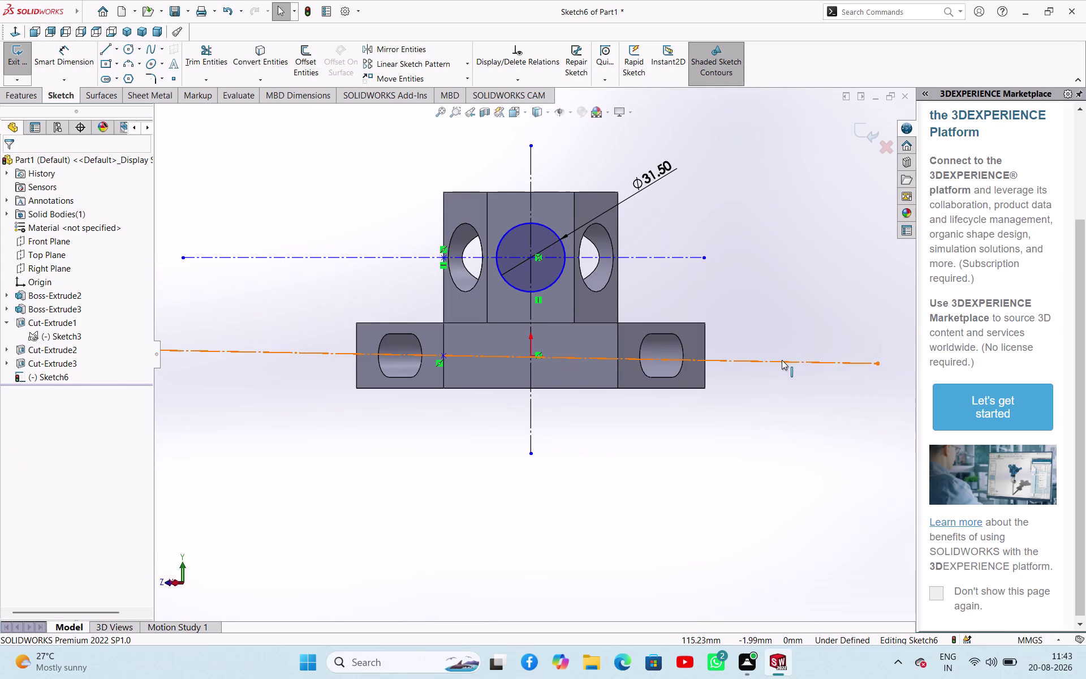
Add a Coincident relation between the horizontal centreline and the origin.
click(782, 359)
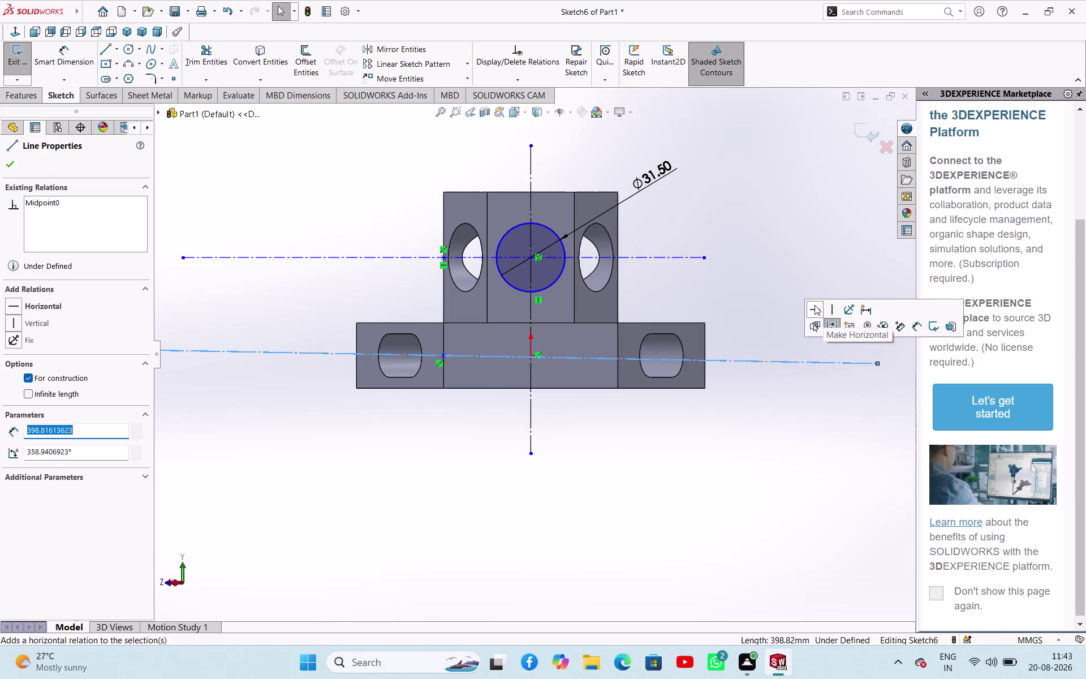
click(817, 305)
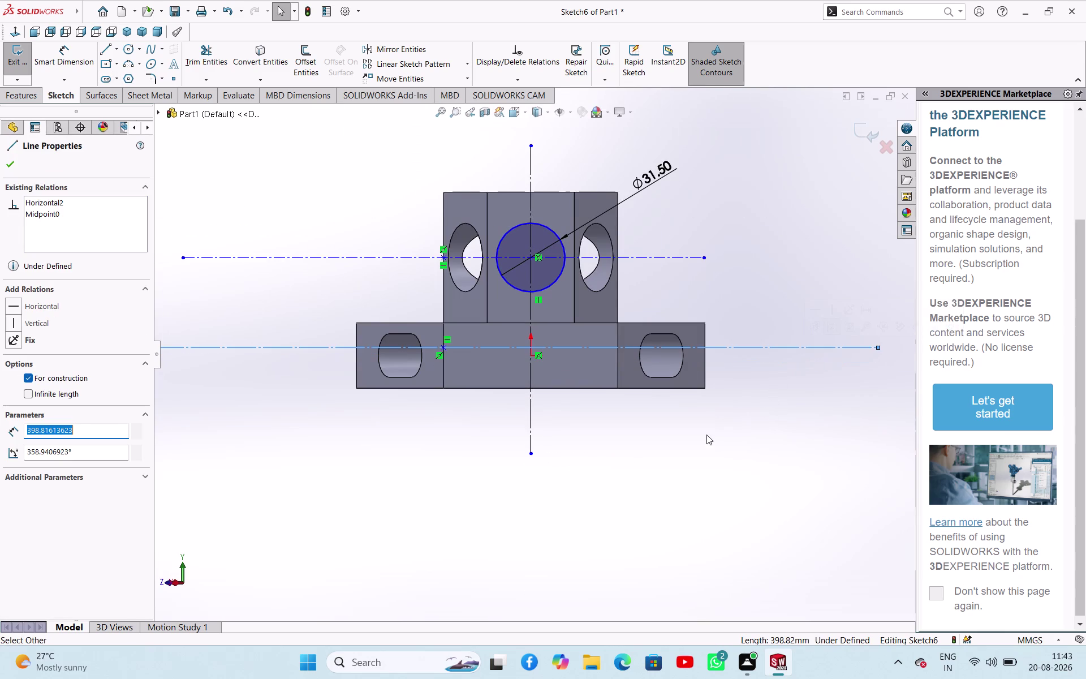
scroll(up, 3)
scroll(down, 3)
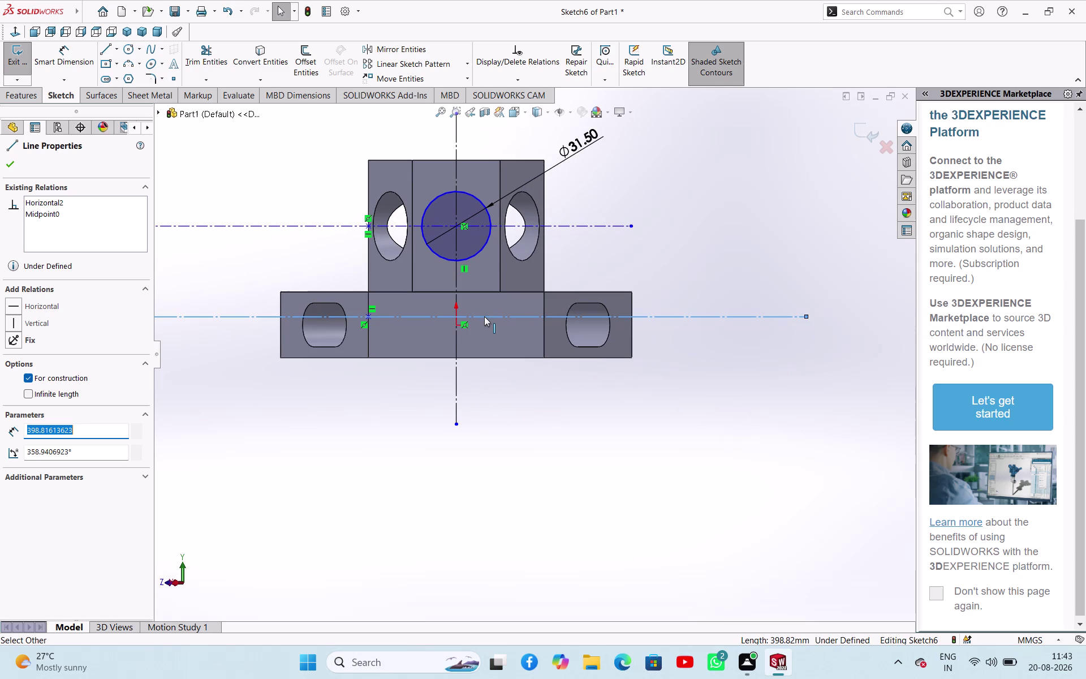
click(485, 316)
scroll(down, 3)
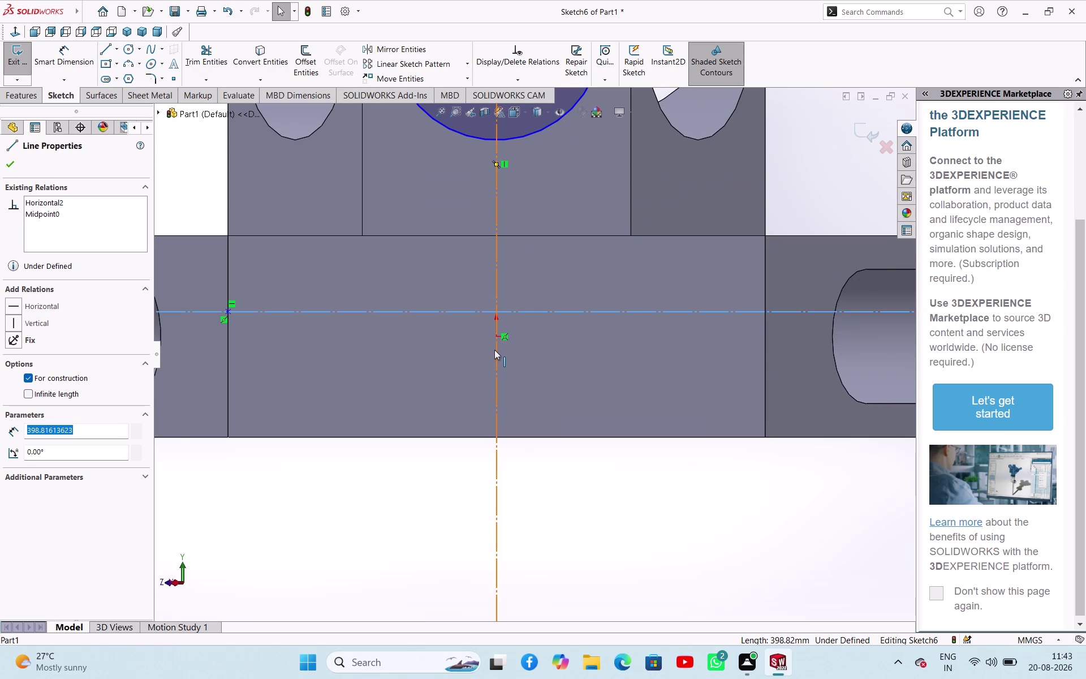
click(496, 336)
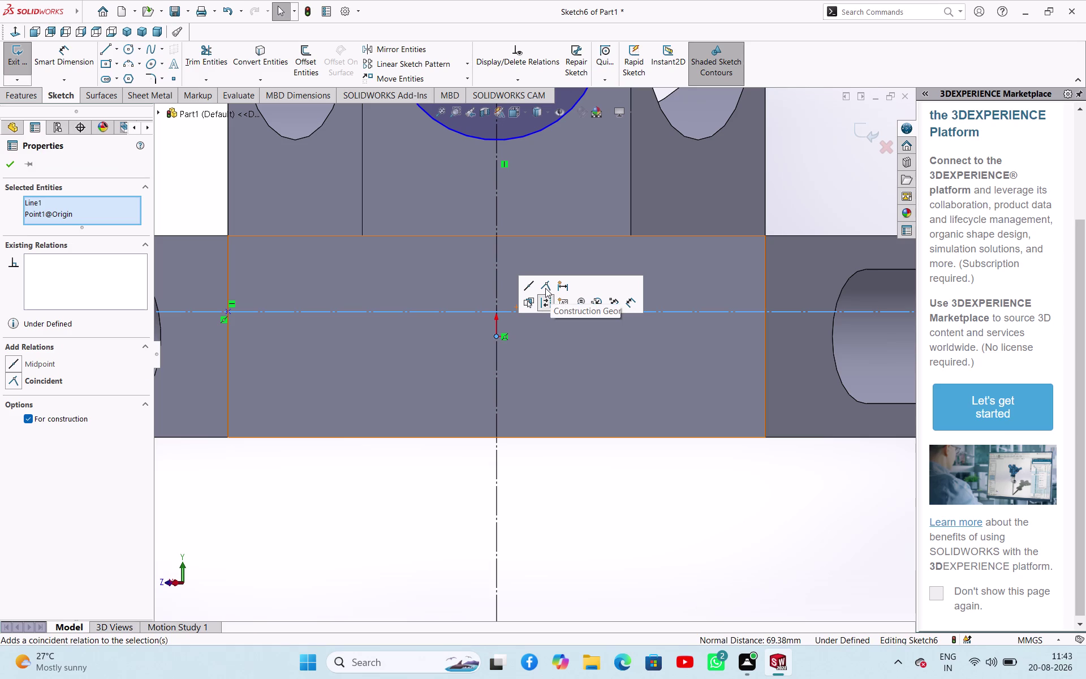
click(546, 288)
click(564, 464)
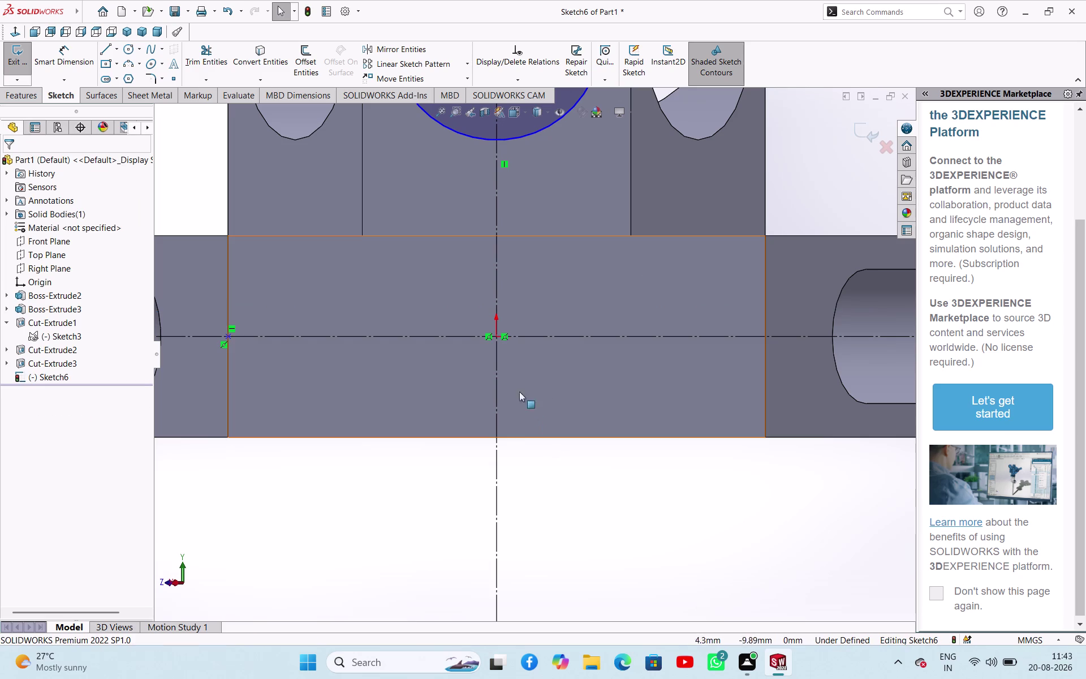
click(105, 79)
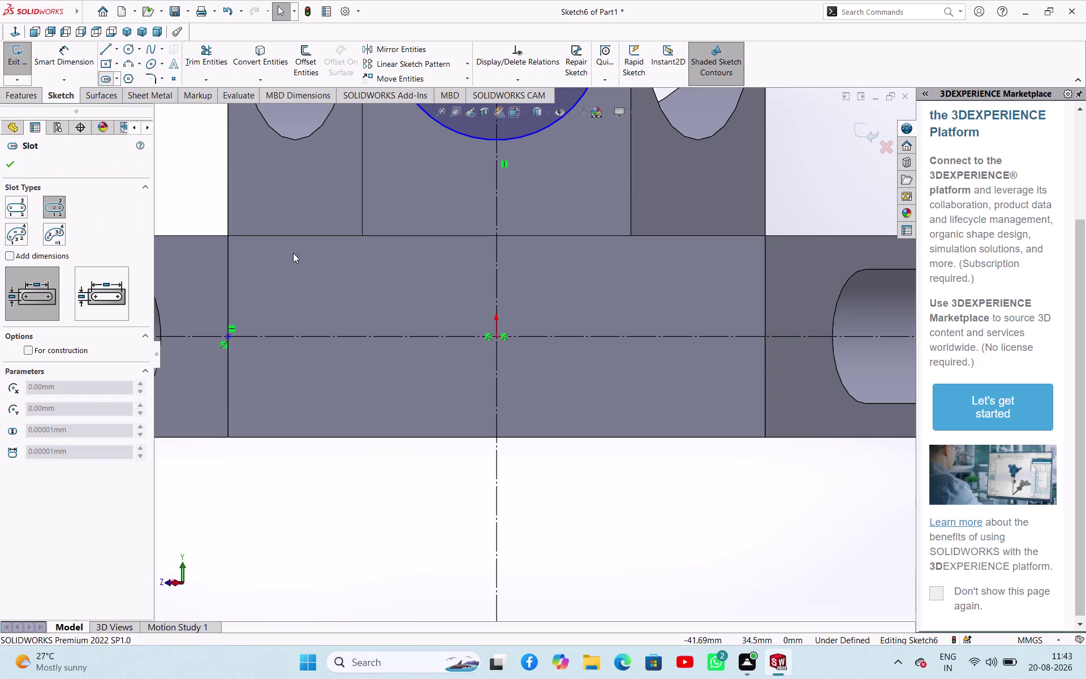
Draw a centrepoint straight slot from the origin along the lower centreline, setting its length and width.
click(495, 338)
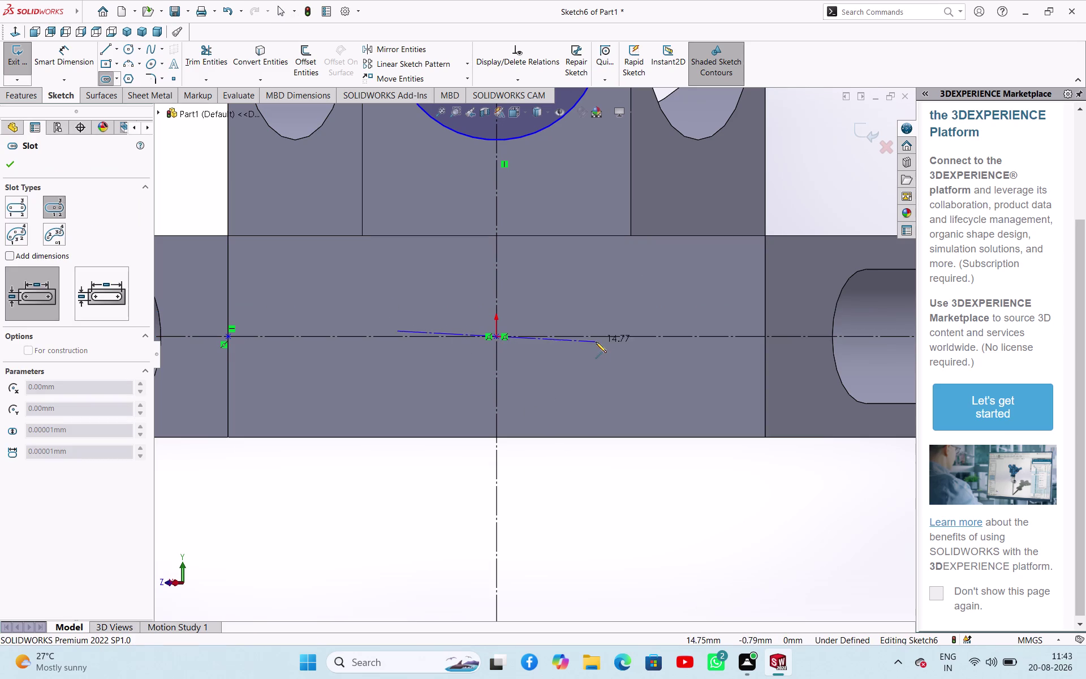
click(596, 338)
click(593, 366)
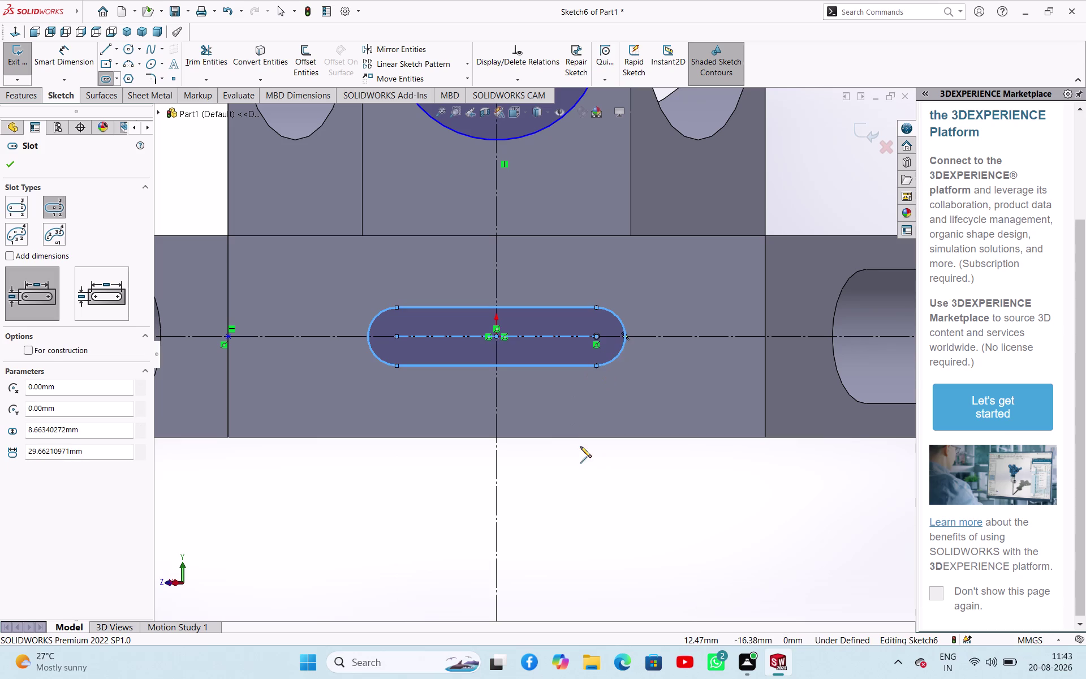
right_click(580, 447)
click(609, 455)
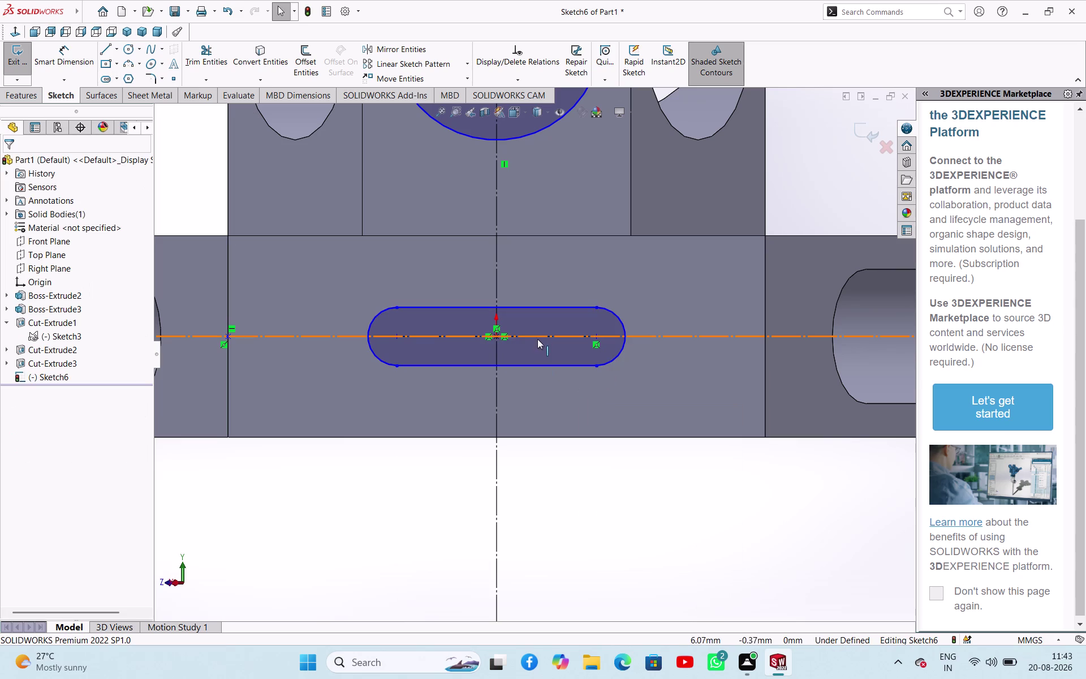
click(538, 337)
click(592, 491)
right_drag(602, 499, 624, 439)
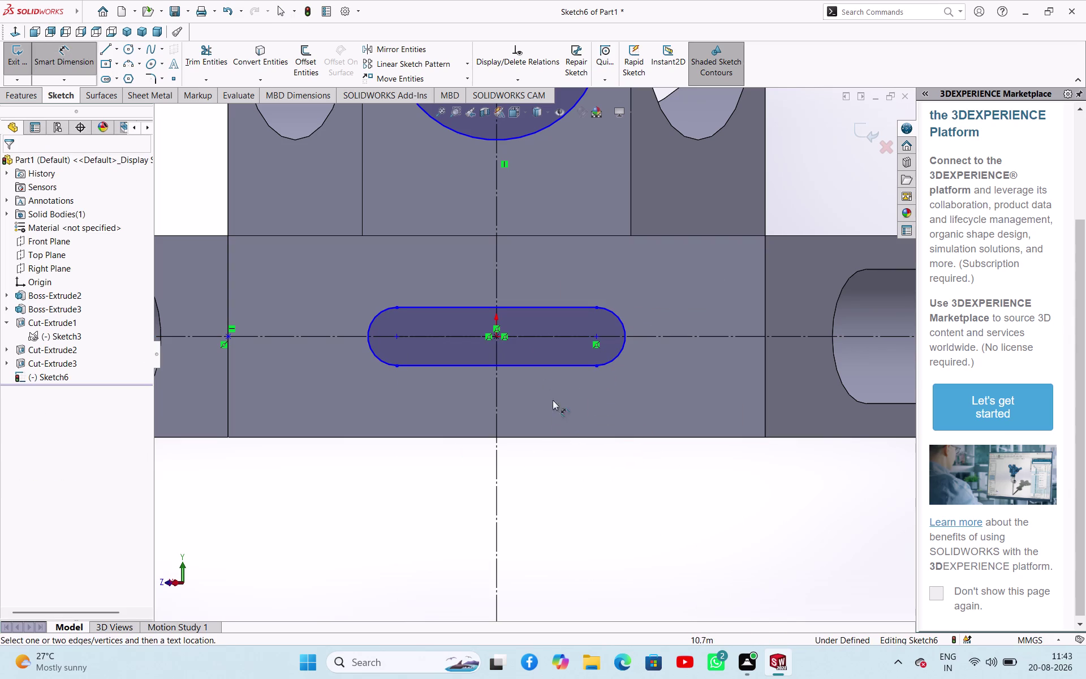
Dimension Sketch6's slot at 20 mm between end centres with R10 end arcs.
click(397, 337)
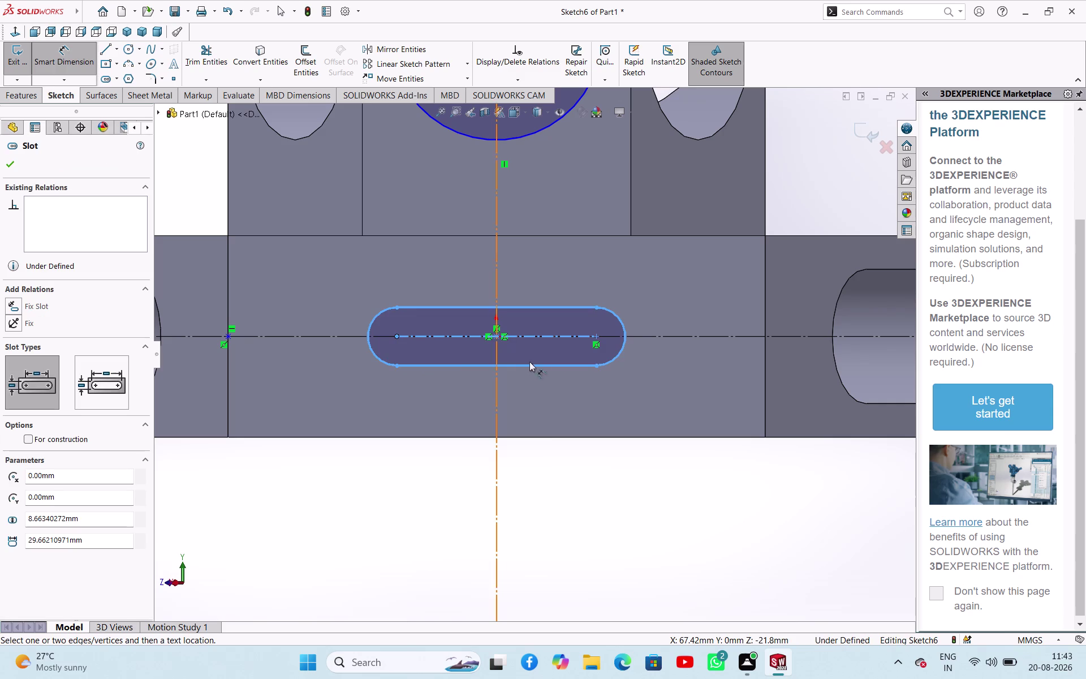
click(594, 336)
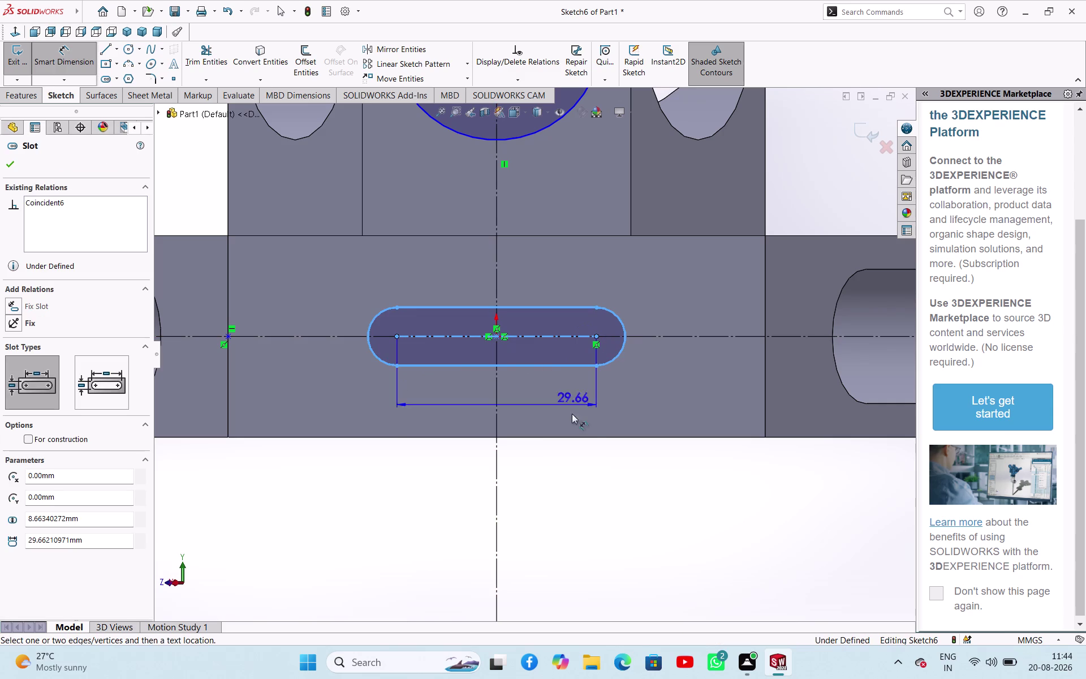
click(561, 459)
text(2)
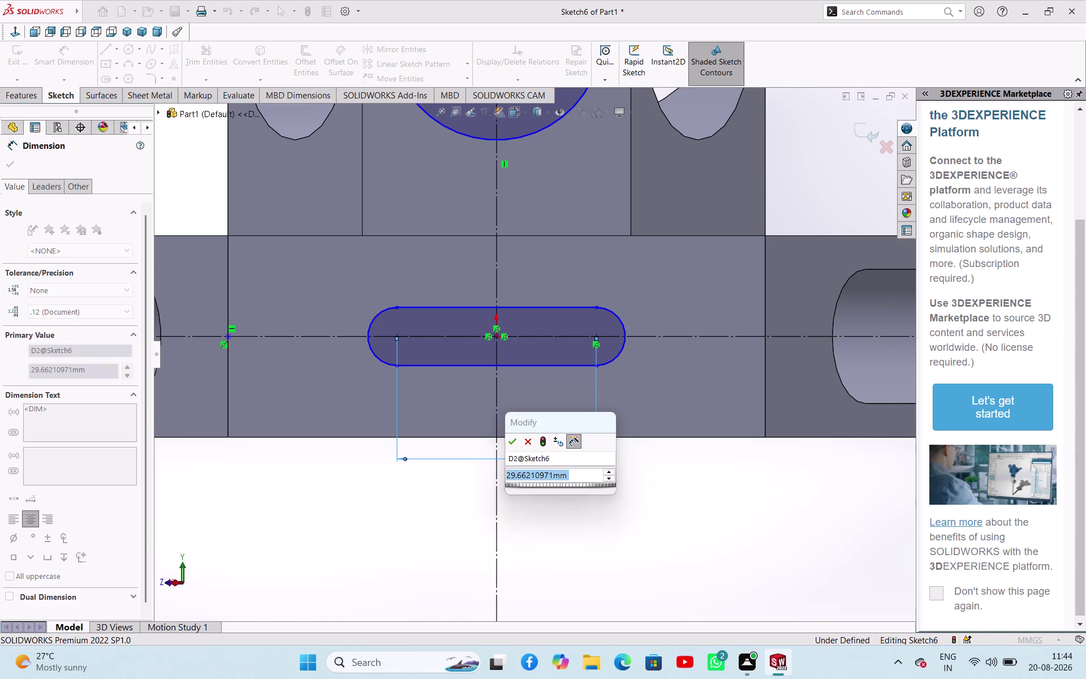
text(0)
key(Return)
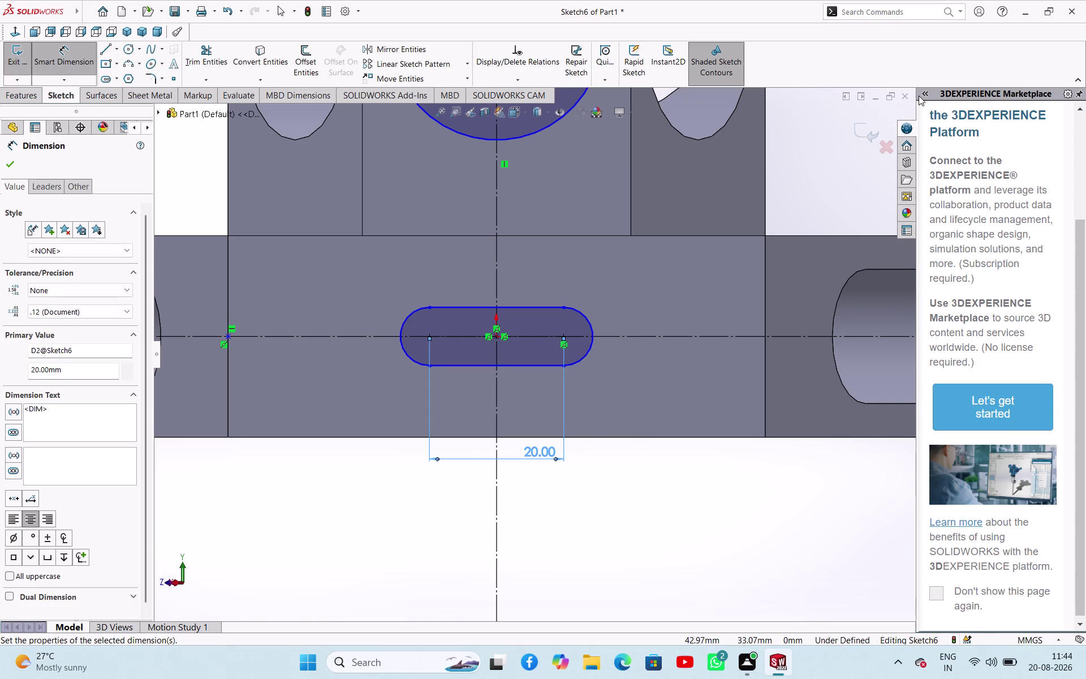
click(588, 355)
click(640, 468)
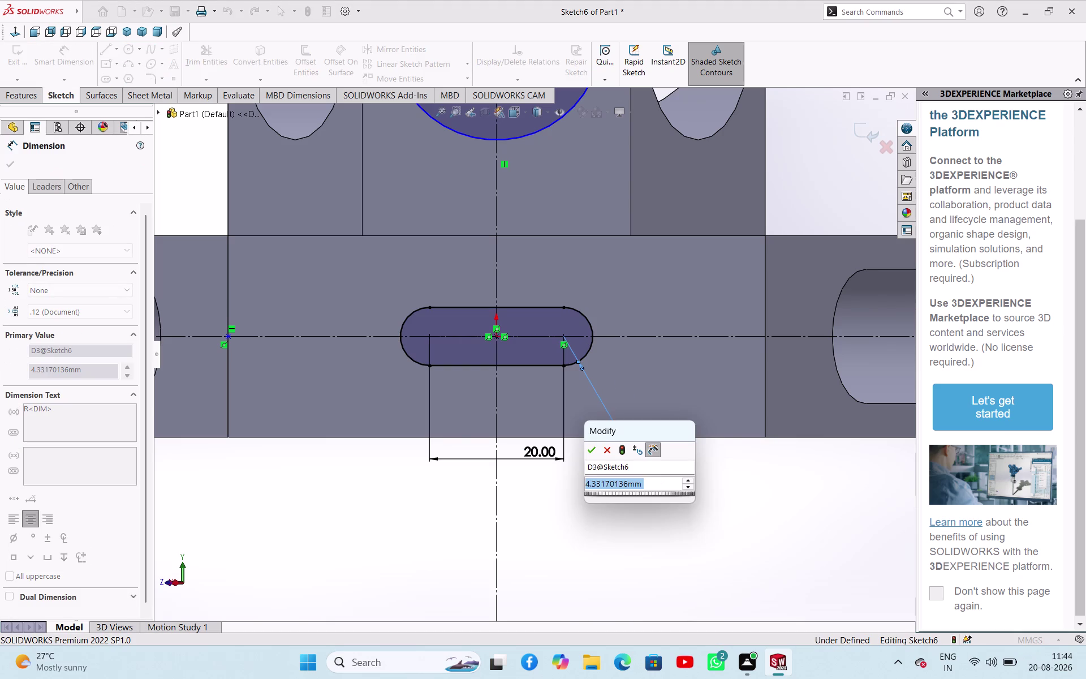
text(10)
key(Return)
scroll(up, 3)
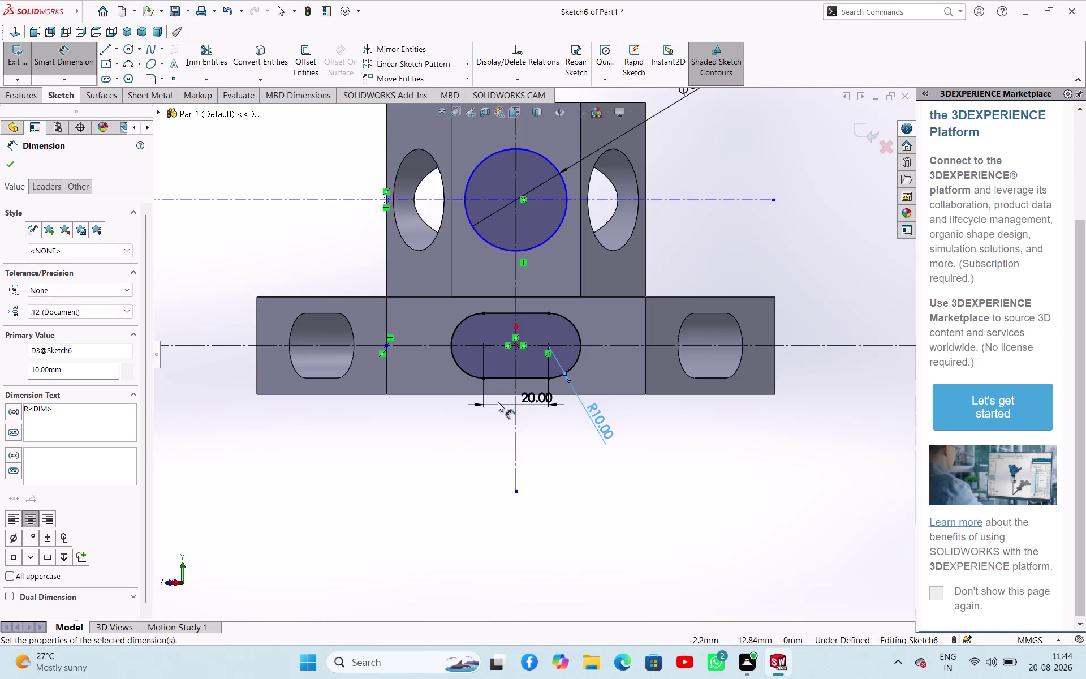
click(9, 166)
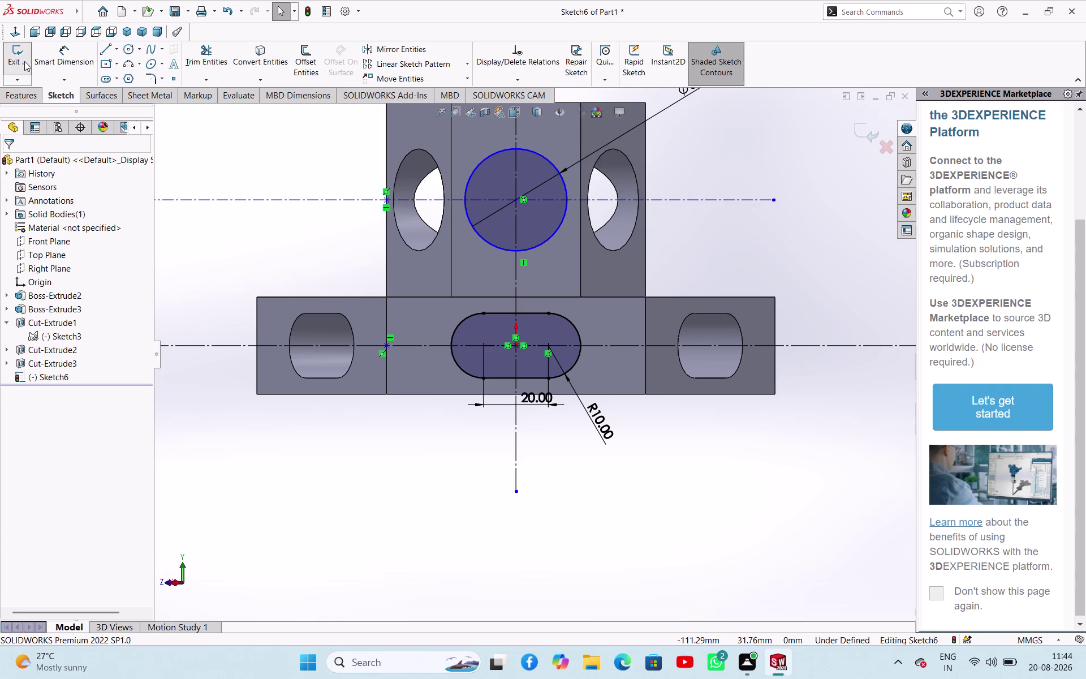
Close Sketch6 and extrude-cut its slot and round hole through the part as Cut-Extrude4.
click(24, 61)
middle_drag(261, 165, 227, 195)
click(201, 68)
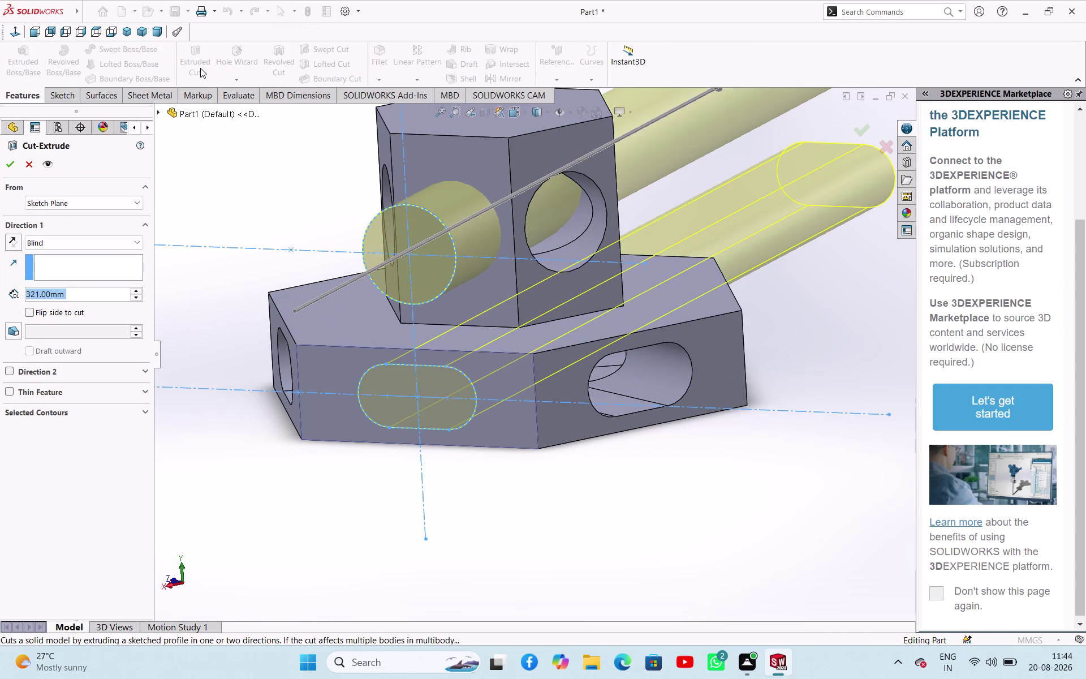
click(11, 163)
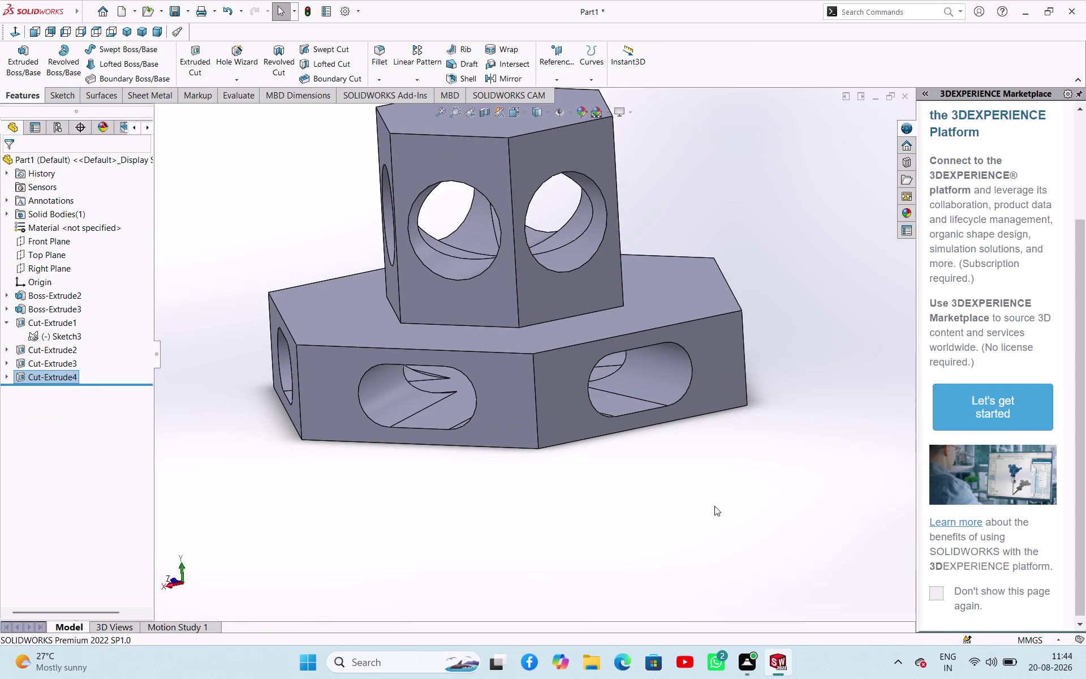
scroll(down, 3)
scroll(down, 3)
scroll(up, 3)
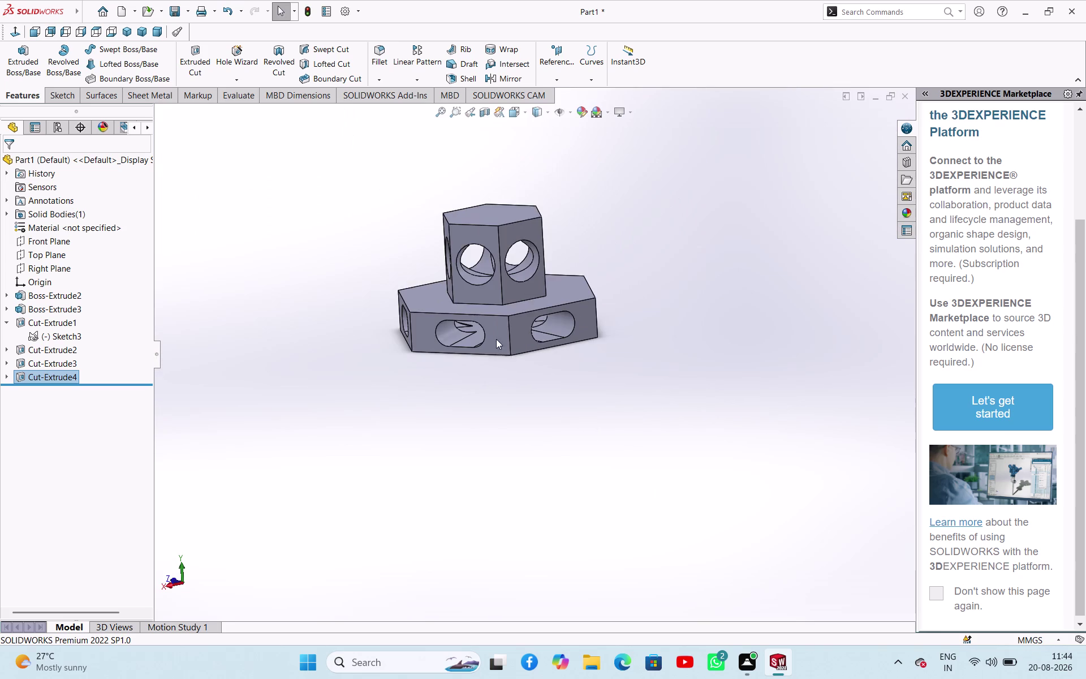
middle_drag(496, 340, 462, 465)
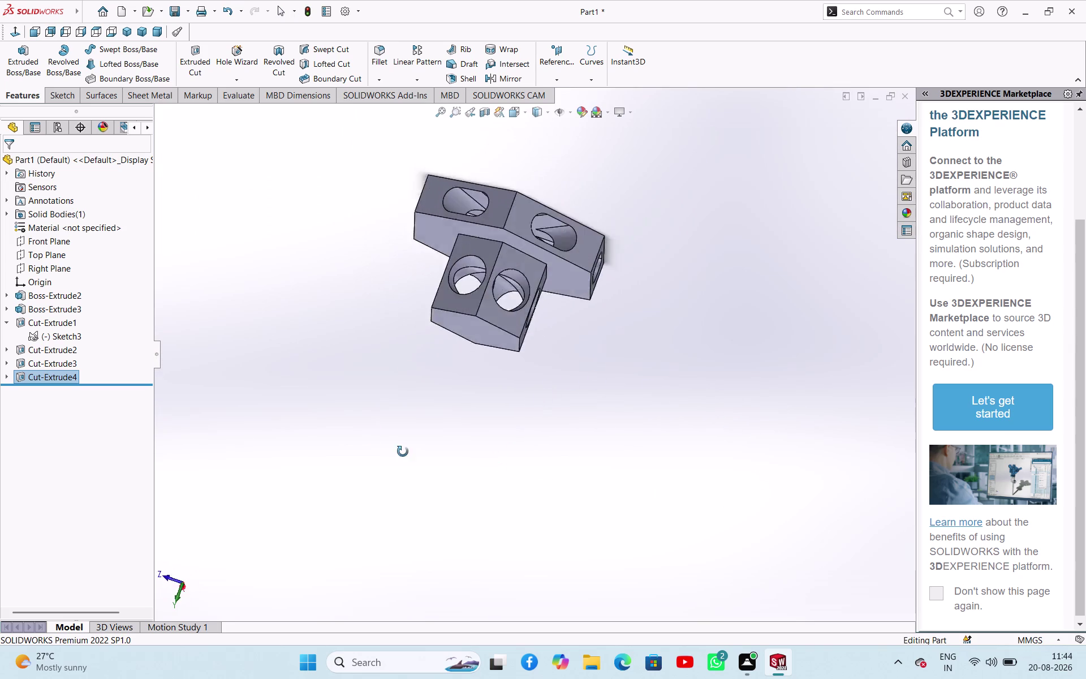
middle_drag(462, 465, 455, 347)
scroll(down, 3)
middle_drag(471, 334, 506, 281)
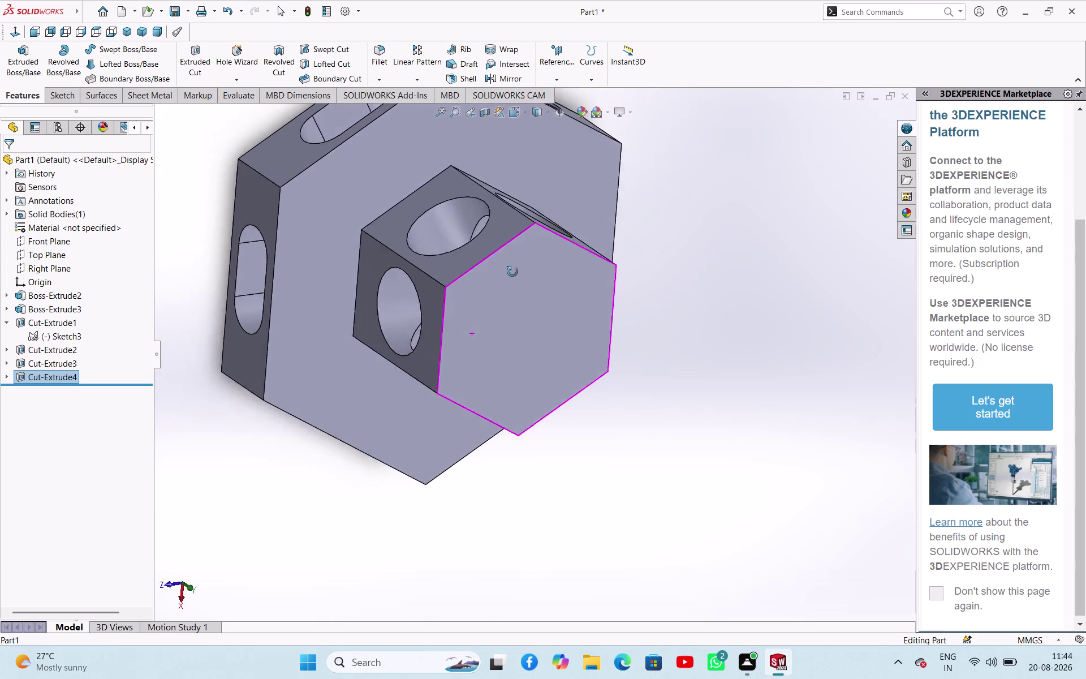
middle_drag(506, 282, 870, 348)
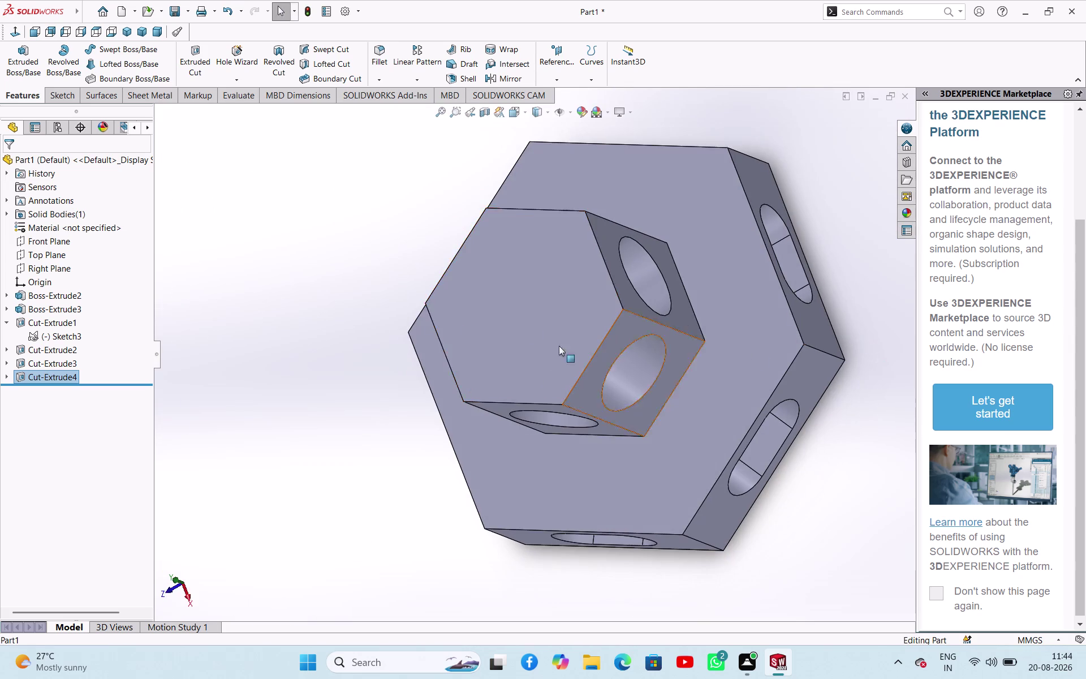
middle_drag(838, 237, 828, 323)
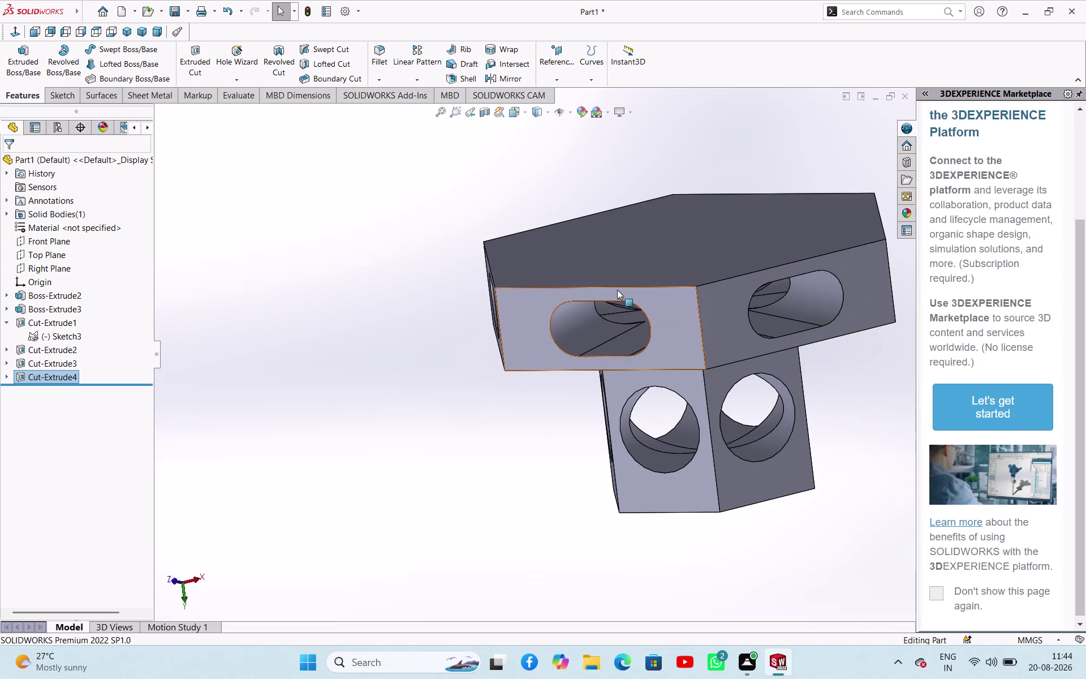
key(ctrl+1)
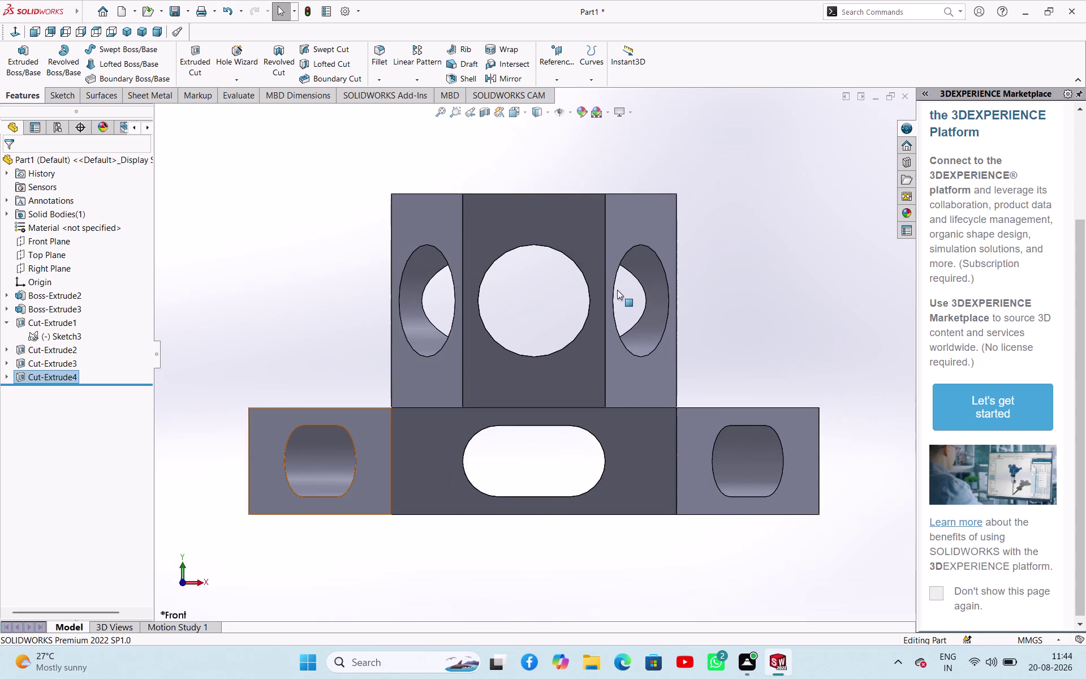
key(ctrl+2)
key(ctrl+3)
key(ctrl+4)
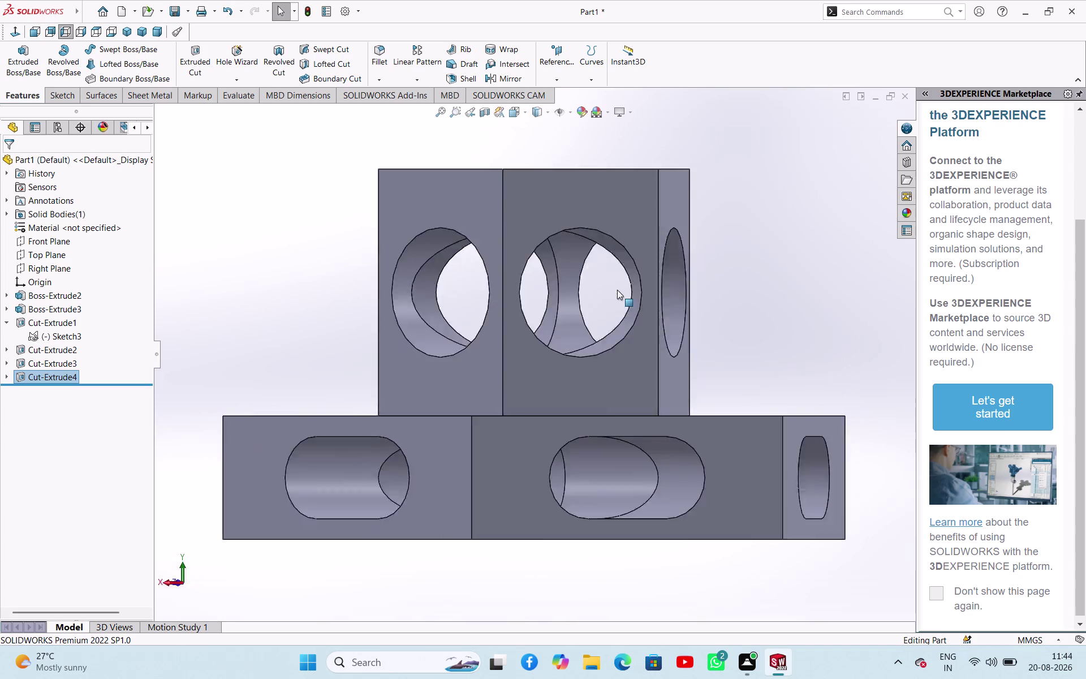
key(ctrl+5)
key(ctrl+6)
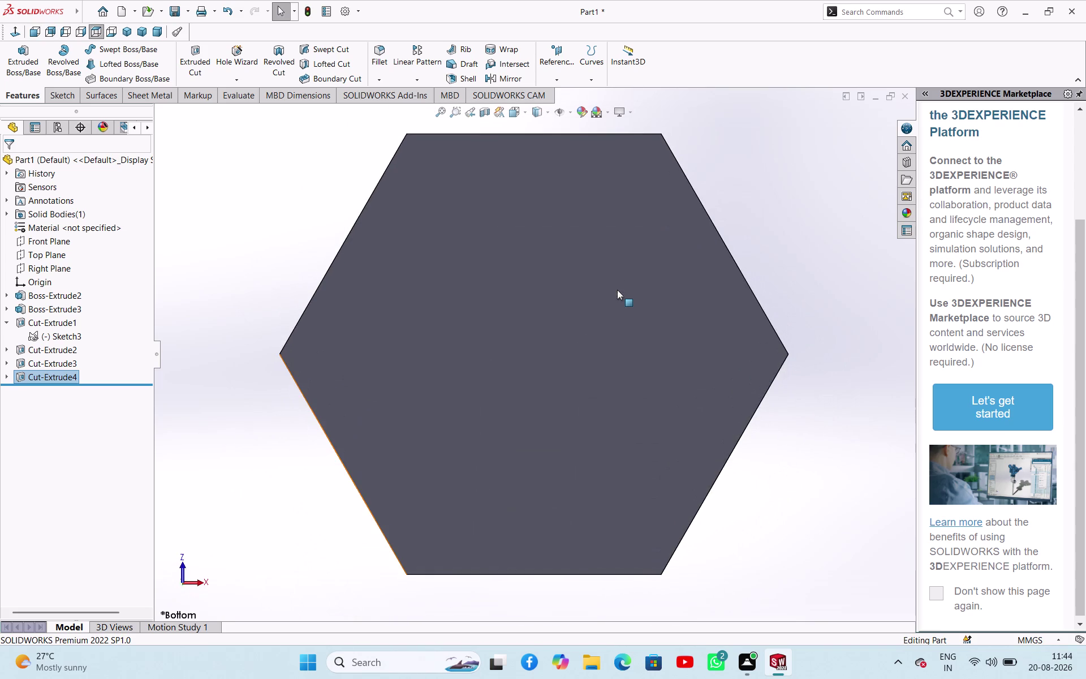
key(ctrl+7)
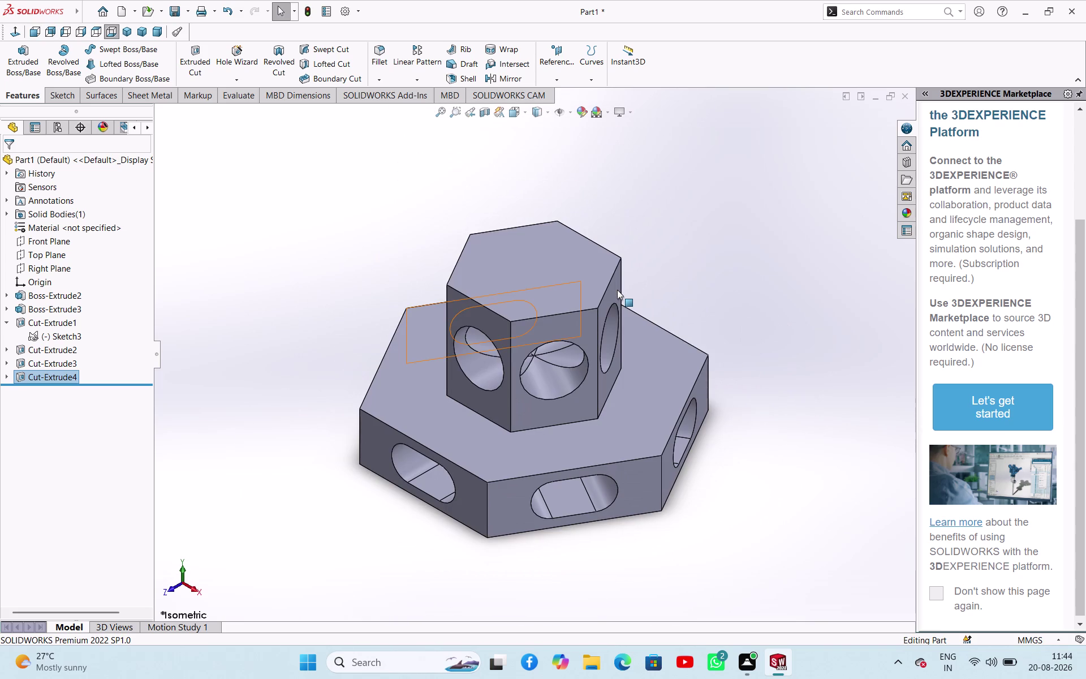
key(ctrl+8)
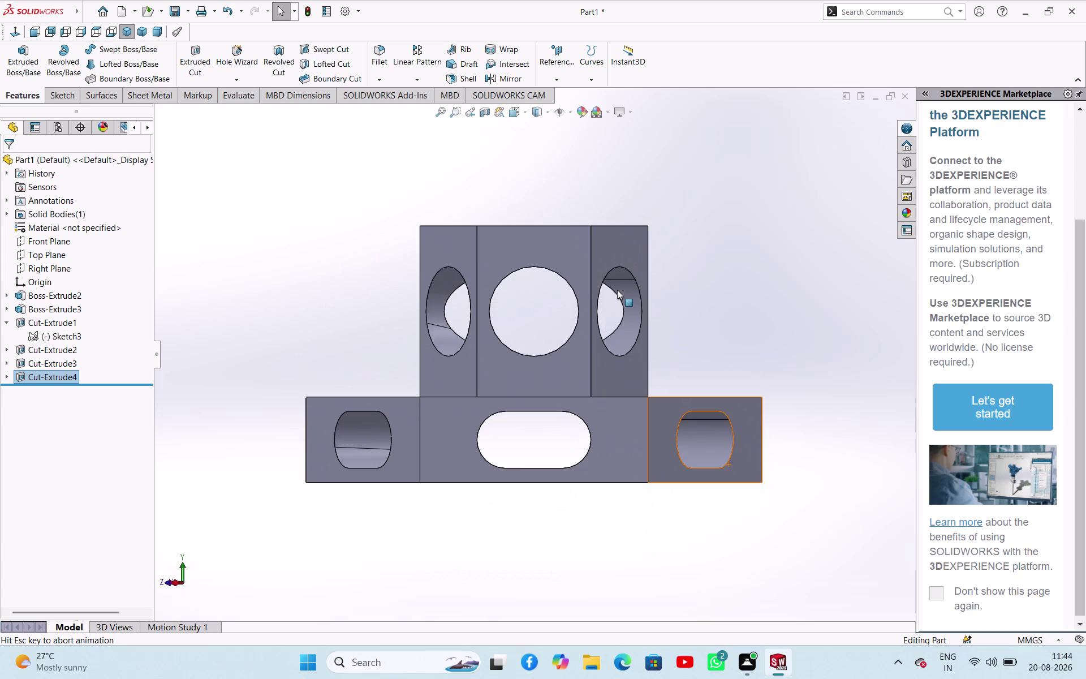
key(ctrl+9)
key(ctrl+9)
key(ctrl+9)
key(ctrl+9)
key(ctrl+9)
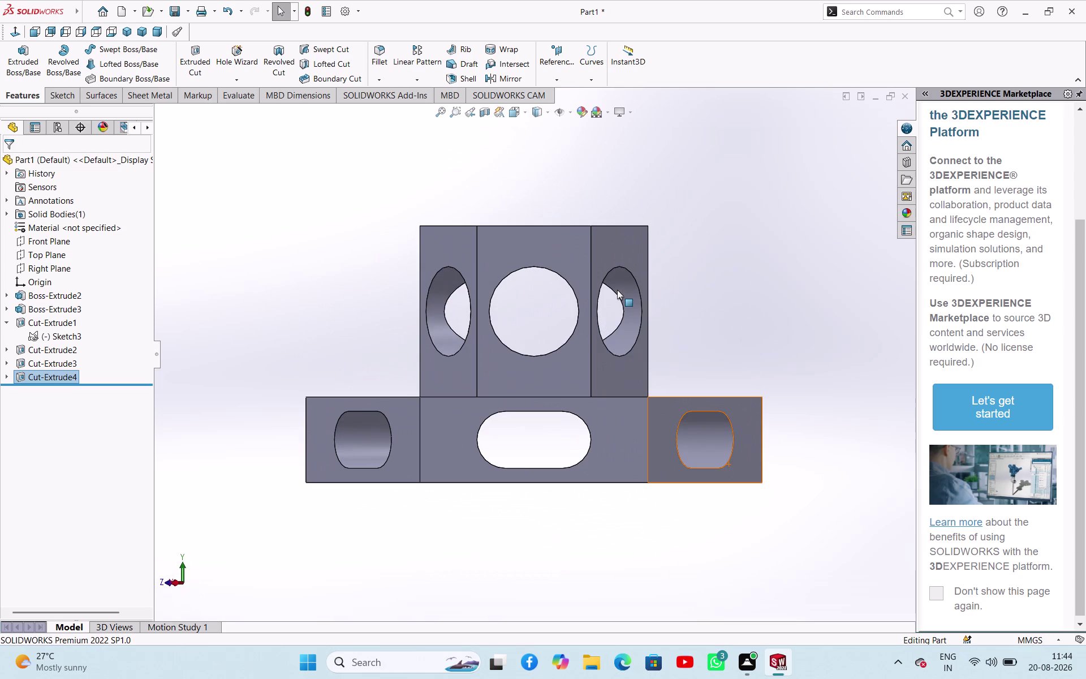
key(ctrl+8)
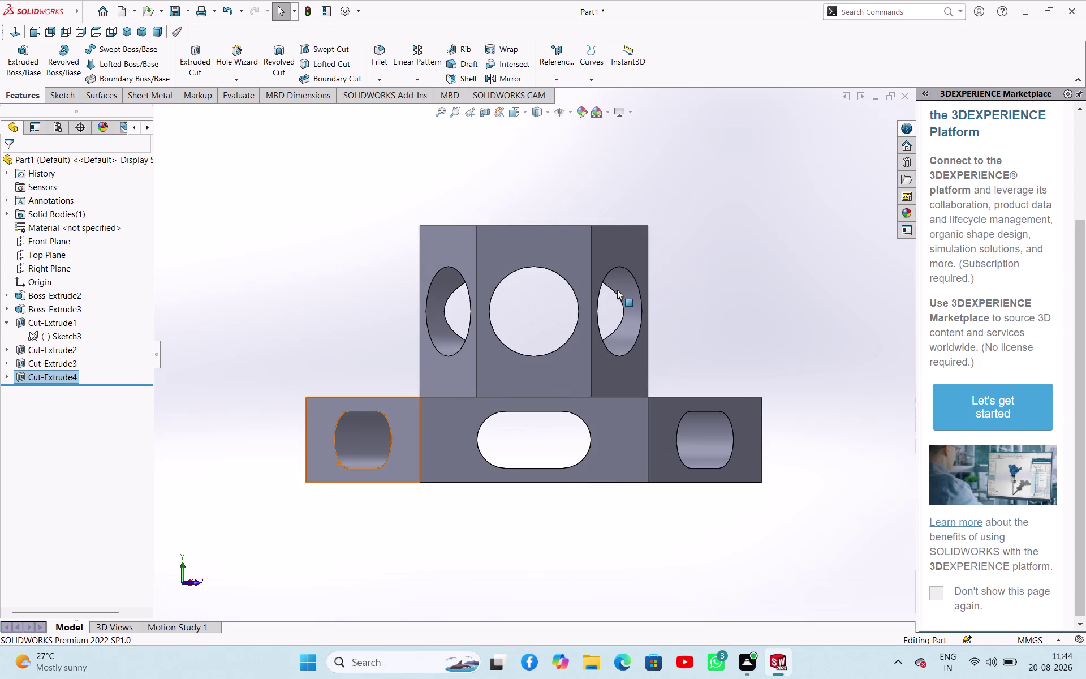